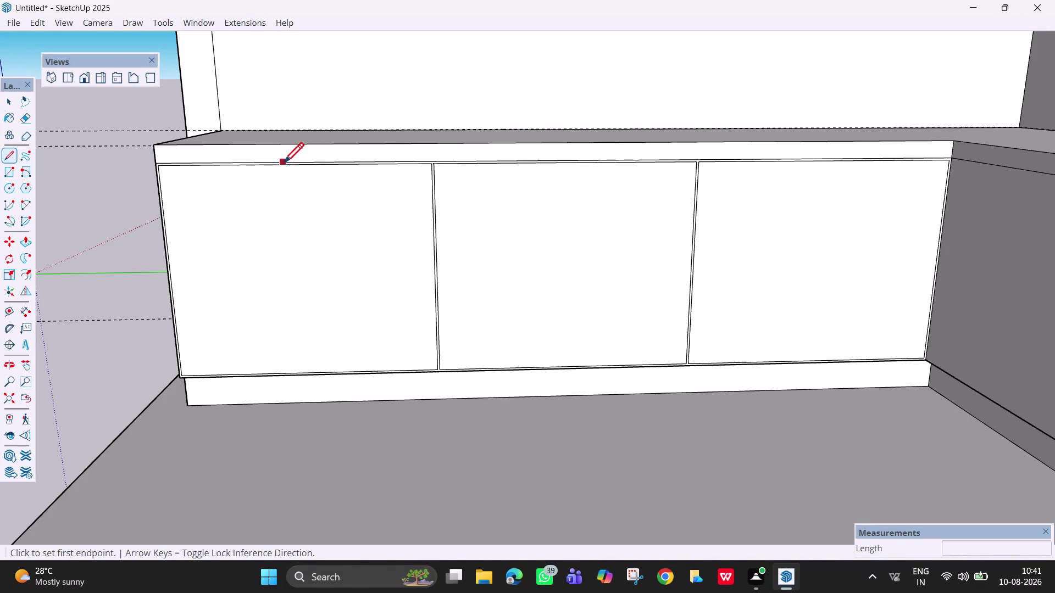
Draw a vertical line down the first shutter from top edge to bottom edge and select it.
scroll(up, 3)
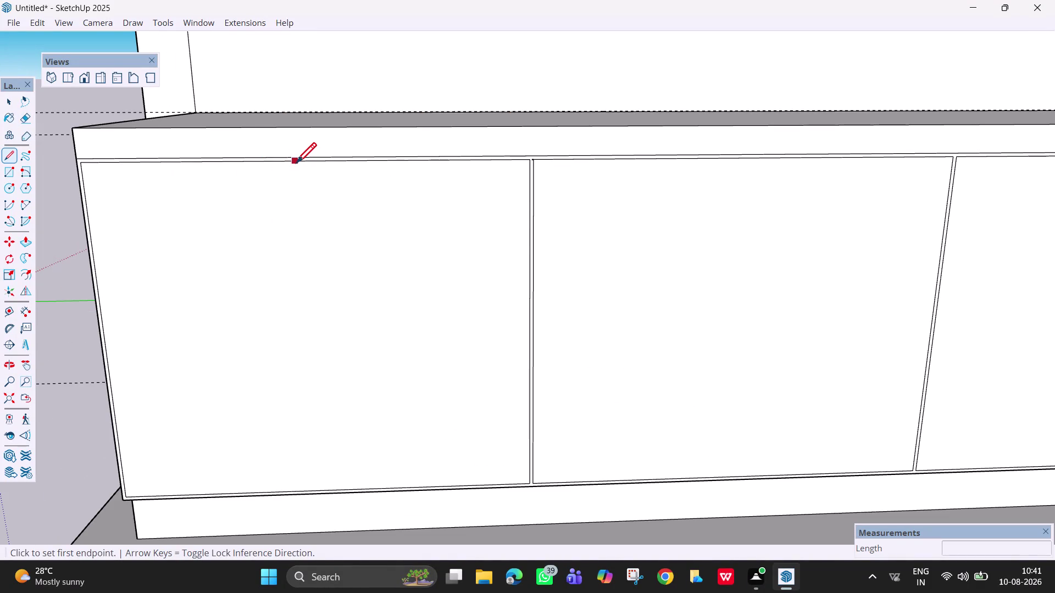
click(311, 164)
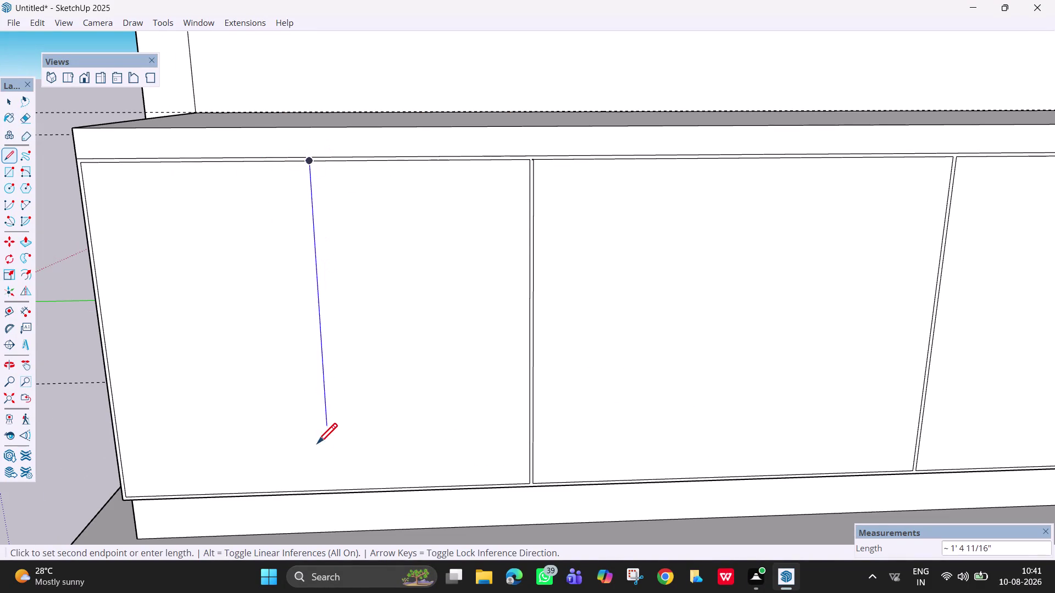
click(331, 490)
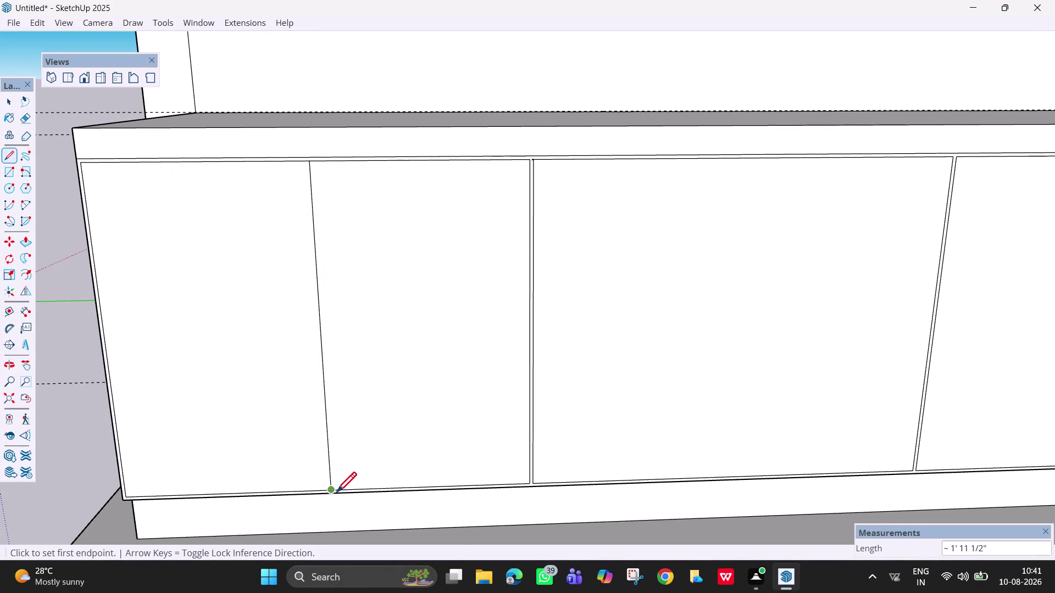
key(Escape)
scroll(up, 3)
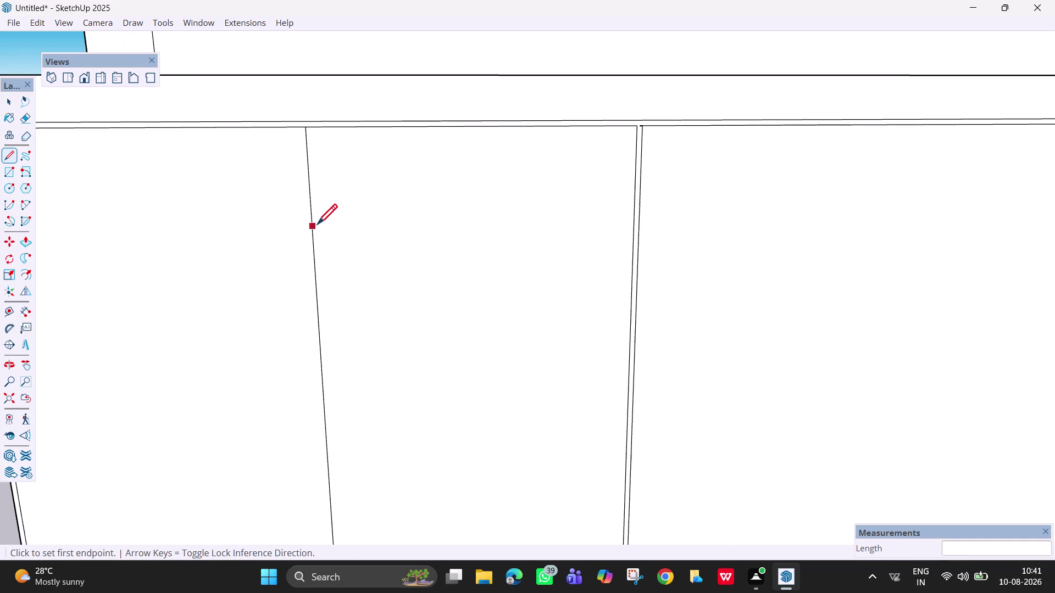
key(space)
click(310, 204)
Copy the vertical line 3 mm aside.
key(m)
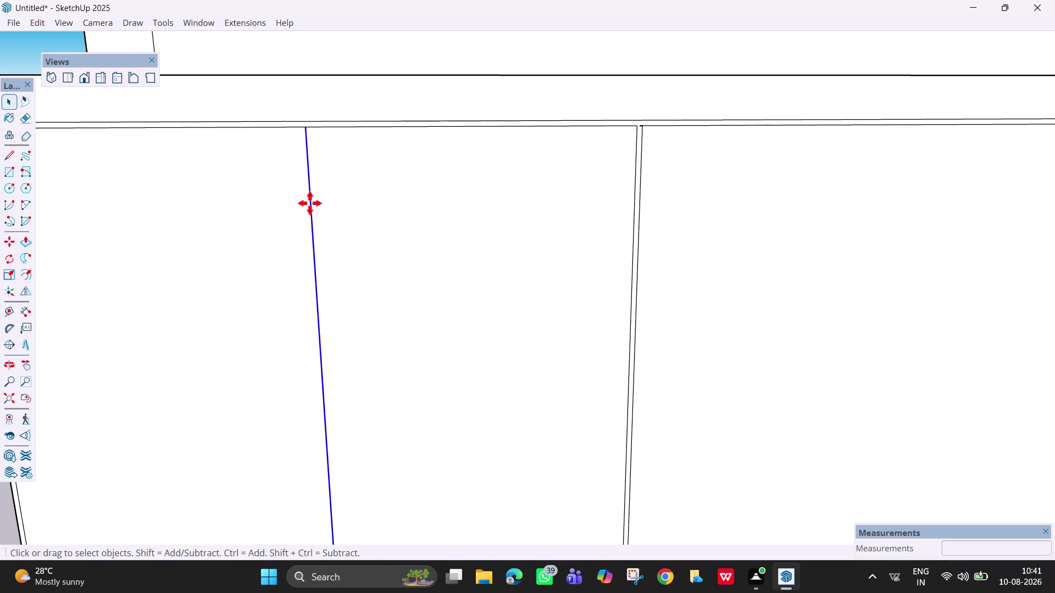
click(305, 128)
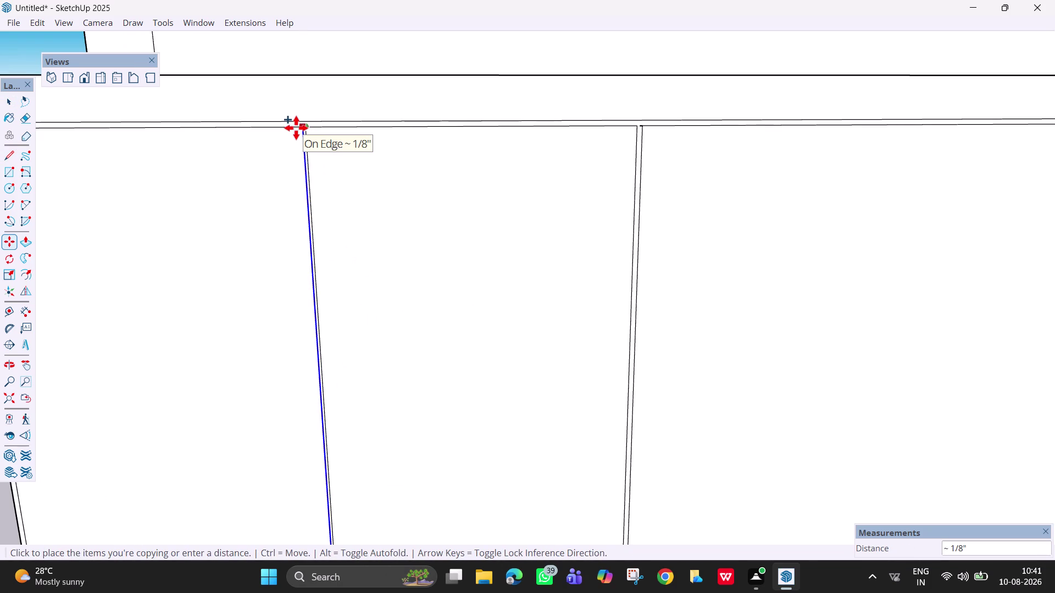
text(3mm)
key(Return)
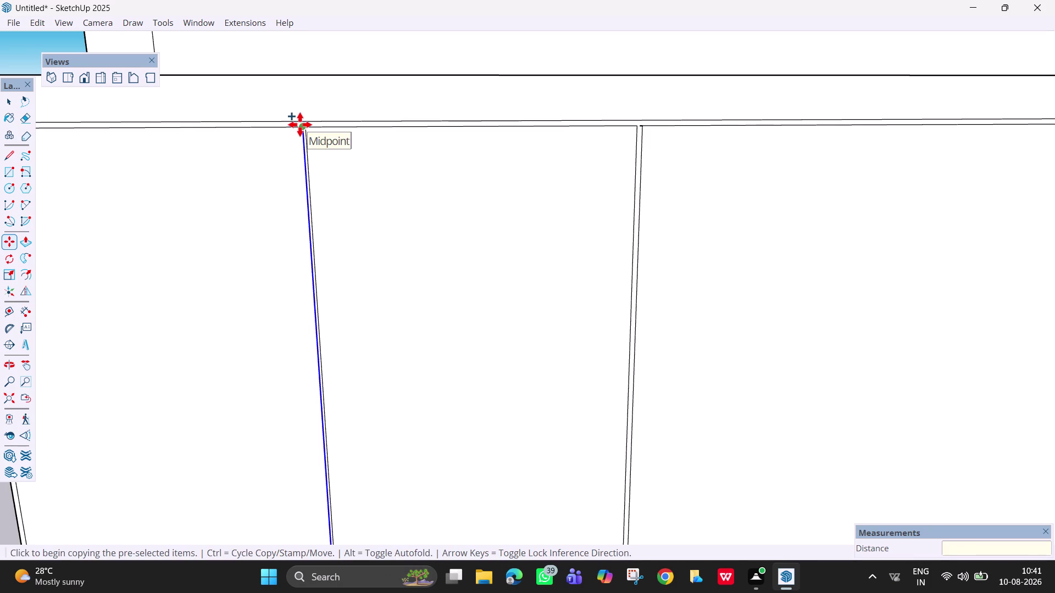
Make a second copy of the line 6 mm aside.
scroll(up, 3)
click(303, 130)
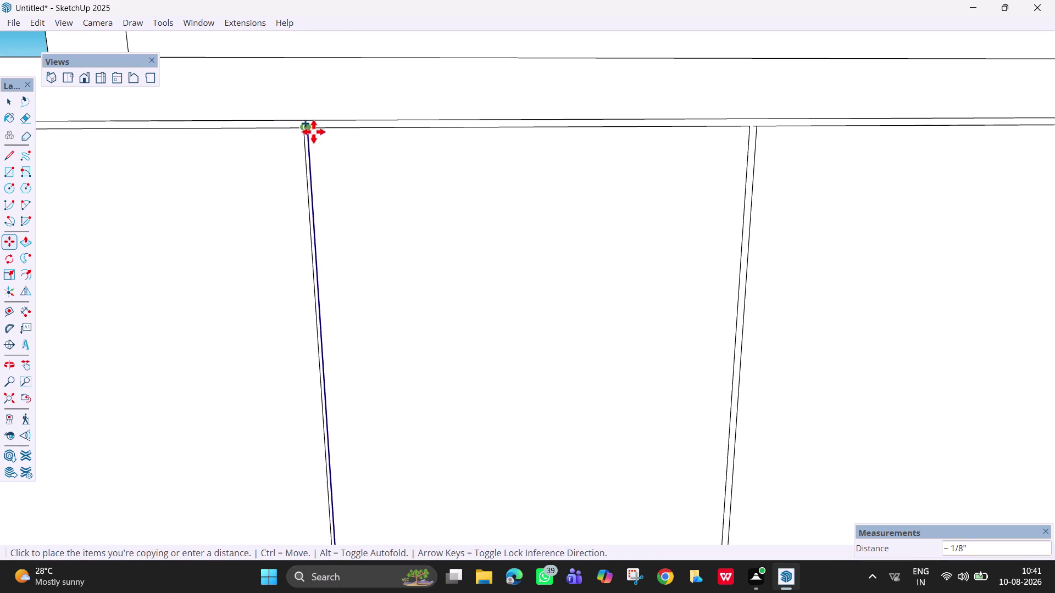
text(6m)
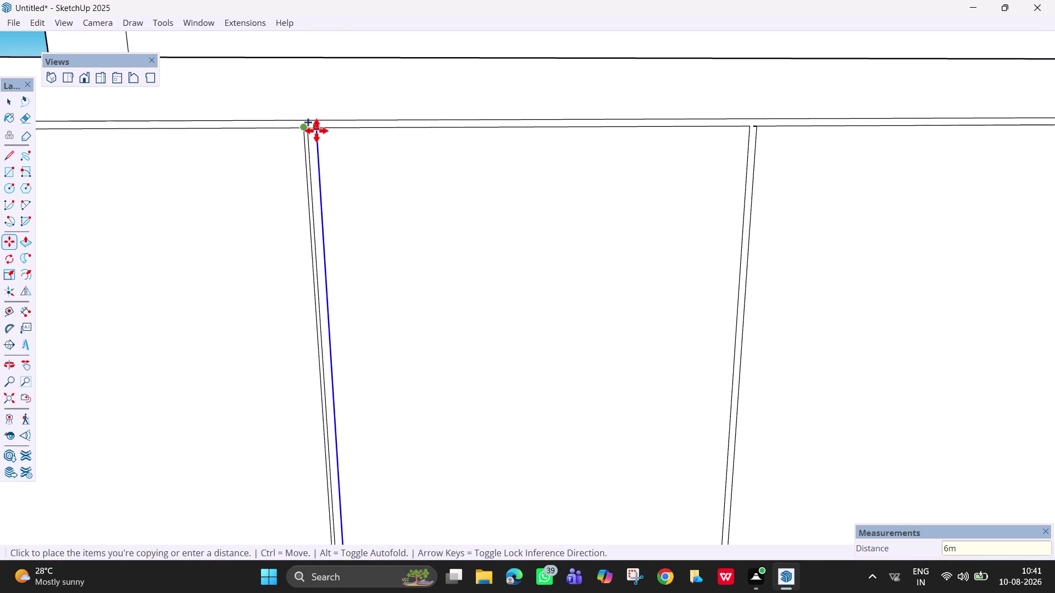
text(mm)
key(BackSpace)
key(Return)
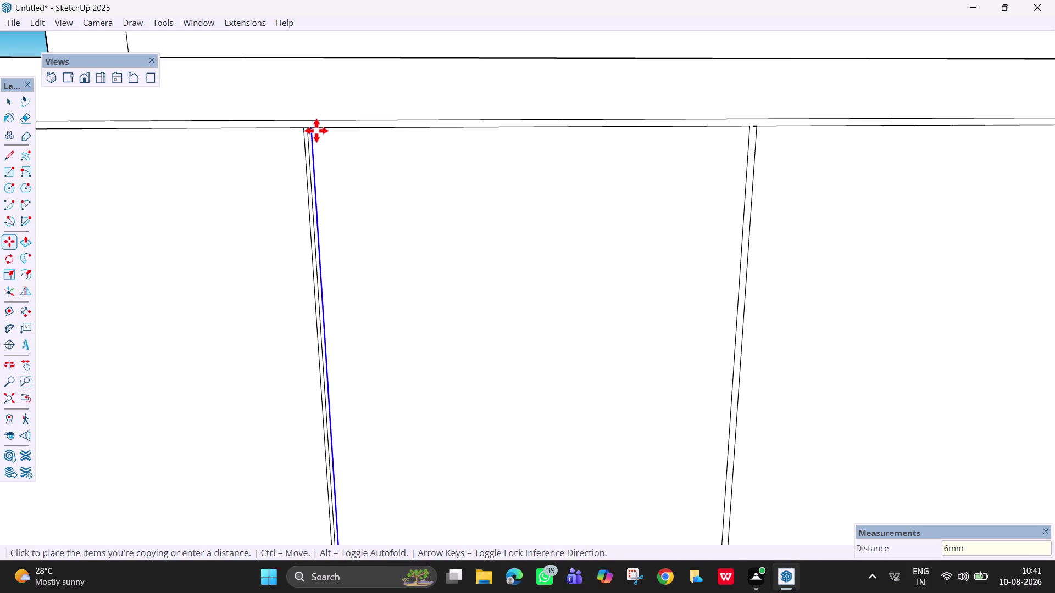
key(Escape)
key(space)
scroll(up, 3)
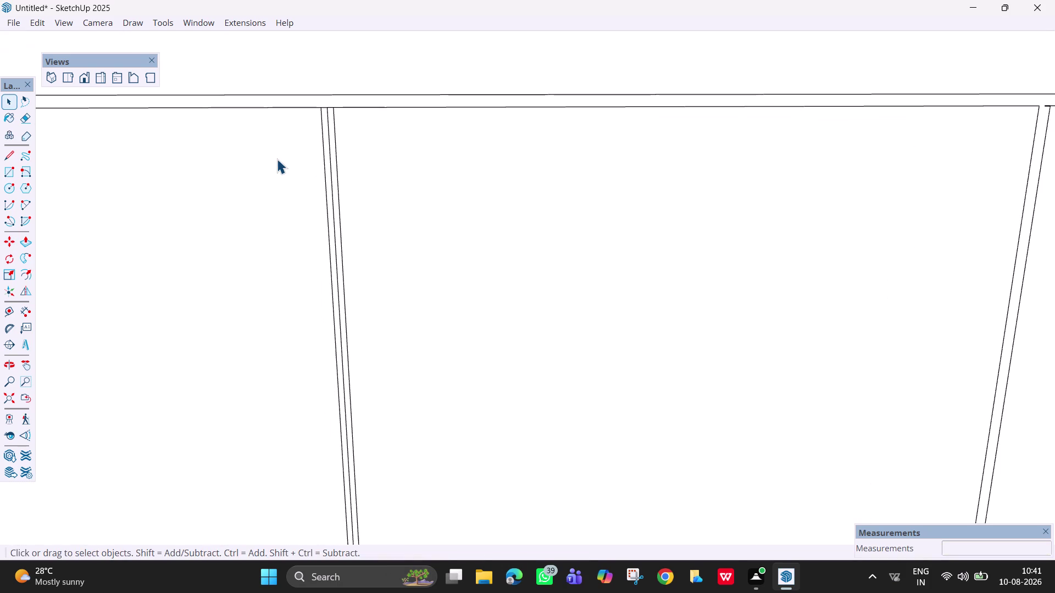
key(e)
click(328, 153)
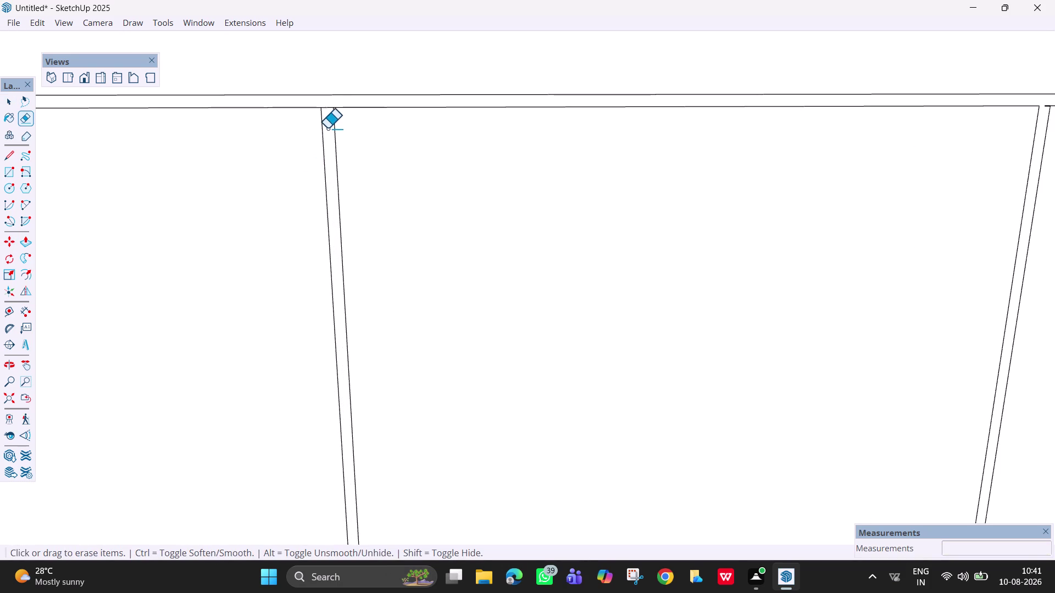
click(328, 110)
scroll(down, 3)
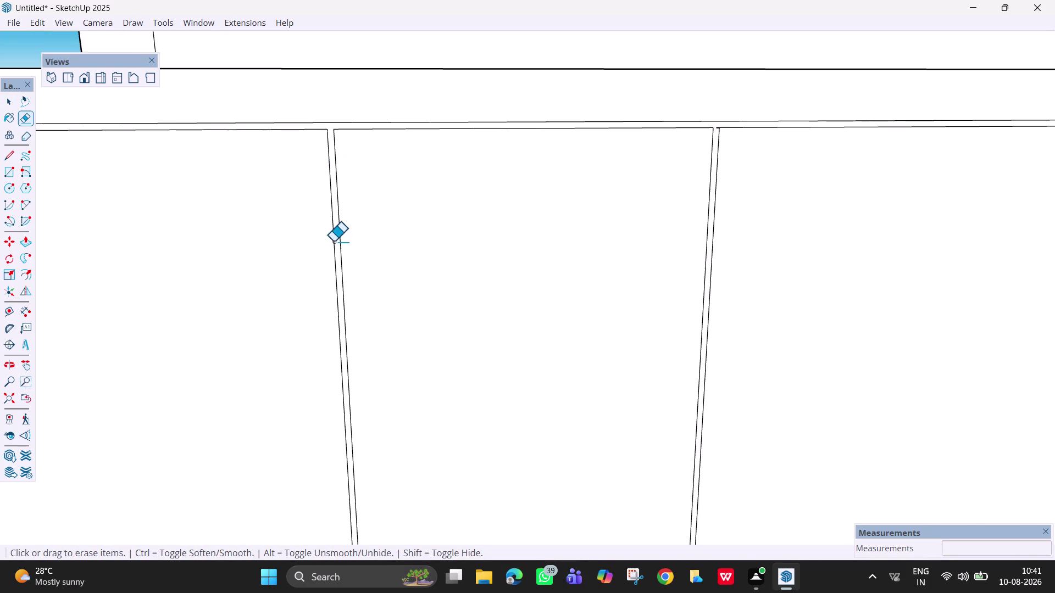
scroll(down, 3)
middle_drag(339, 518, 337, 404)
scroll(up, 3)
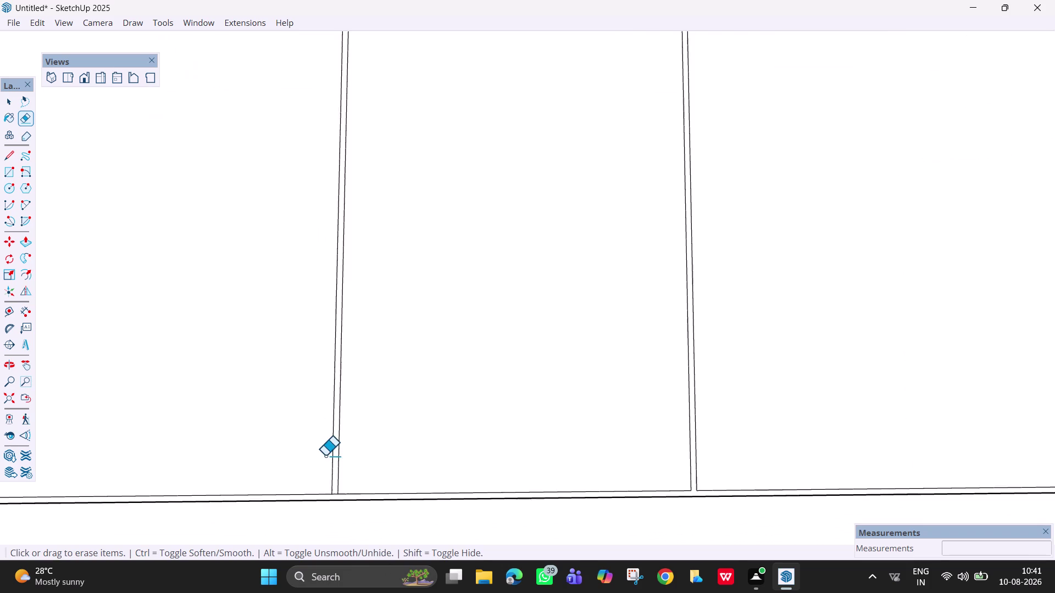
scroll(up, 3)
click(340, 519)
scroll(down, 3)
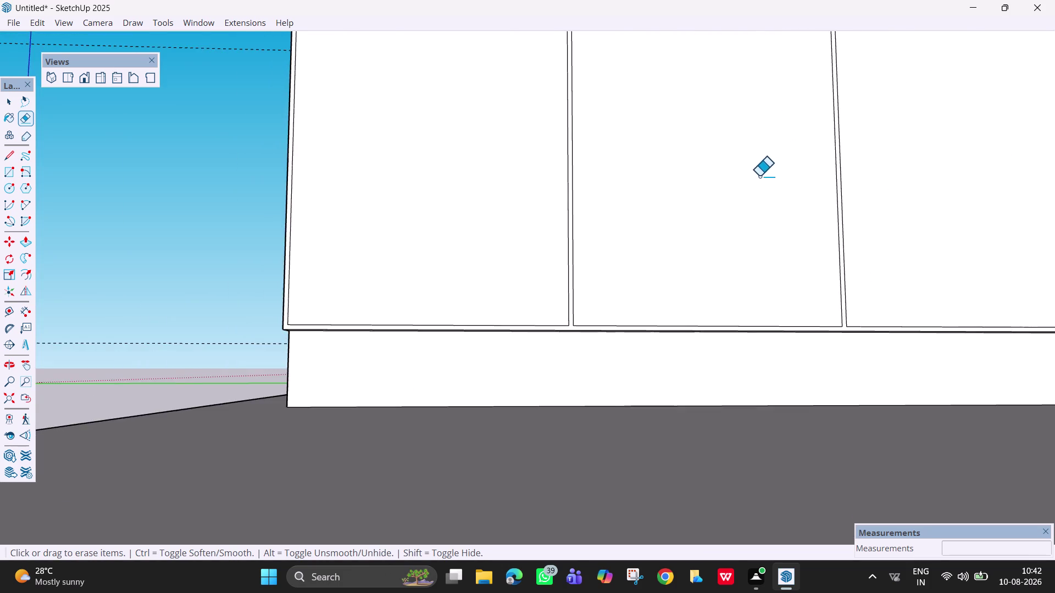
scroll(down, 3)
middle_drag(756, 197, 746, 314)
key(h)
drag(743, 282, 528, 407)
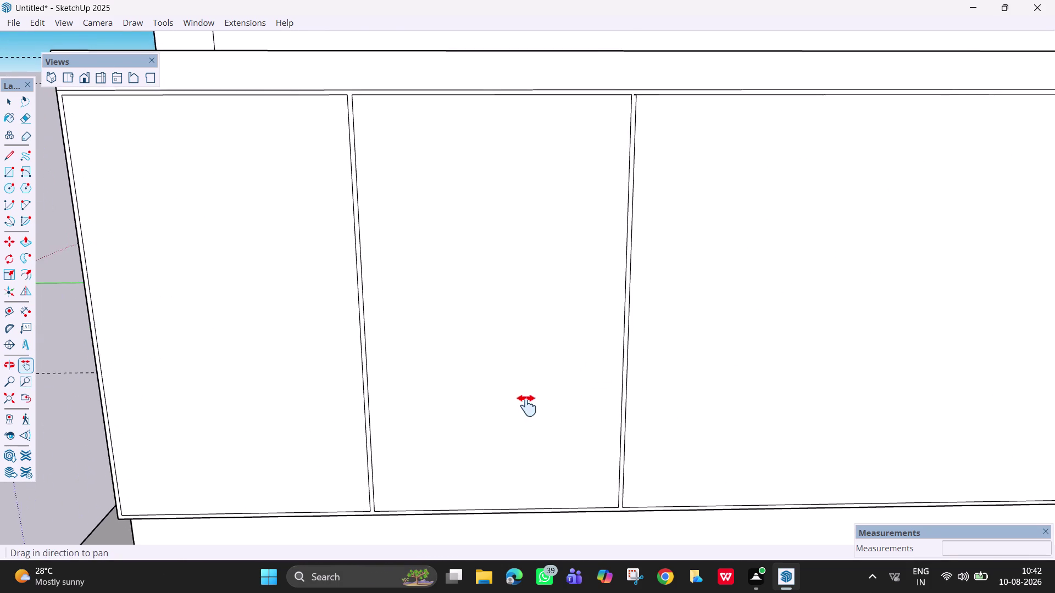
drag(528, 406, 200, 382)
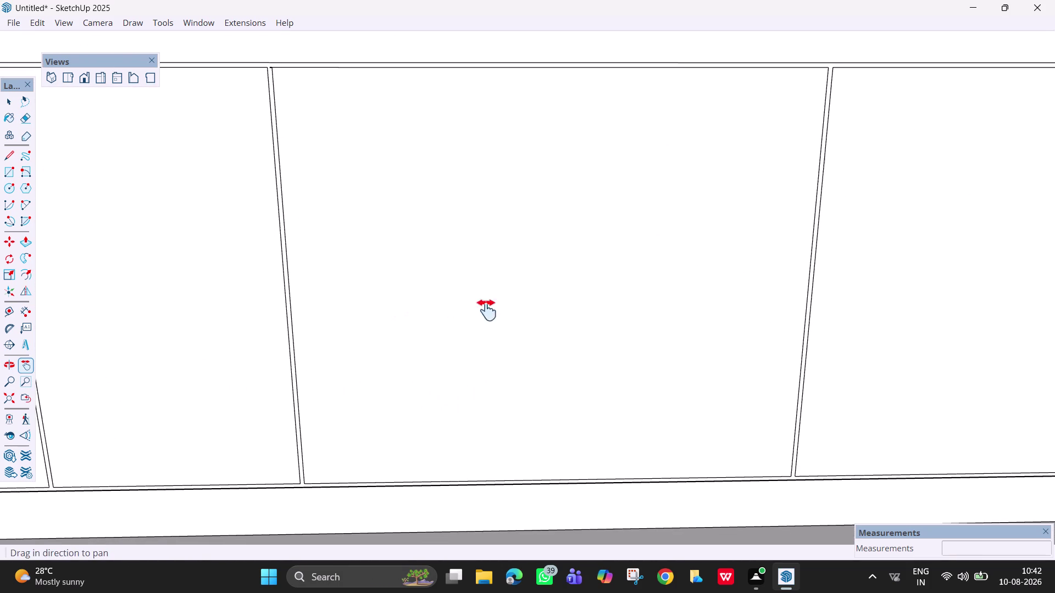
middle_drag(501, 310, 450, 299)
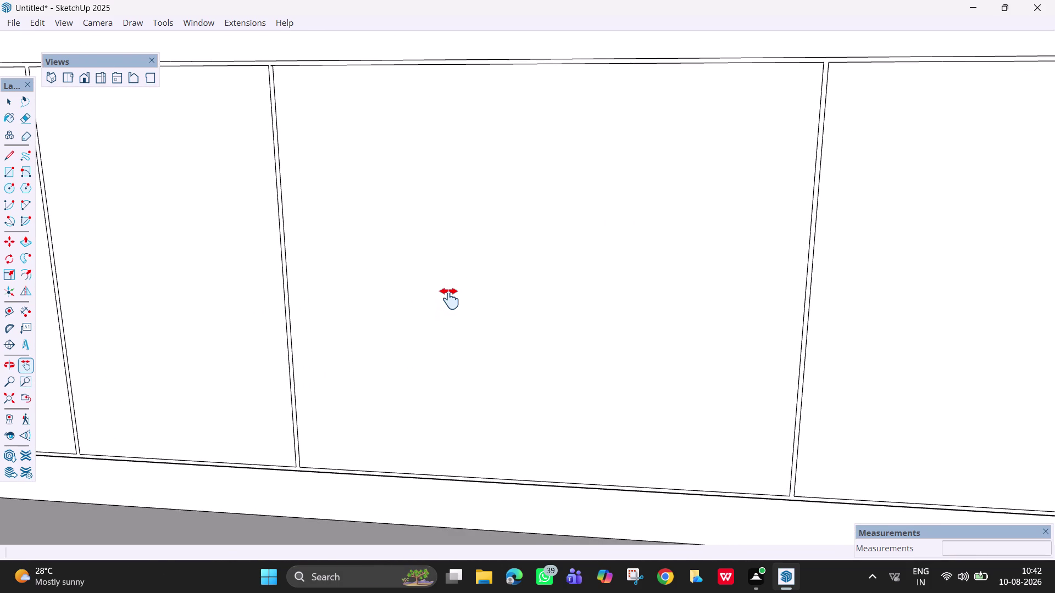
key(l)
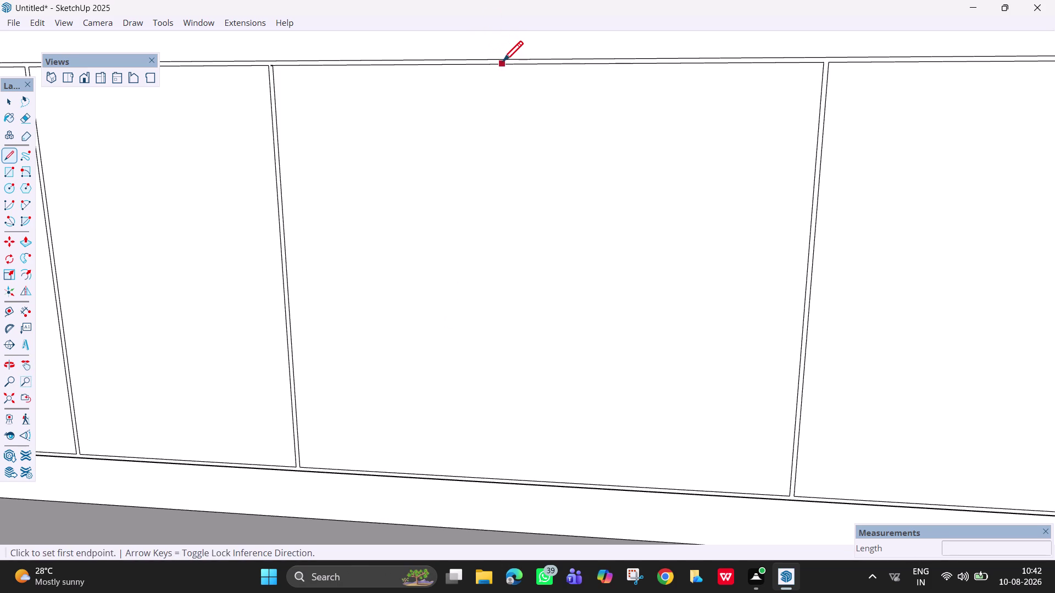
click(537, 65)
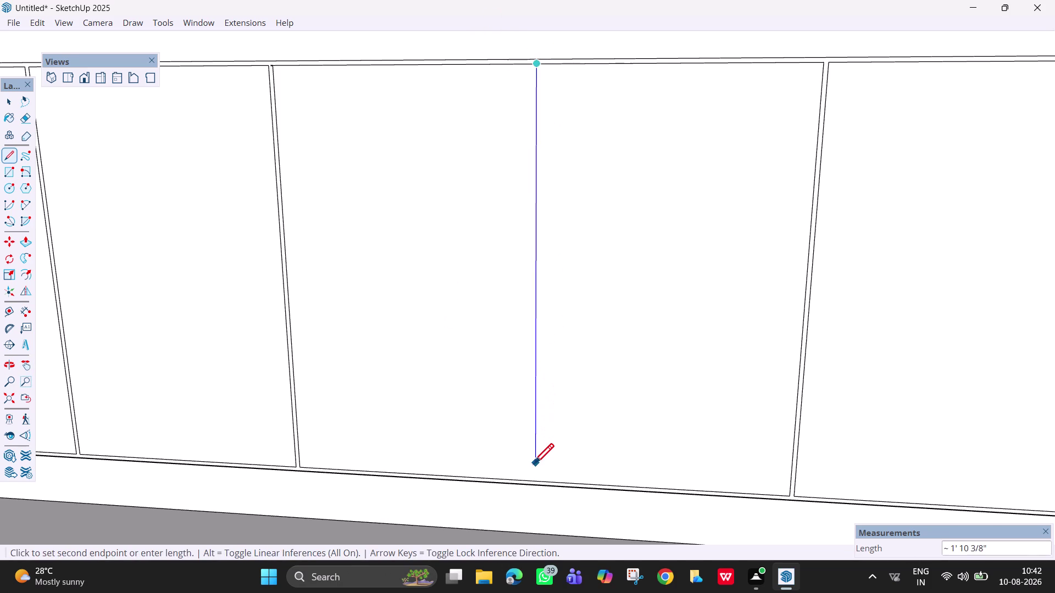
Finish the divider line at the shutter's bottom edge and select it.
click(535, 484)
key(space)
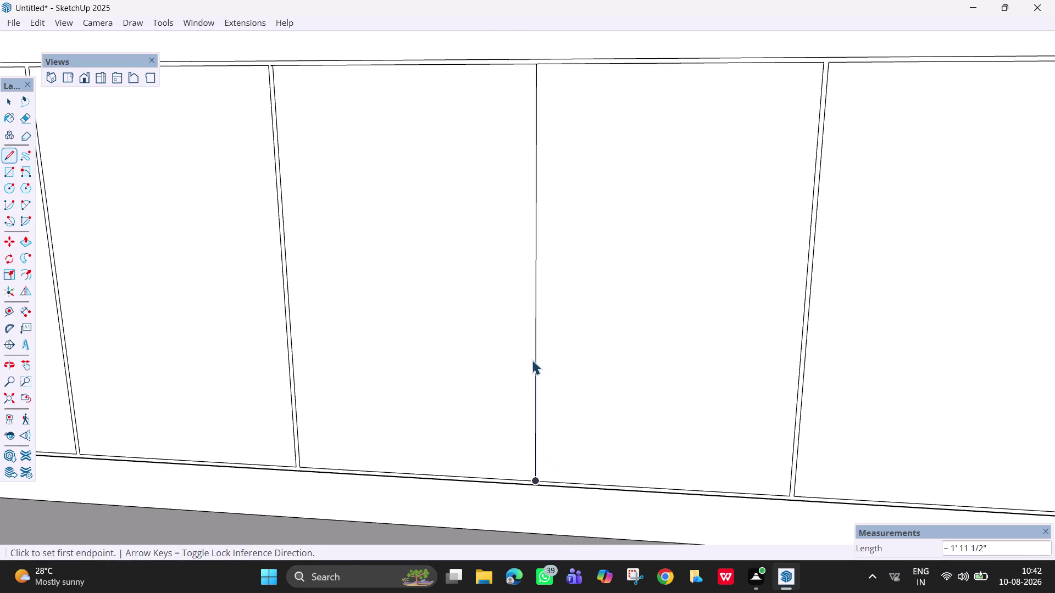
scroll(up, 3)
scroll(down, 3)
key(m)
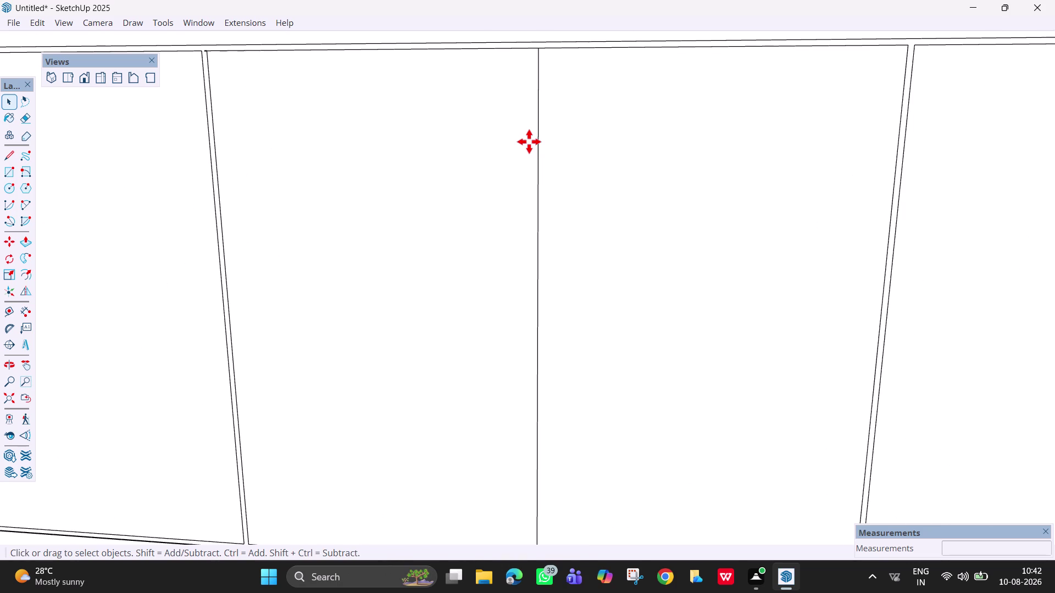
click(538, 49)
key(Escape)
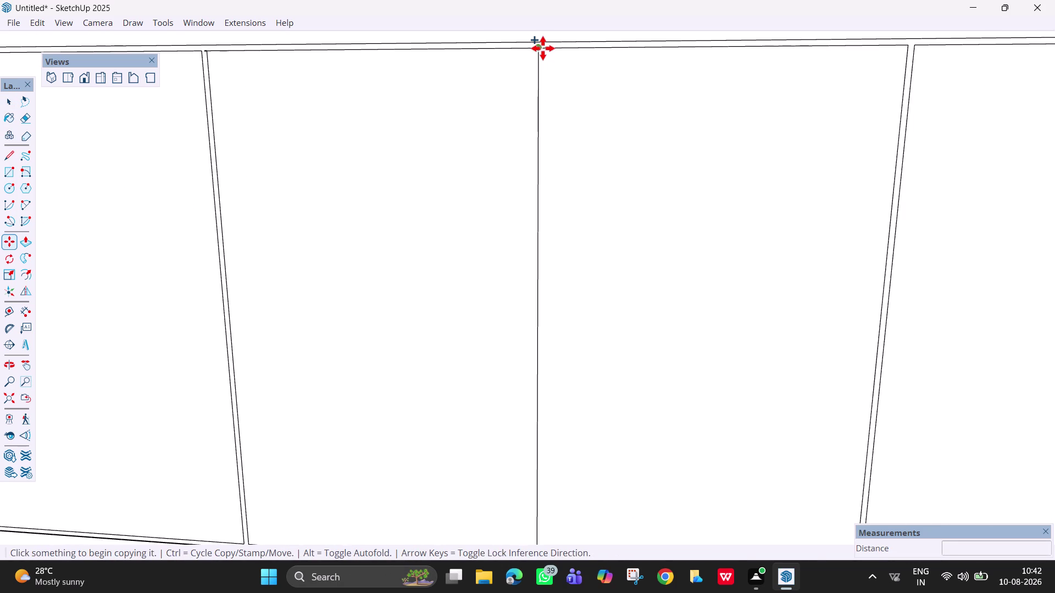
key(space)
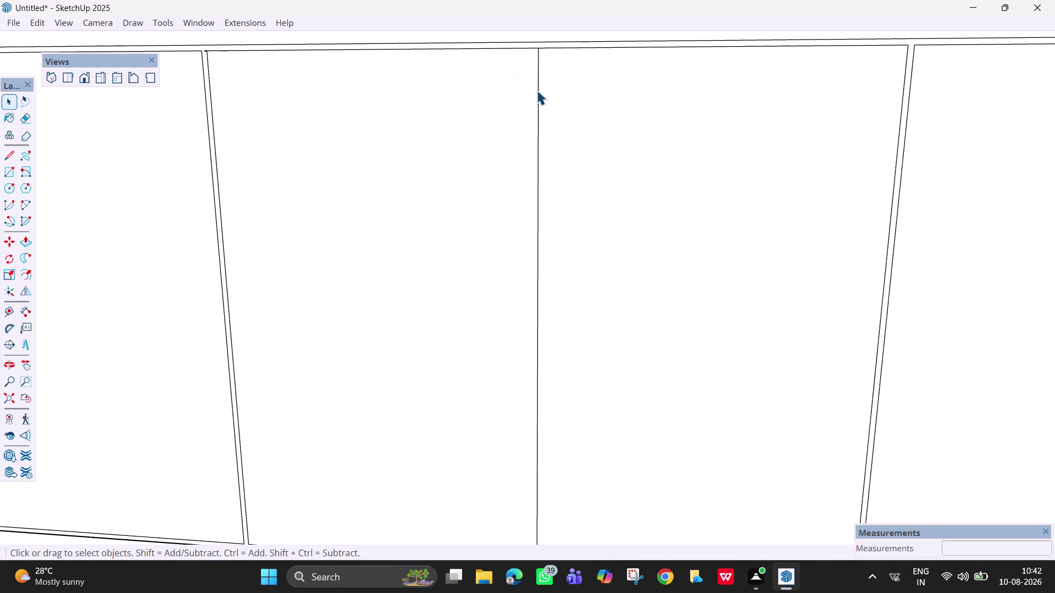
click(537, 91)
Copy the divider line 3 mm aside.
key(m)
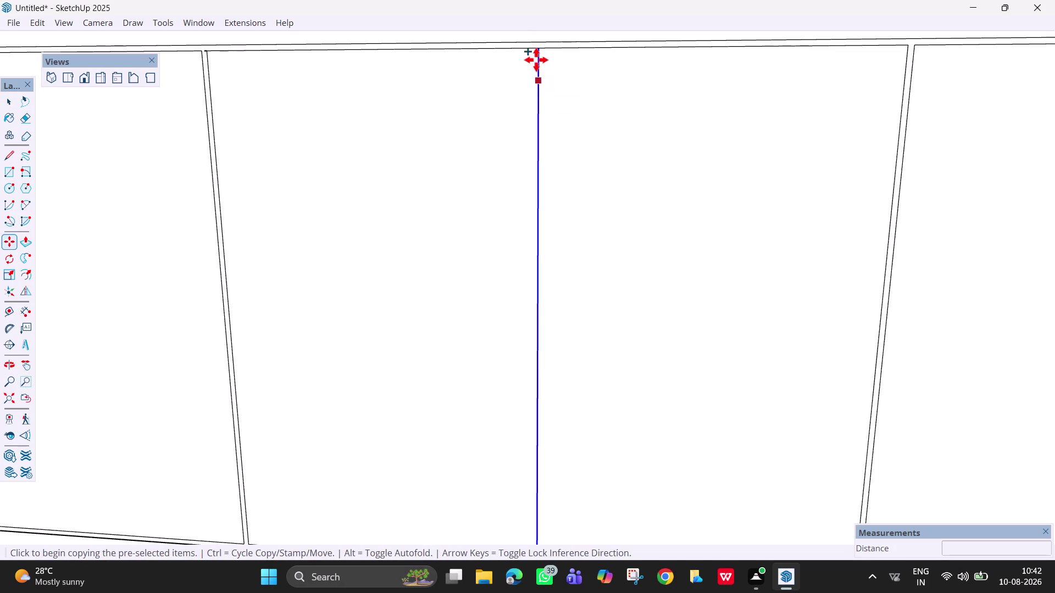
click(537, 48)
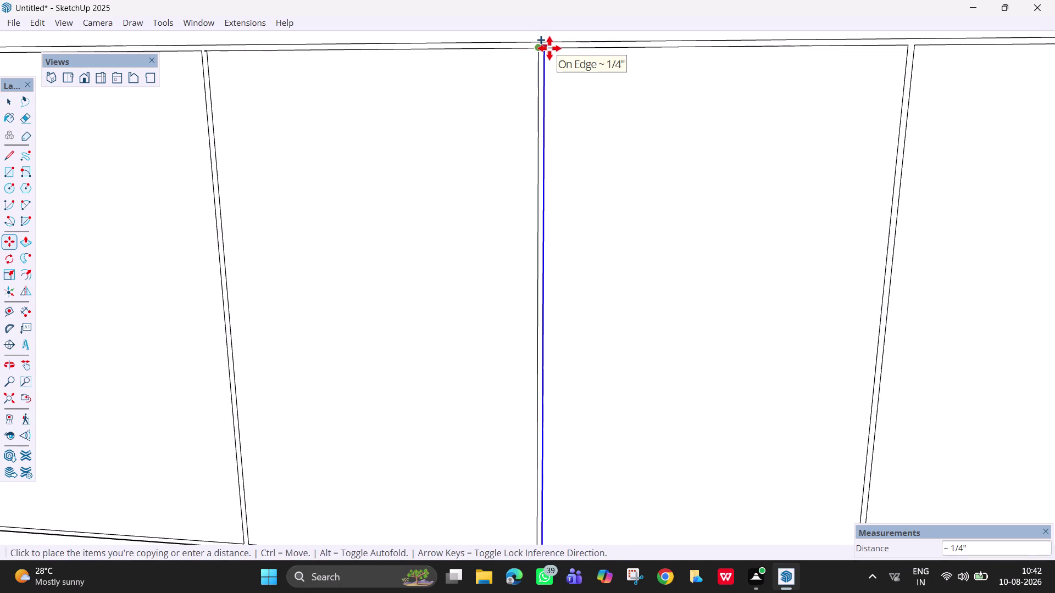
text(3mm)
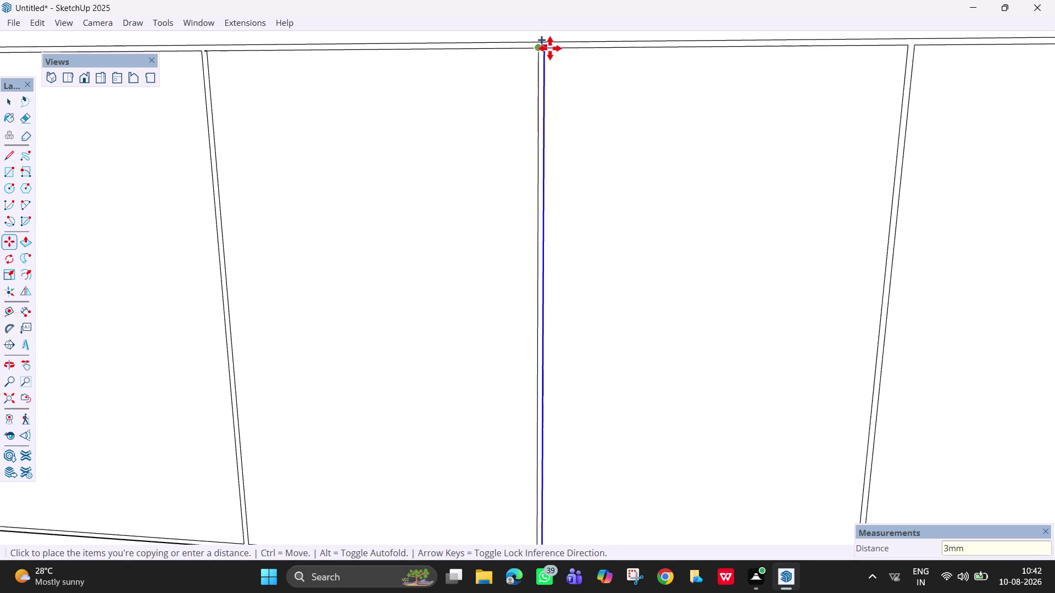
key(Return)
Copy the divider line again, this time 6 mm aside.
scroll(up, 3)
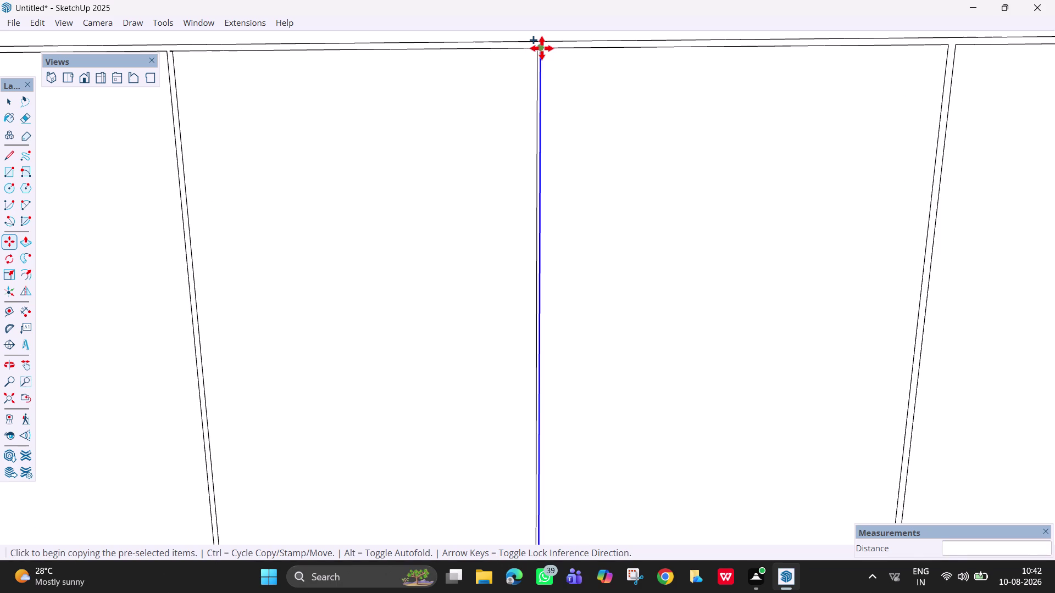
click(542, 49)
key(6)
text(m)
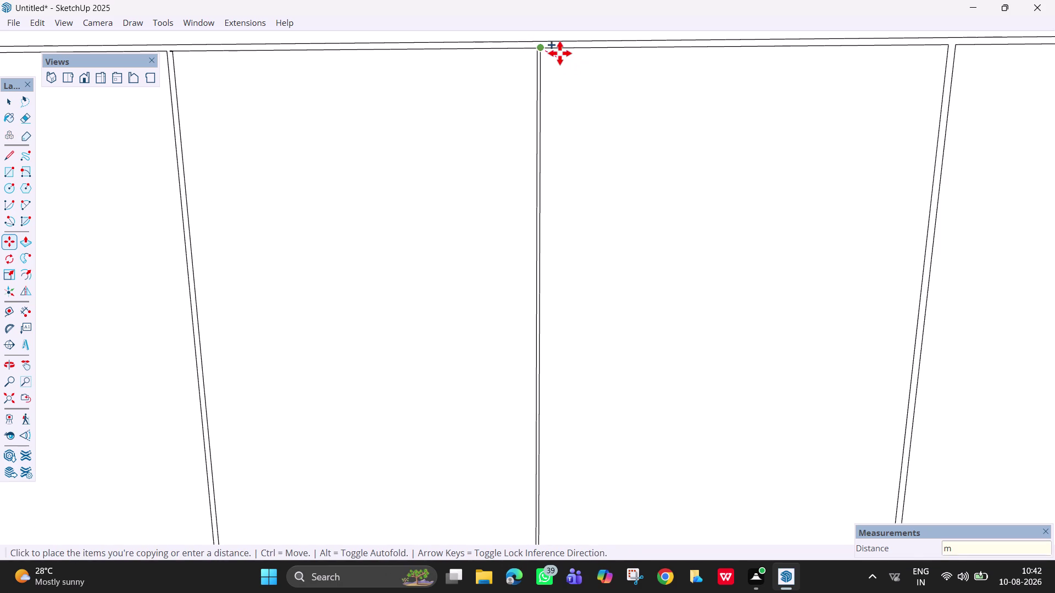
text(m)
key(Return)
scroll(up, 3)
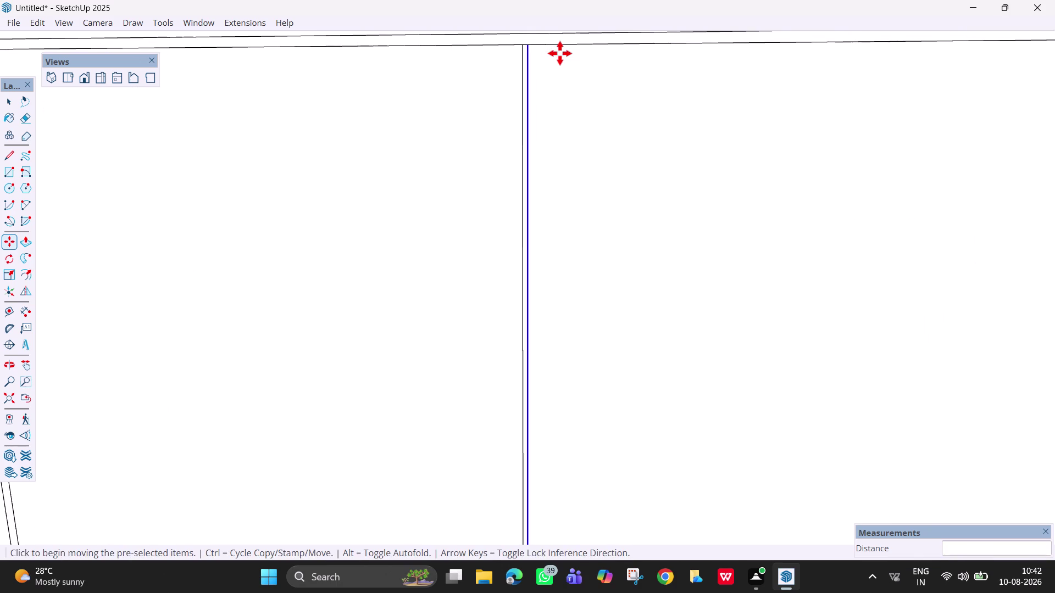
key(Escape)
Reselect the divider edge and add another copy 6 mm away.
key(space)
click(528, 54)
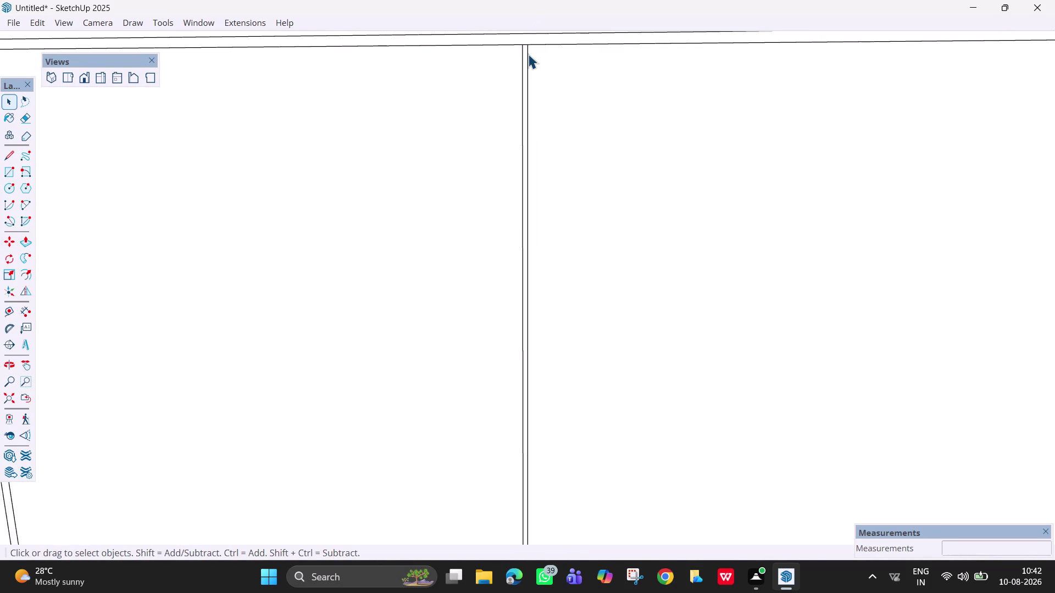
key(m)
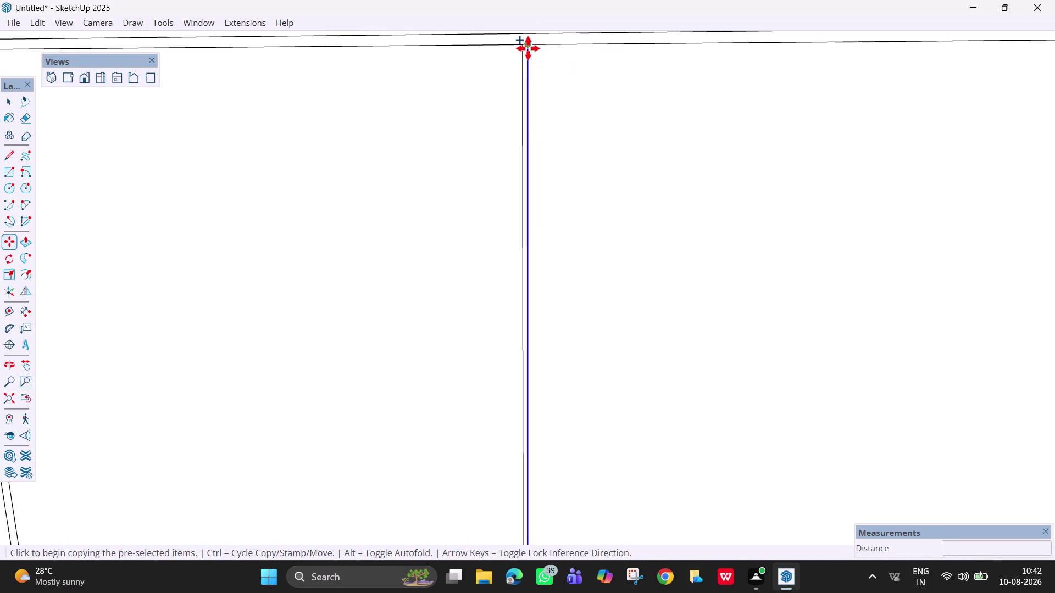
click(528, 46)
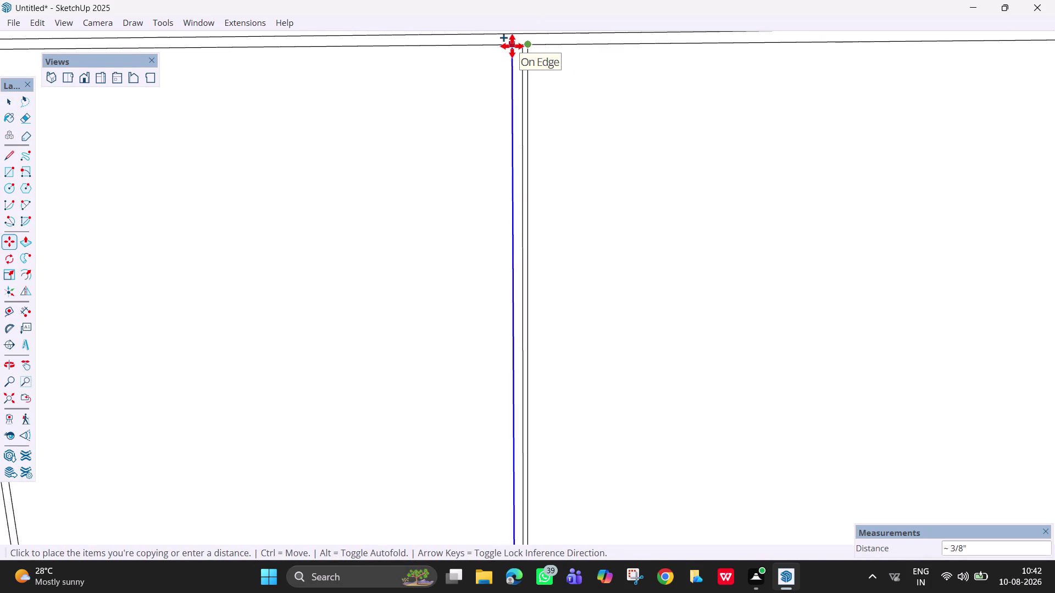
text(6mm)
key(Return)
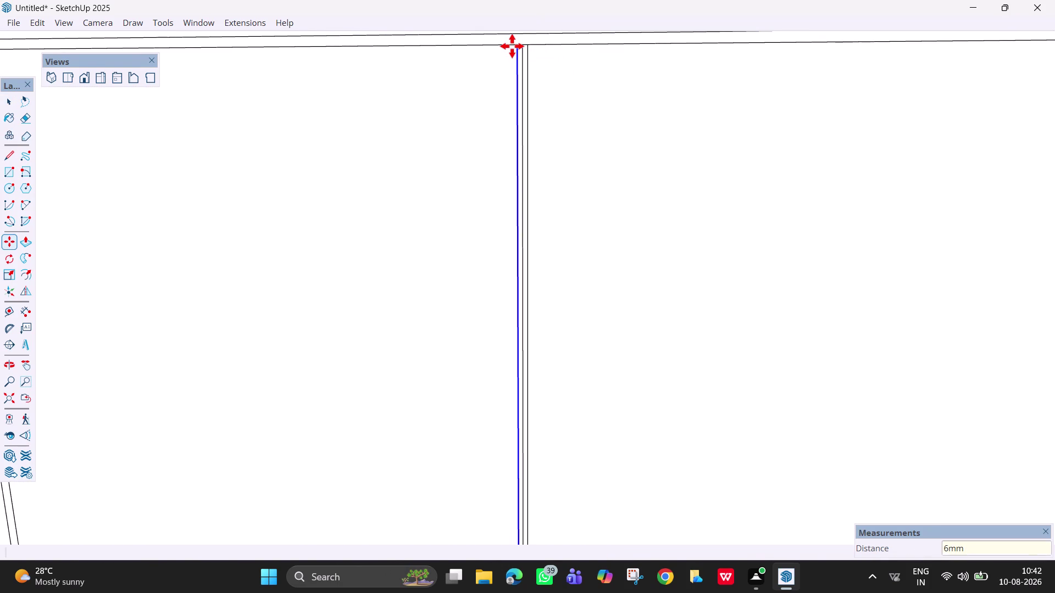
key(Escape)
scroll(down, 3)
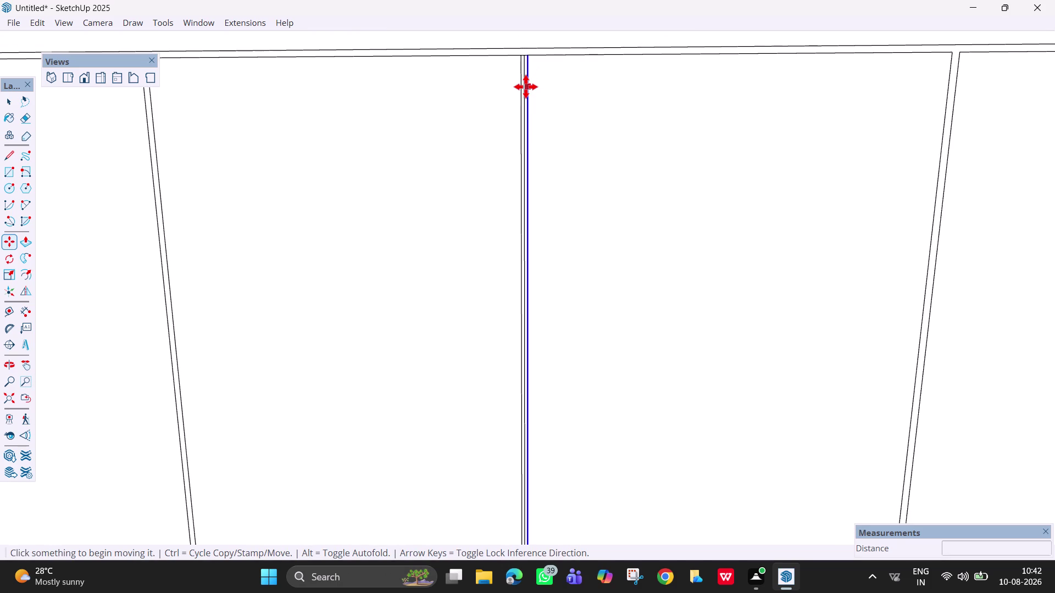
scroll(down, 3)
scroll(up, 3)
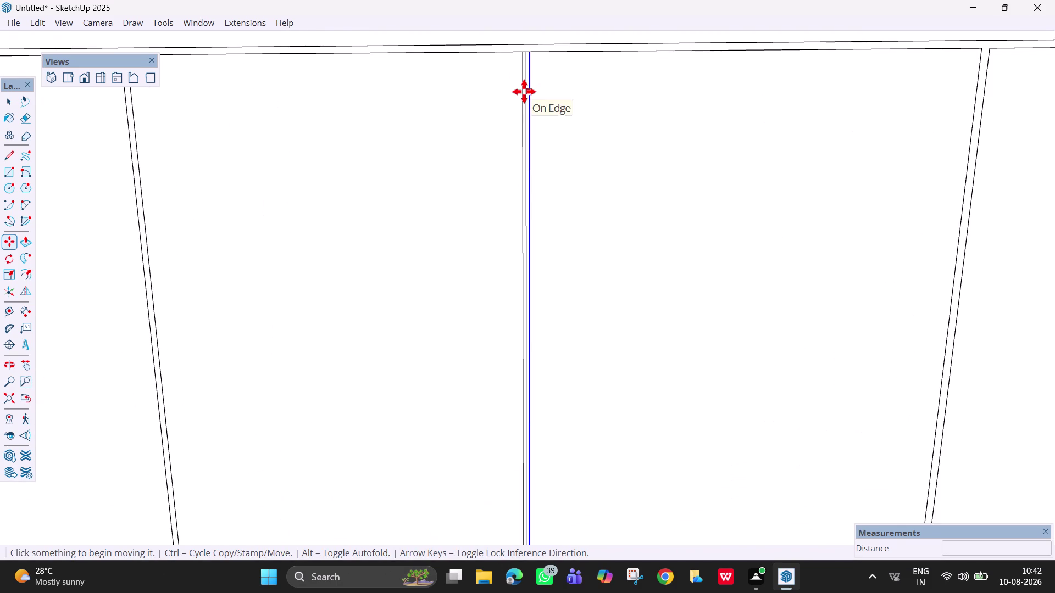
key(e)
scroll(up, 3)
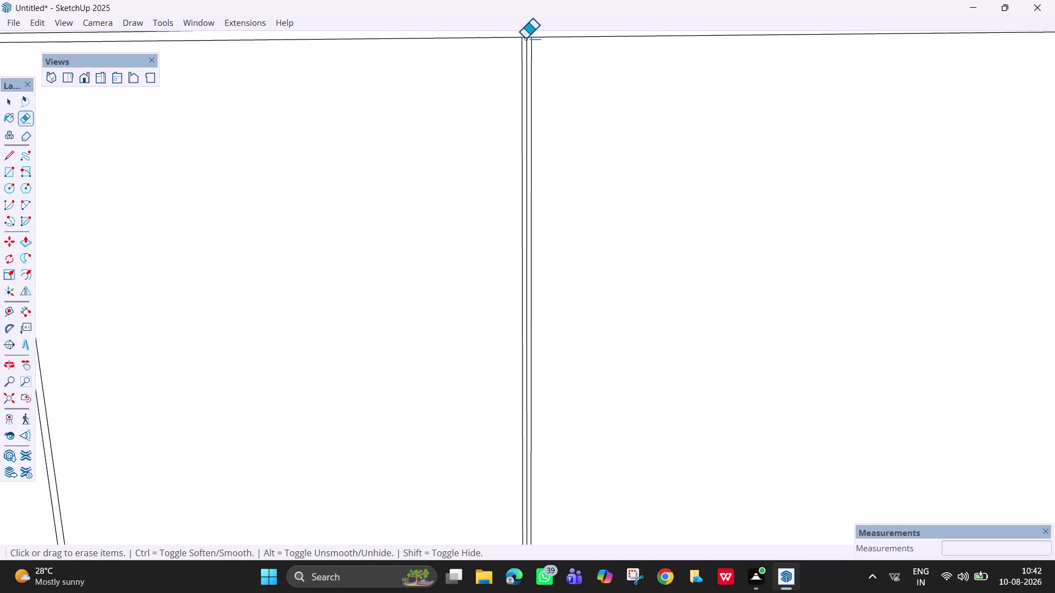
Erase the stray edges at the top and bottom of the groove.
click(526, 38)
scroll(down, 3)
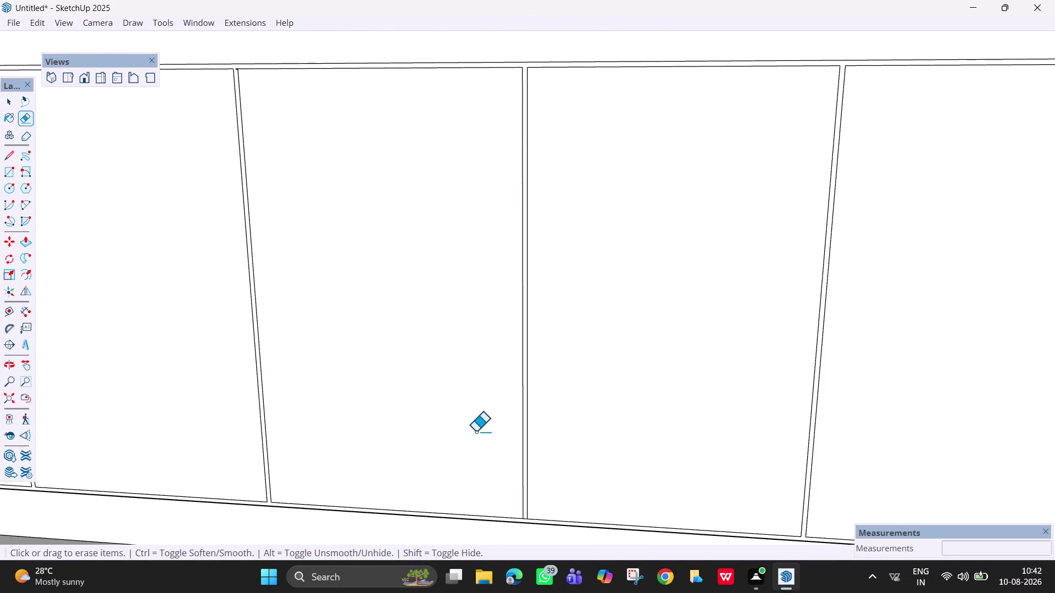
key(h)
drag(476, 432, 482, 258)
scroll(up, 3)
middle_drag(502, 350, 506, 301)
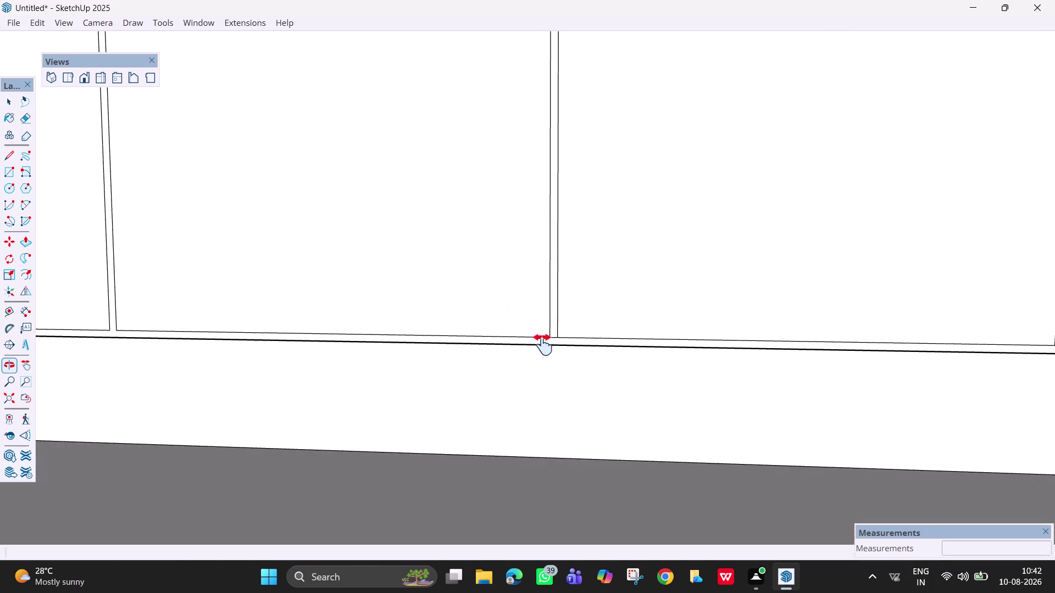
scroll(up, 3)
key(e)
click(560, 335)
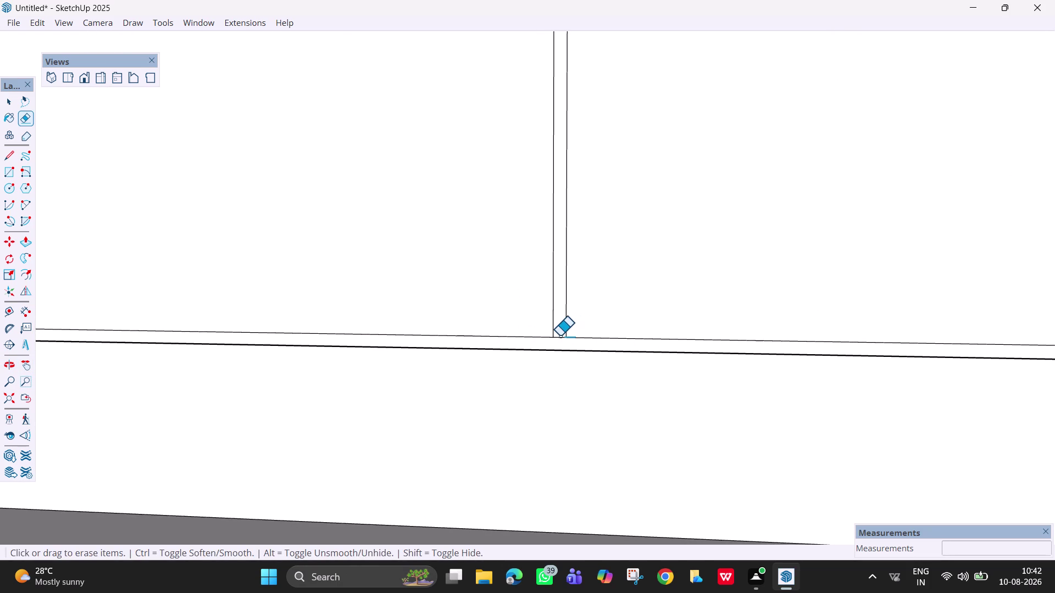
drag(560, 337, 560, 342)
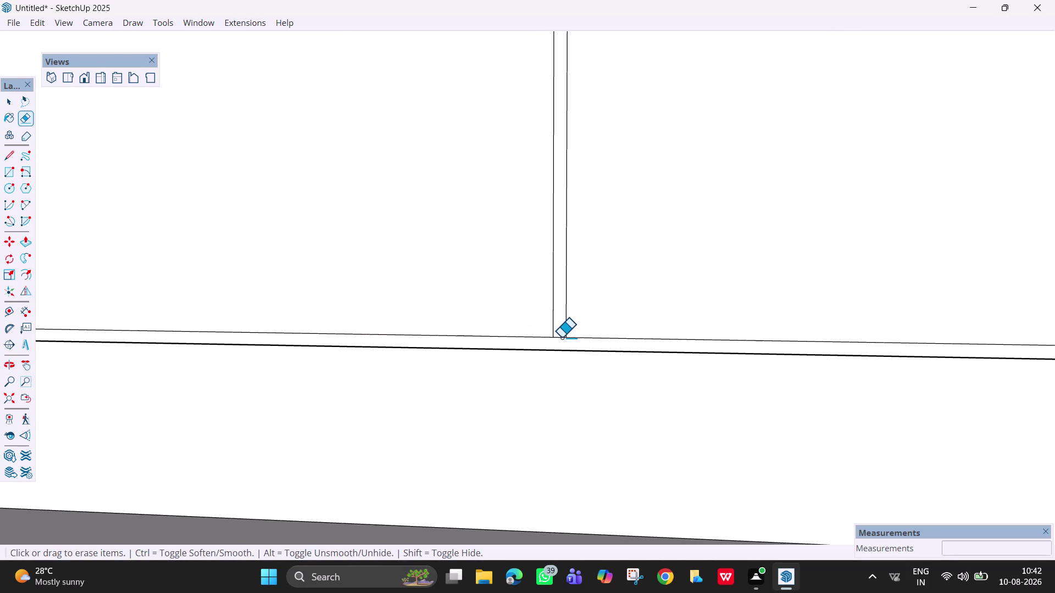
click(560, 338)
scroll(down, 3)
Pan and orbit the view to face the wide right-hand shutter.
key(h)
drag(699, 275, 378, 404)
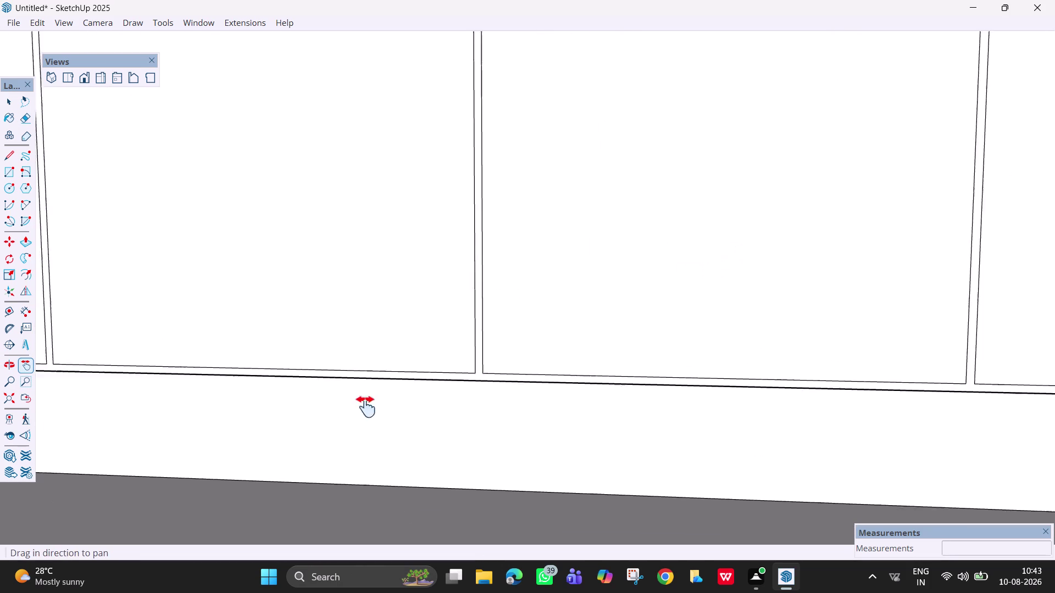
drag(378, 405, 333, 416)
scroll(down, 3)
drag(768, 263, 422, 390)
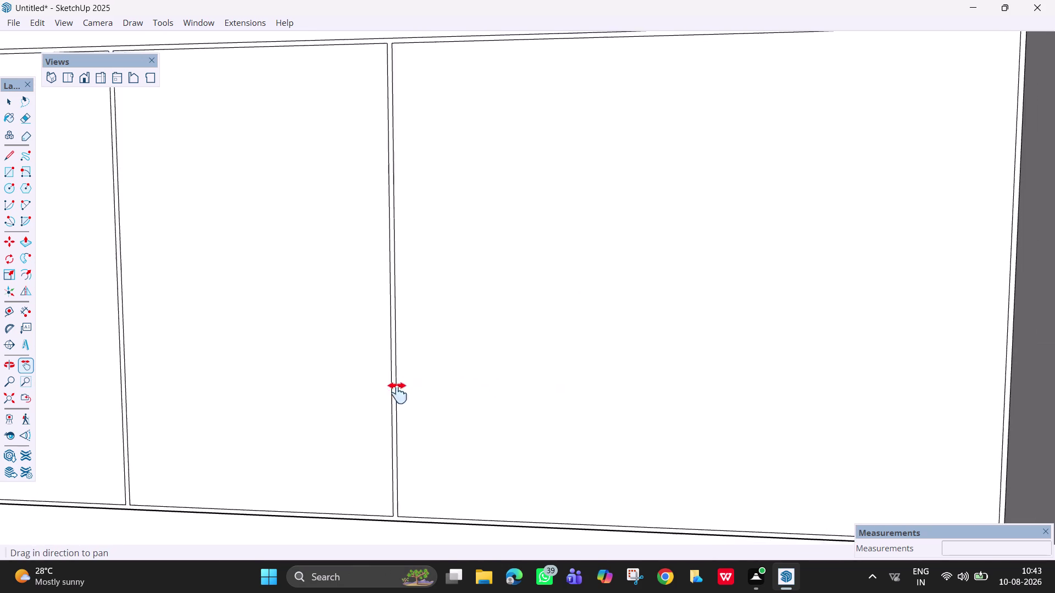
drag(422, 391, 366, 397)
middle_drag(442, 386, 514, 385)
scroll(down, 3)
middle_drag(491, 380, 486, 381)
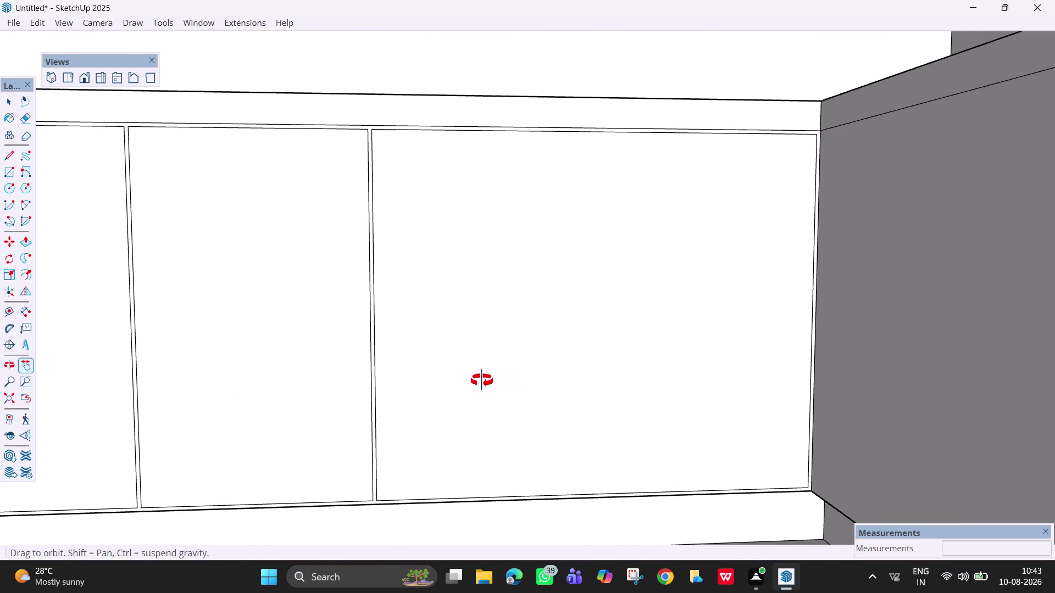
middle_drag(485, 381, 450, 382)
Draw a vertical line down the wide shutter from top to bottom and select it.
key(l)
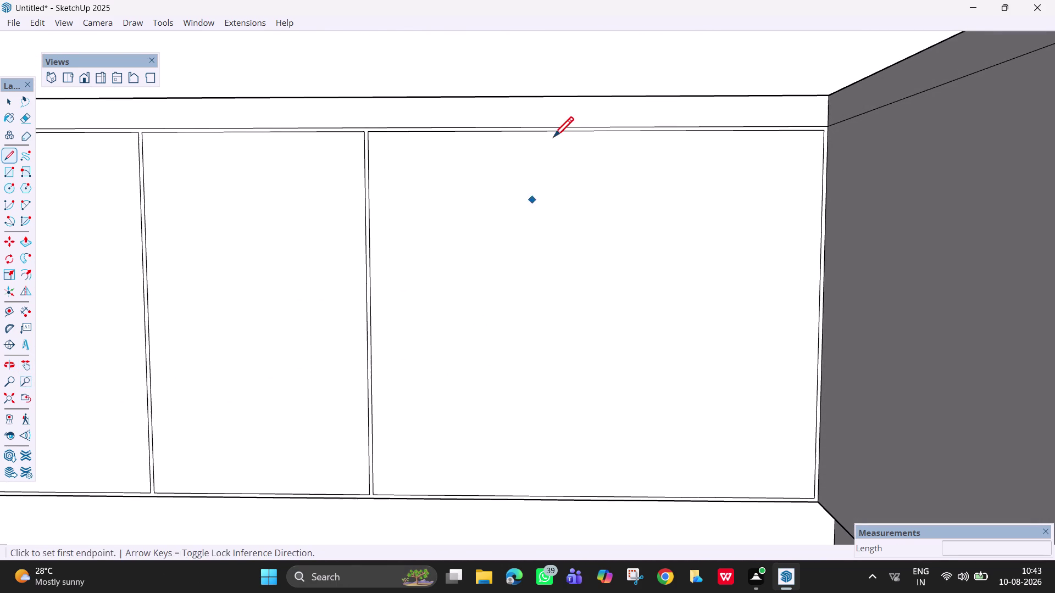
click(595, 133)
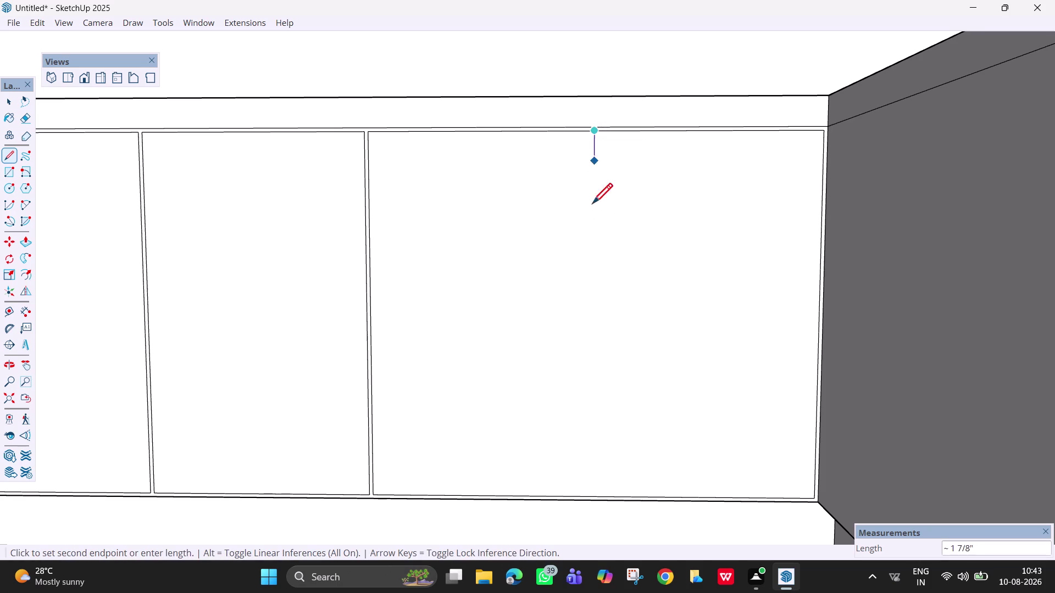
click(596, 496)
key(space)
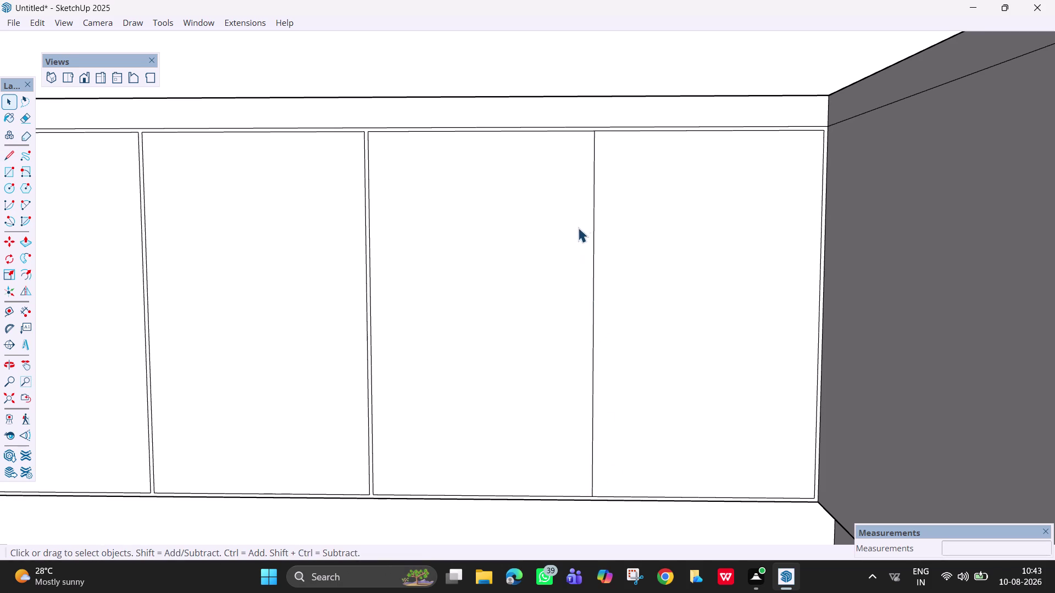
click(594, 193)
Shift the vertical line 3 mm over.
key(m)
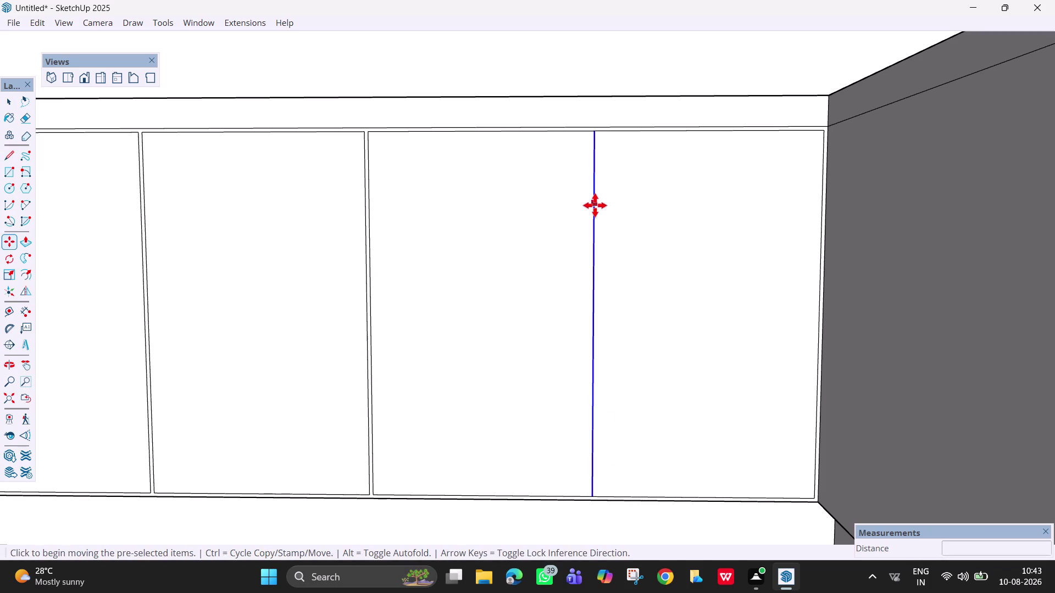
scroll(up, 3)
click(593, 116)
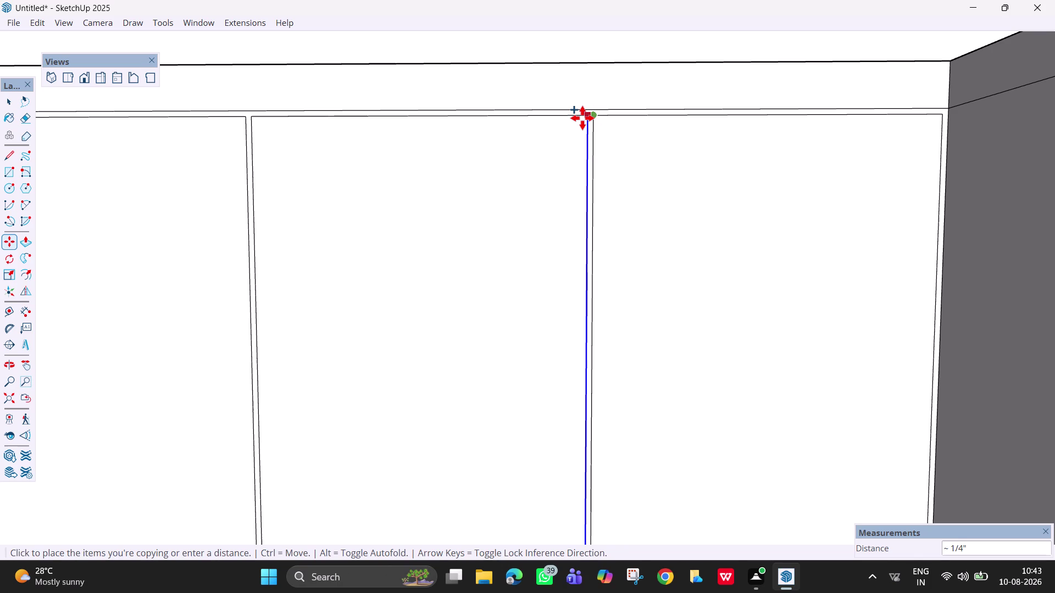
text(3mm)
key(Return)
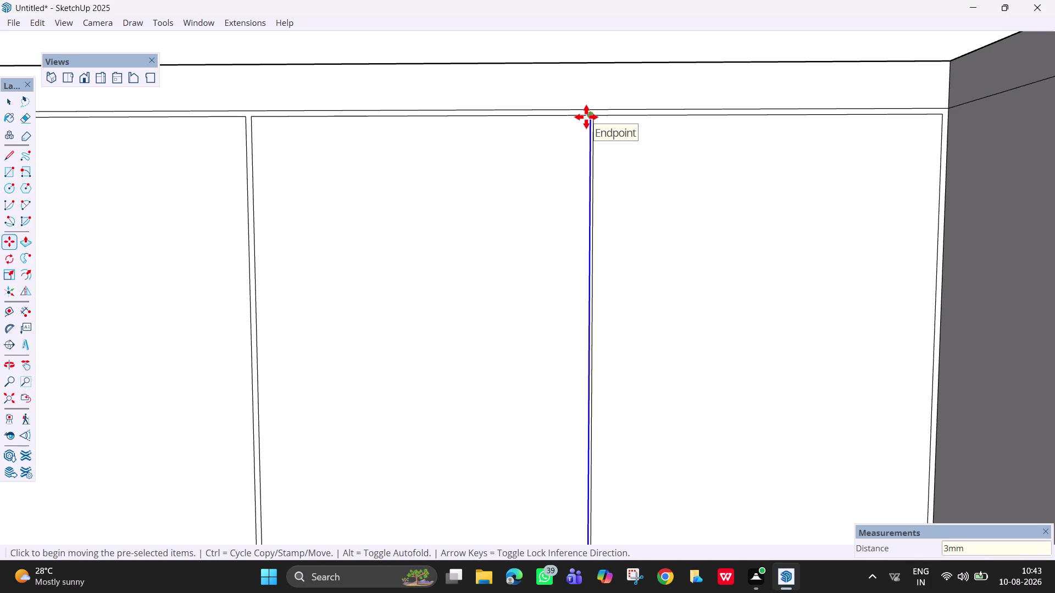
Copy the line 6 mm aside to form the groove.
click(587, 116)
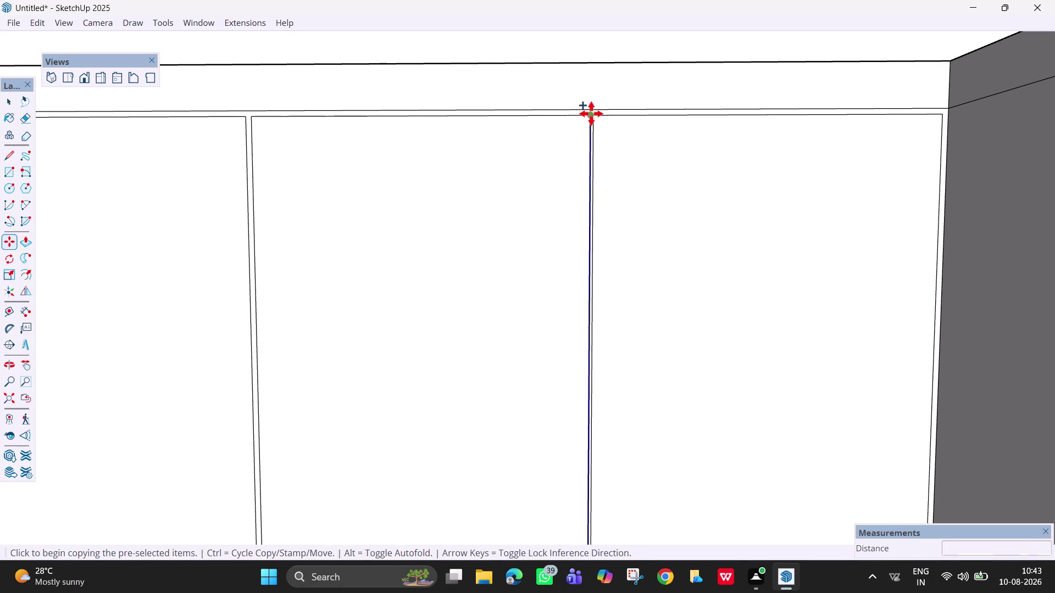
text(6m)
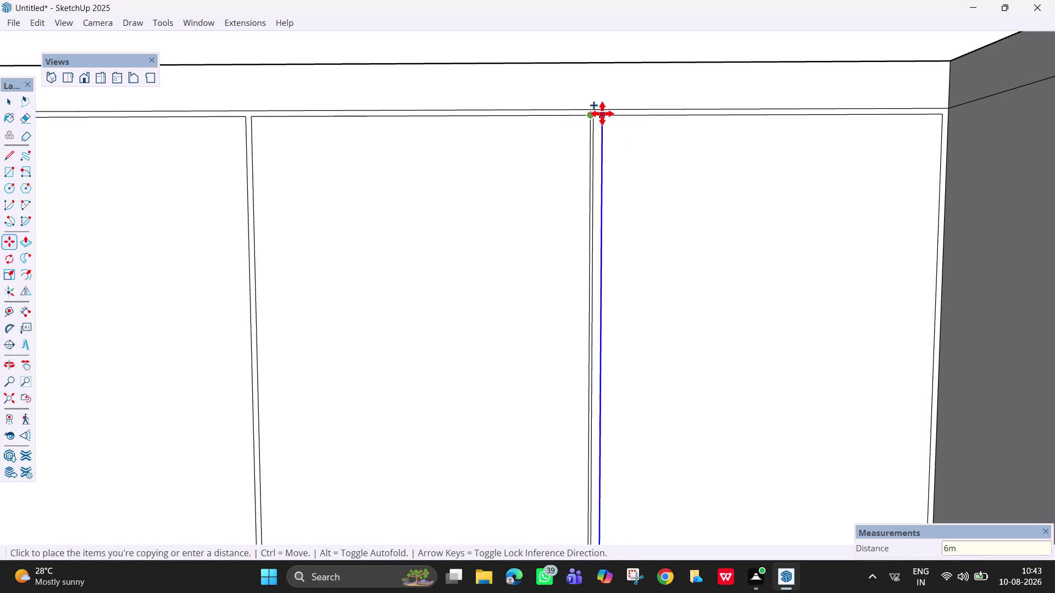
key(m)
key(Return)
scroll(up, 3)
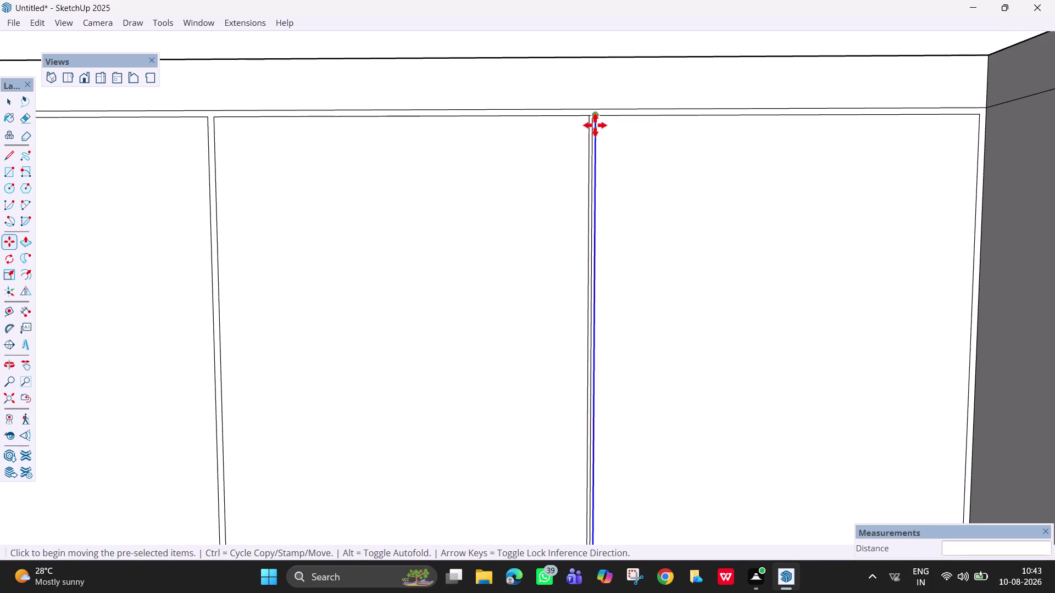
key(Escape)
scroll(up, 3)
key(space)
key(e)
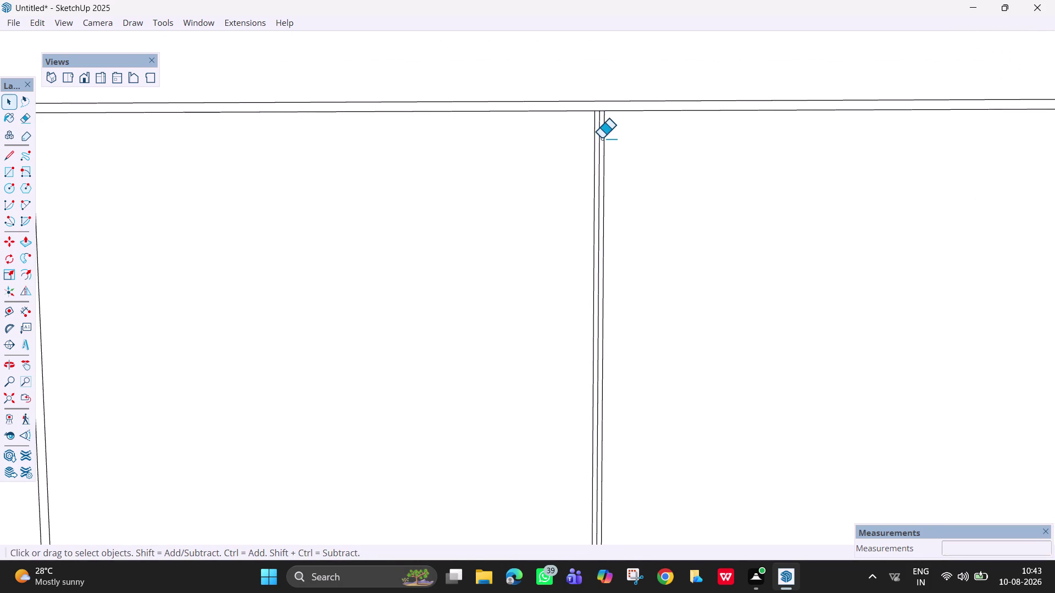
click(599, 123)
click(601, 112)
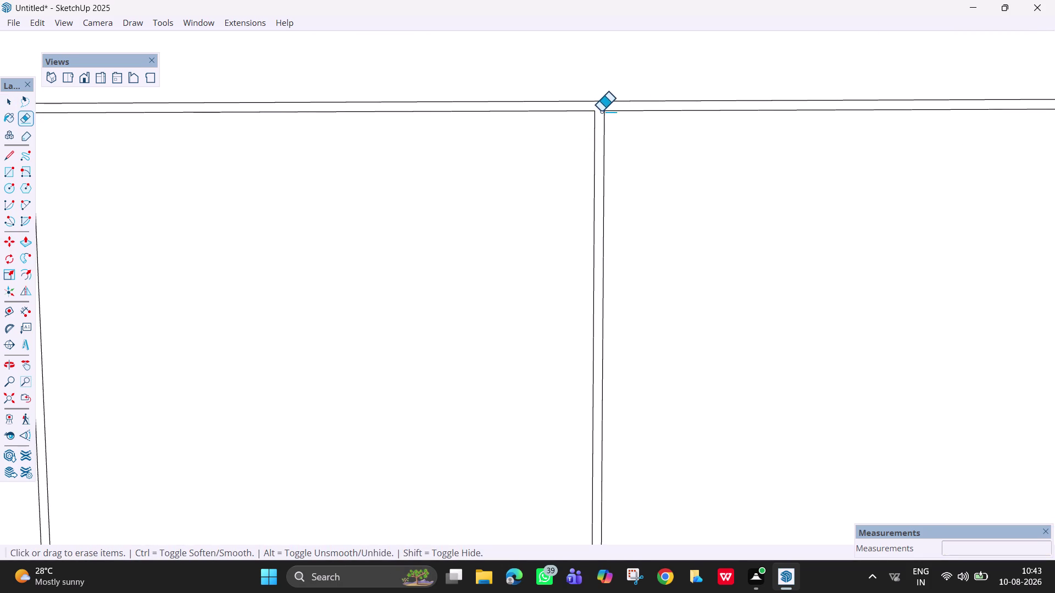
scroll(down, 3)
key(h)
drag(595, 468, 508, 106)
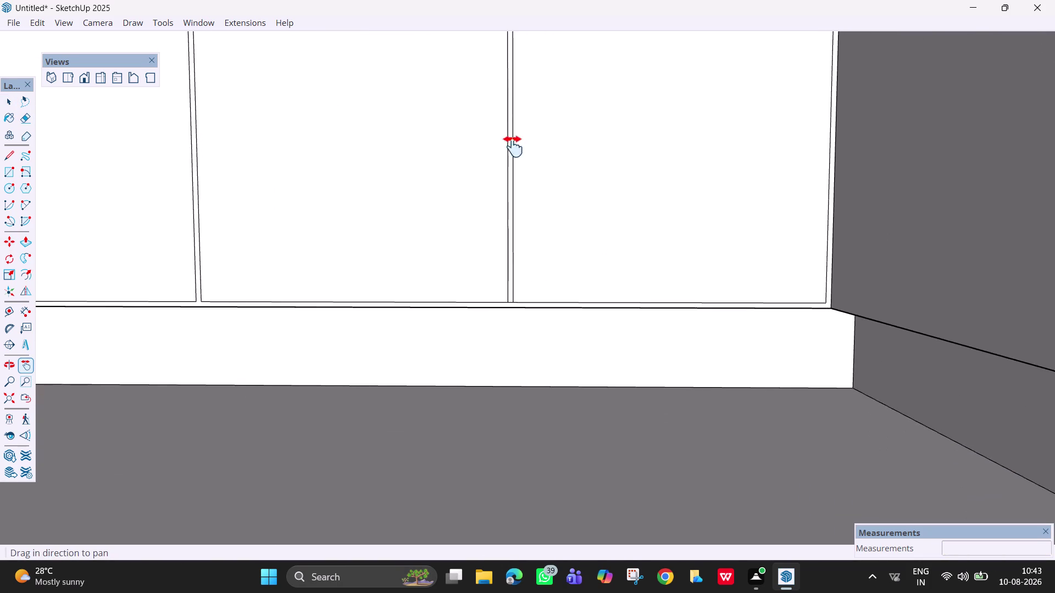
scroll(up, 3)
key(e)
scroll(up, 3)
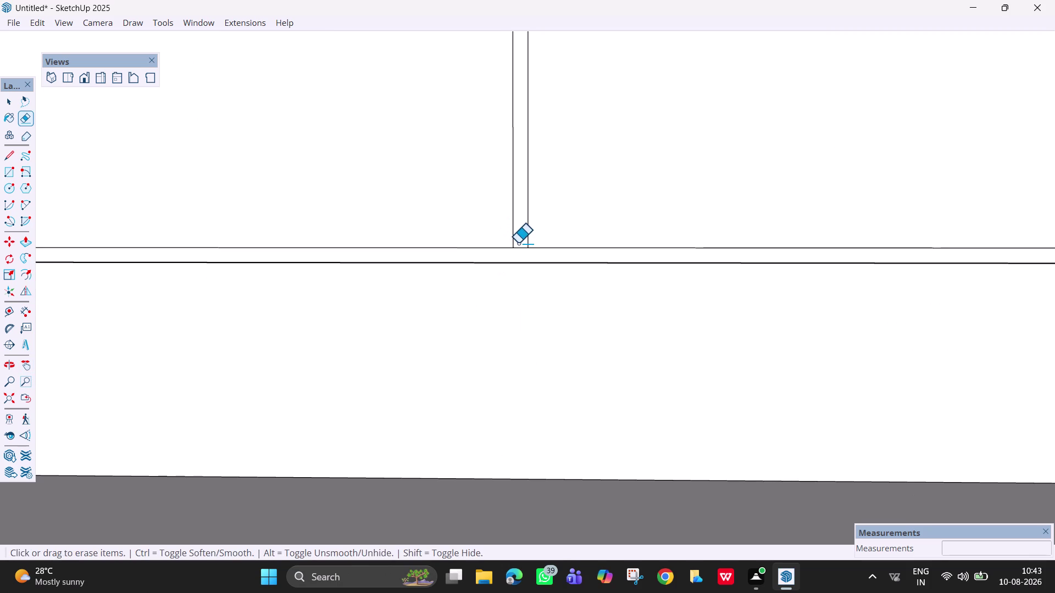
drag(519, 243, 520, 250)
scroll(down, 3)
key(h)
drag(463, 244, 474, 264)
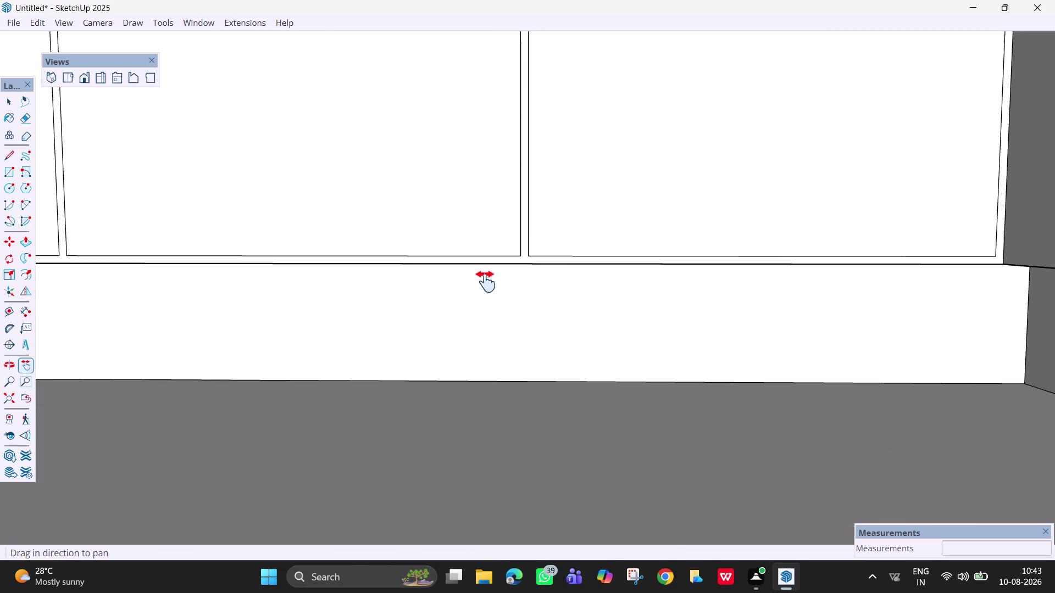
drag(474, 264, 527, 342)
scroll(down, 3)
drag(481, 261, 635, 354)
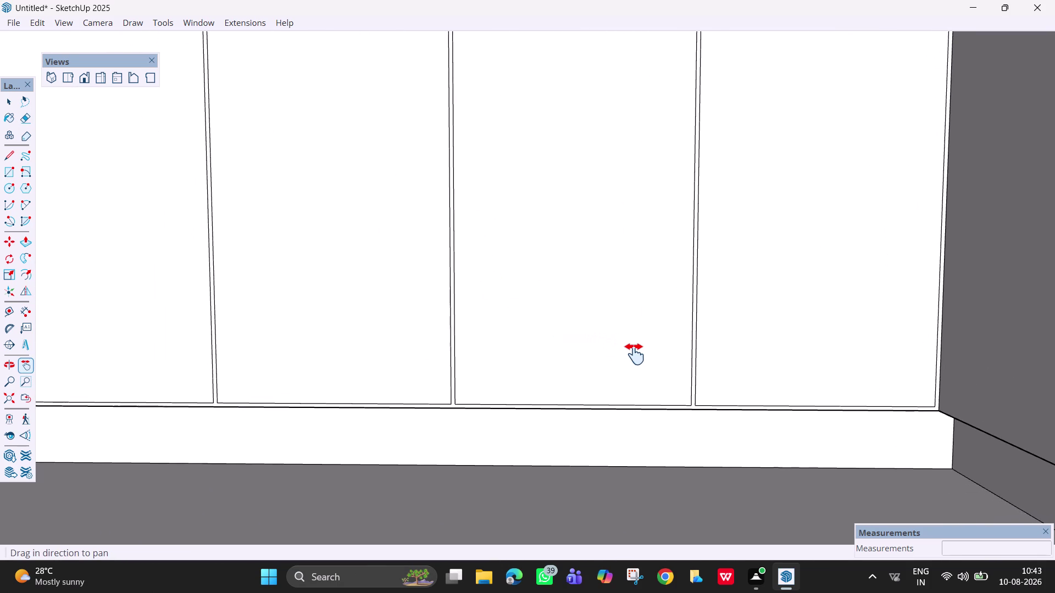
drag(634, 355, 722, 413)
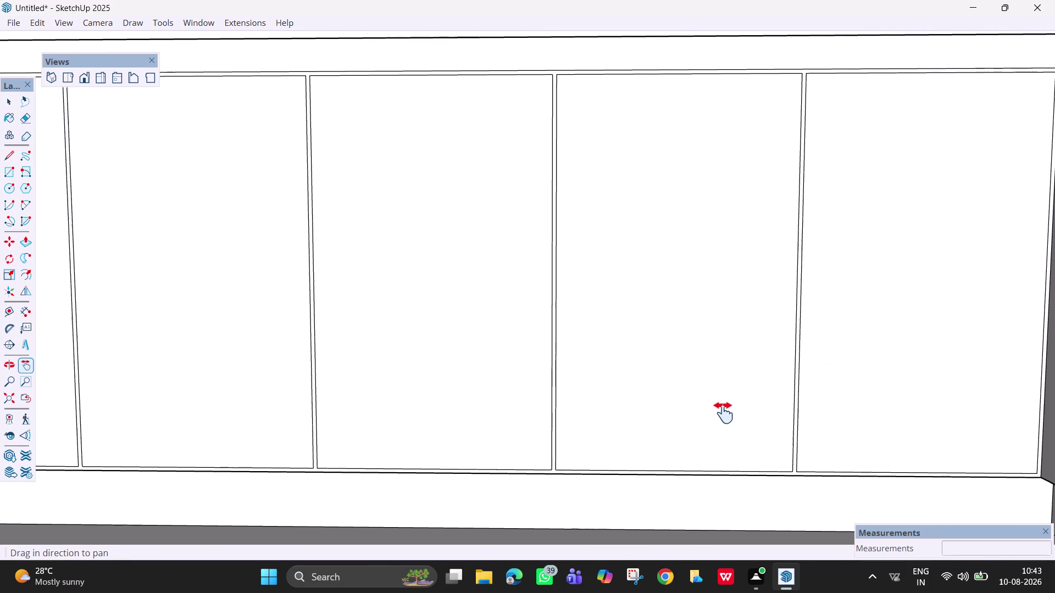
drag(722, 413, 936, 426)
drag(13, 352, 277, 346)
drag(166, 298, 447, 325)
scroll(down, 3)
drag(530, 306, 435, 307)
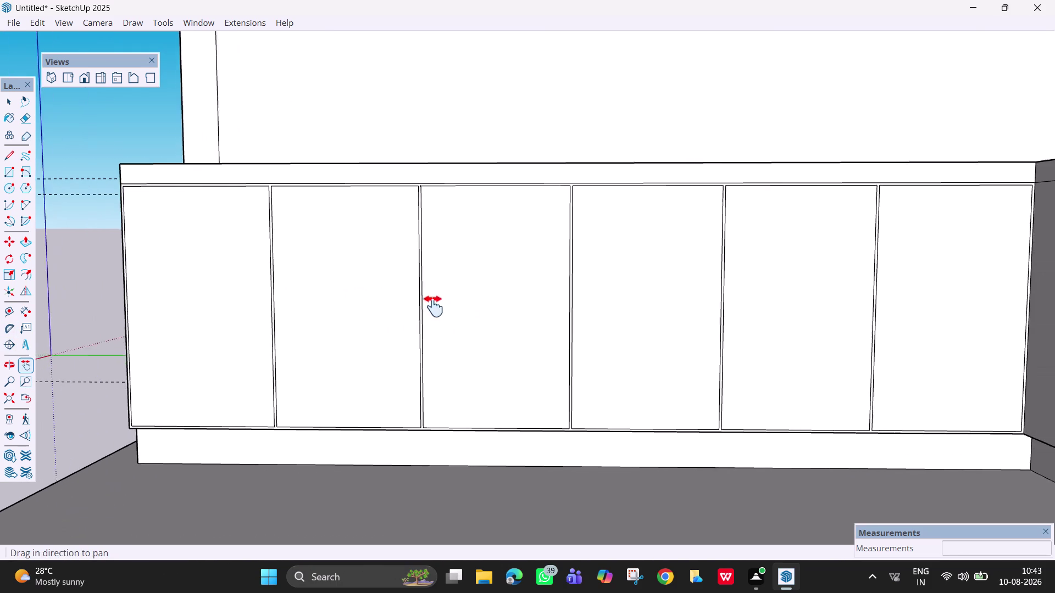
drag(435, 306, 414, 304)
key(grave)
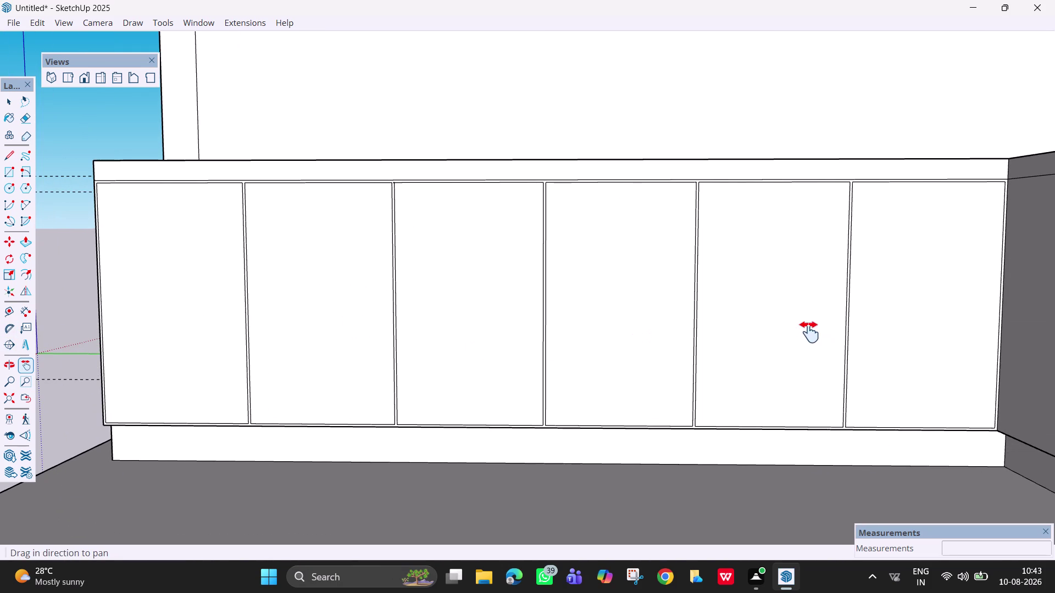
key(space)
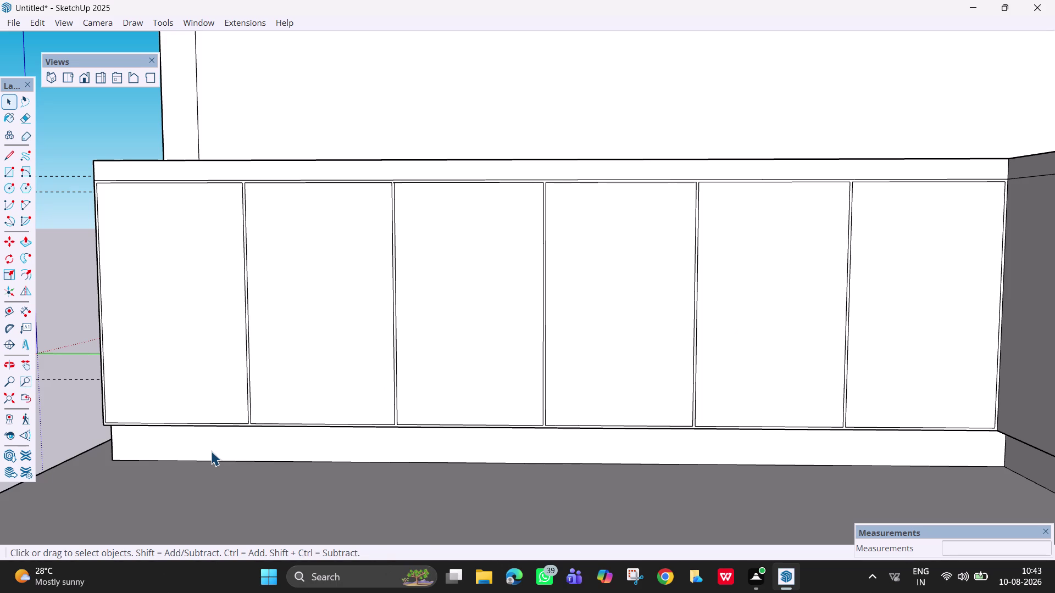
Pull the first shutter out 18 mm, then repeat on the other five shutters.
key(p)
click(199, 347)
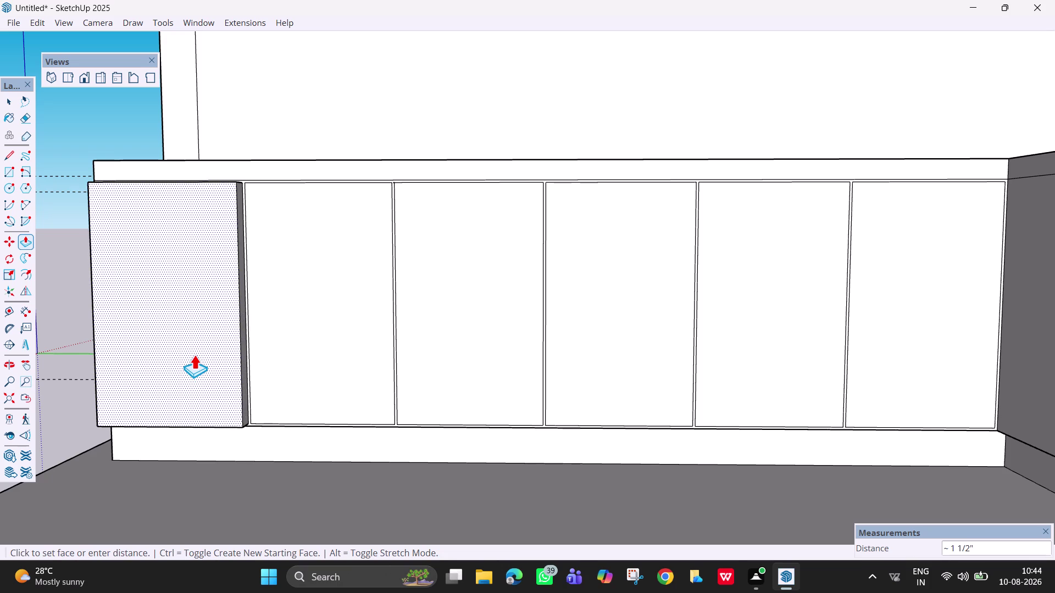
text(18mm)
key(Return)
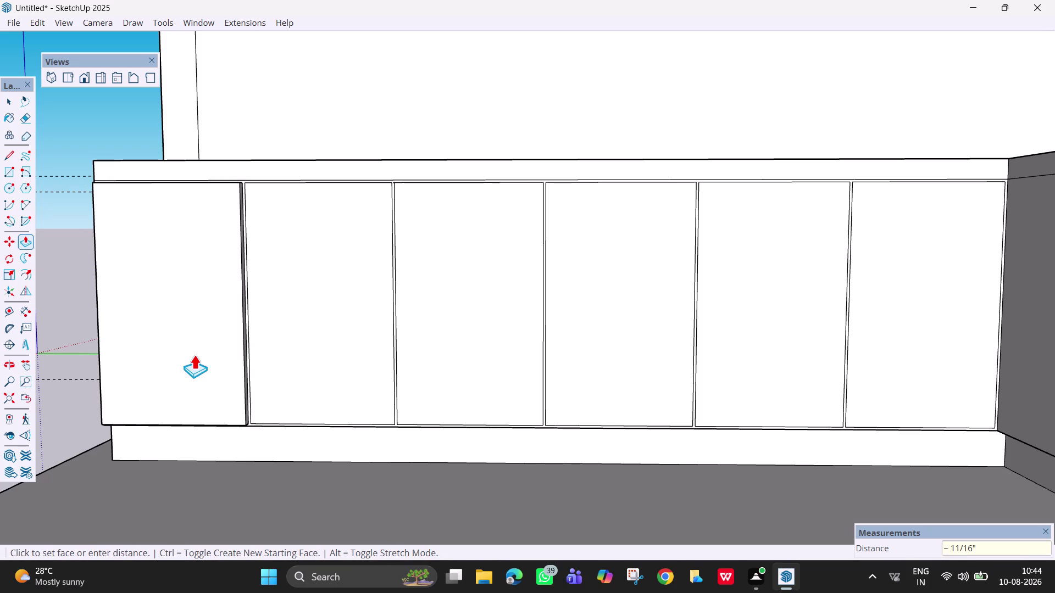
double_click(308, 319)
double_click(448, 303)
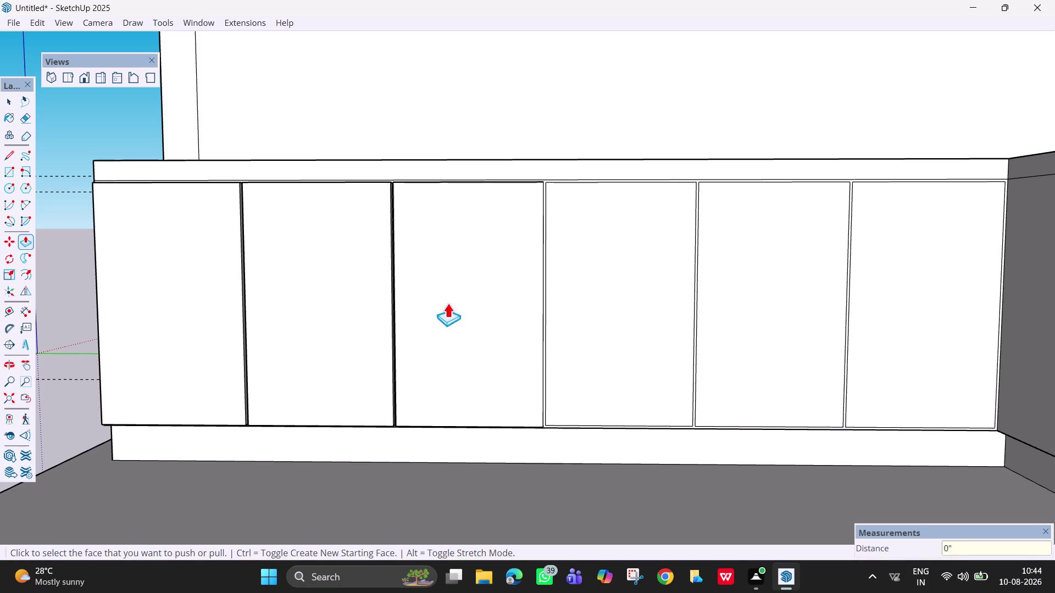
double_click(575, 292)
double_click(733, 306)
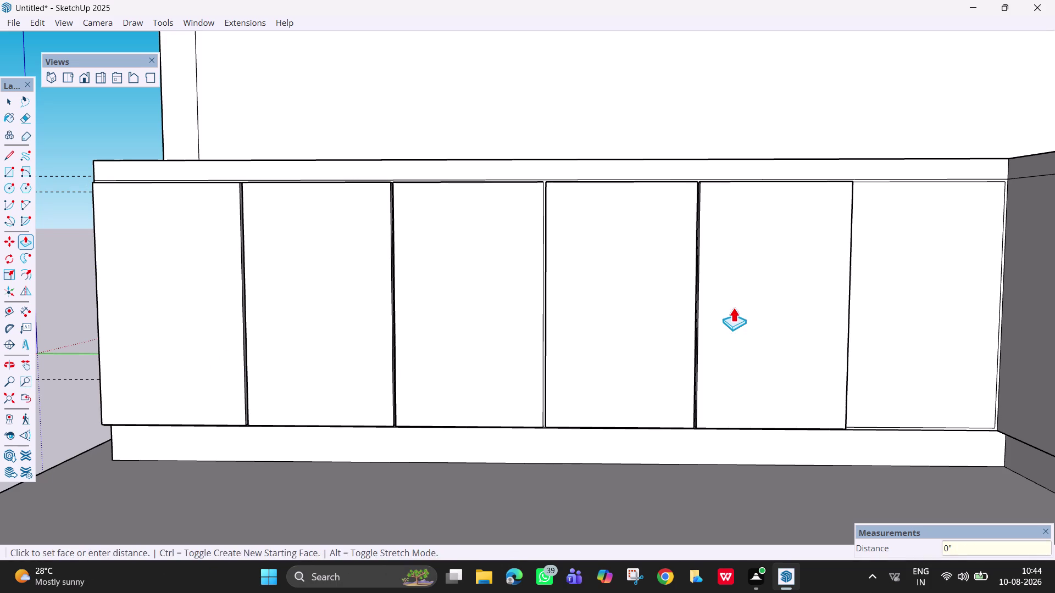
click(952, 293)
double_click(952, 293)
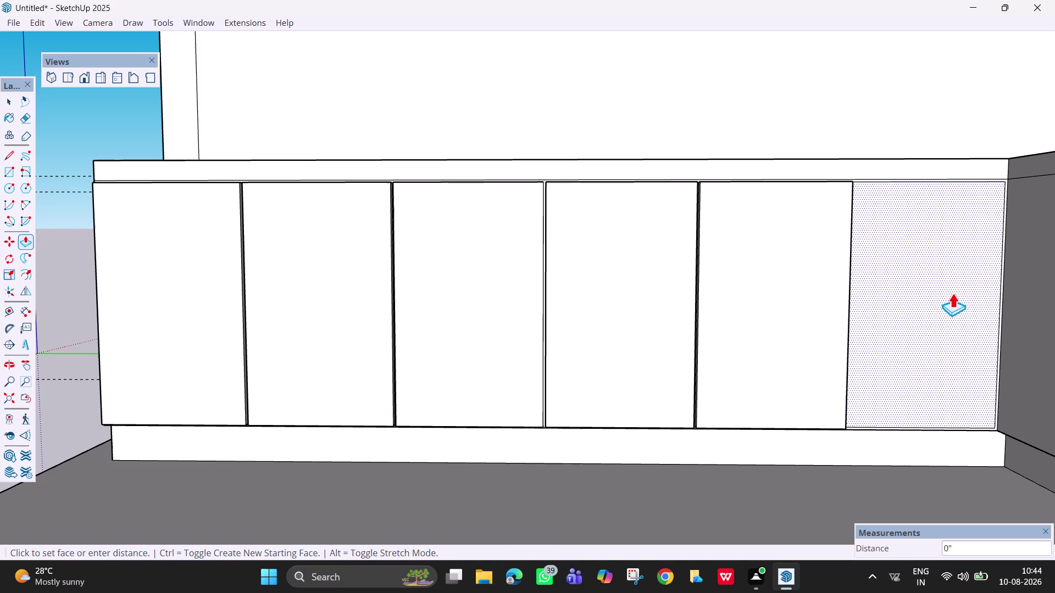
Orbit around the cabinet run to check the thickened shutters, ending facing the first shutter.
scroll(down, 3)
middle_drag(749, 350, 884, 412)
middle_drag(477, 407, 576, 464)
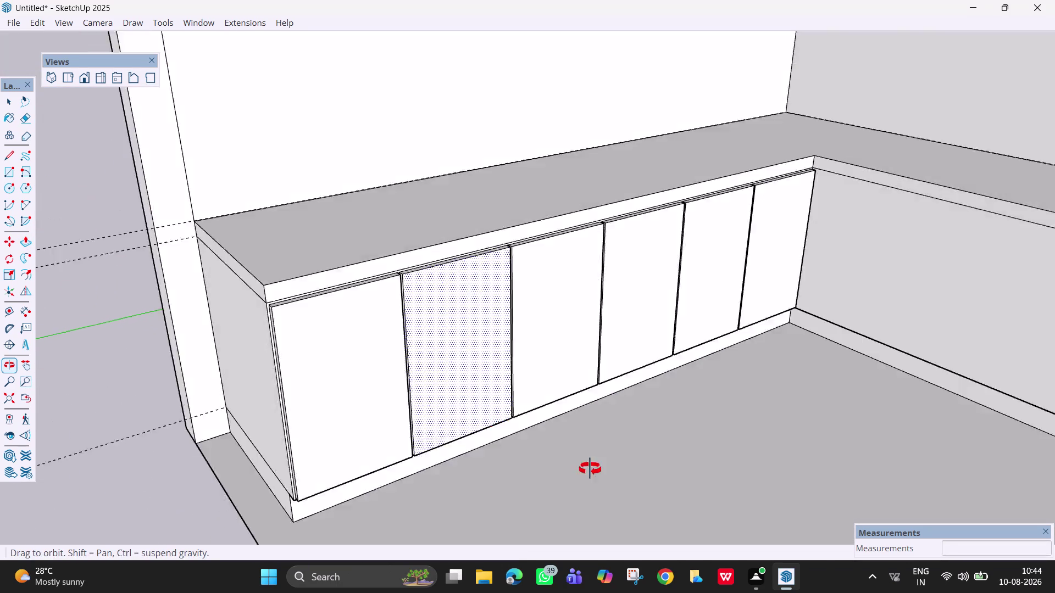
middle_drag(576, 464, 694, 451)
middle_drag(496, 384, 545, 464)
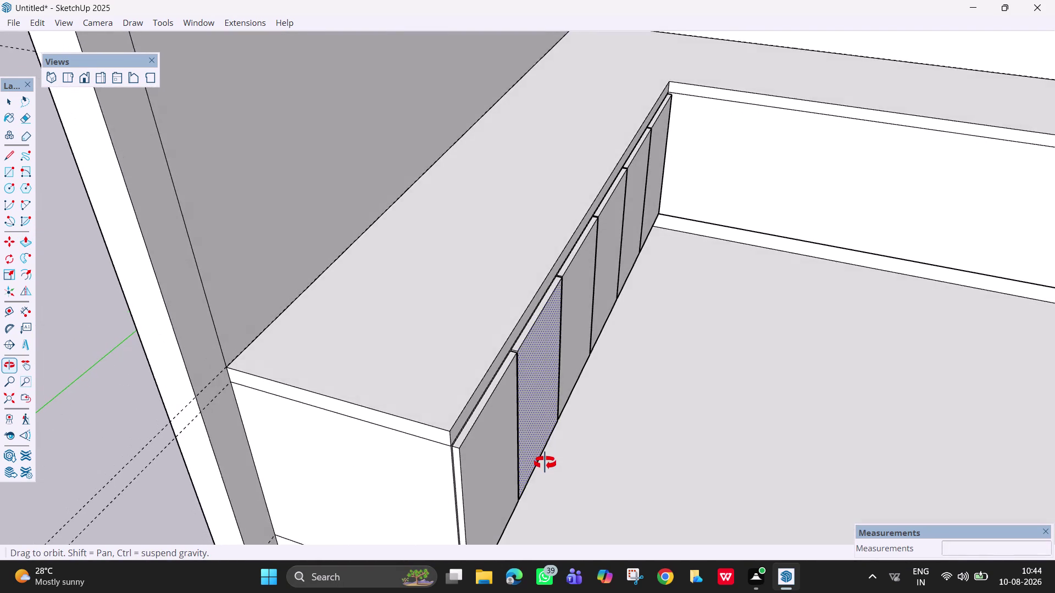
middle_drag(545, 463, 510, 421)
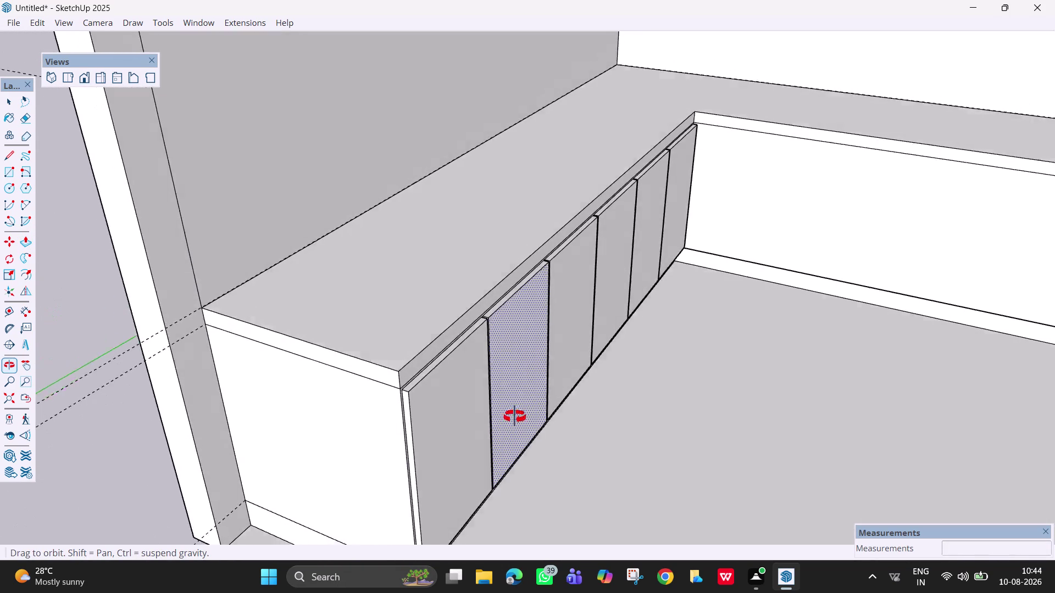
middle_drag(511, 420, 580, 358)
scroll(up, 3)
scroll(up, 3)
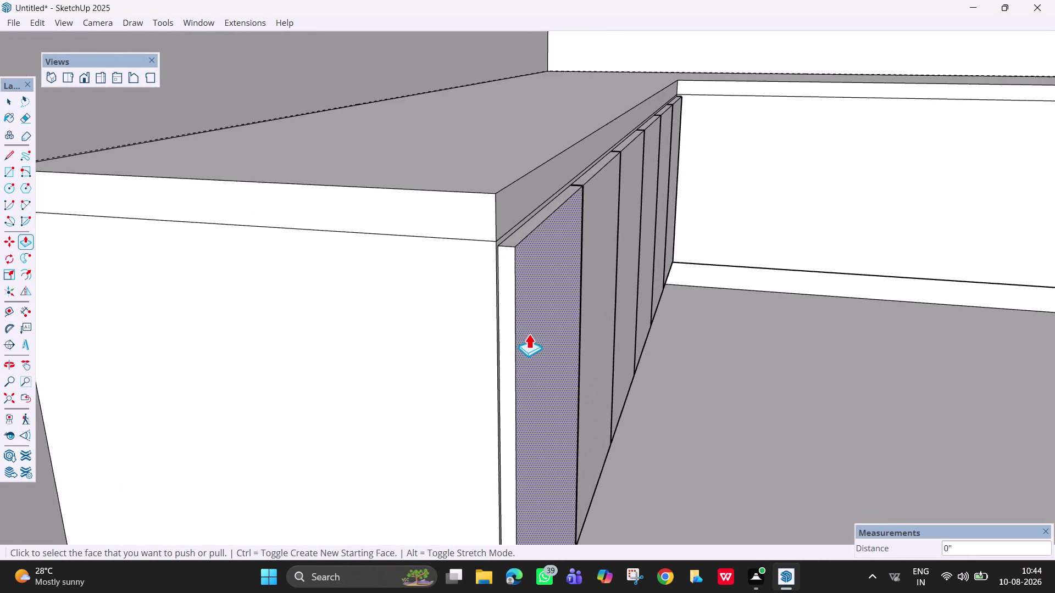
middle_drag(529, 334, 402, 443)
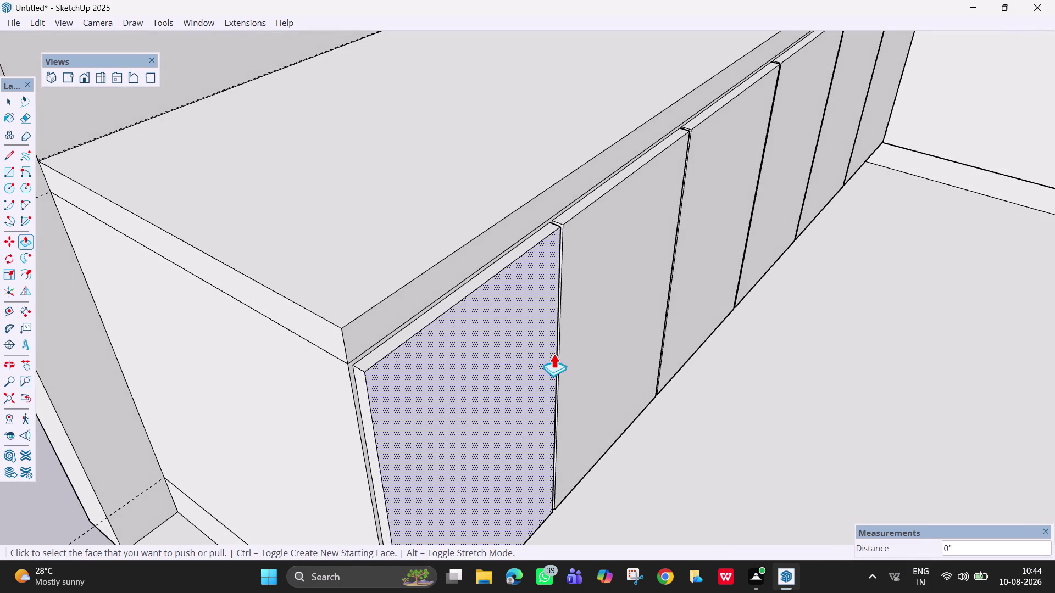
scroll(down, 3)
middle_drag(636, 343, 427, 286)
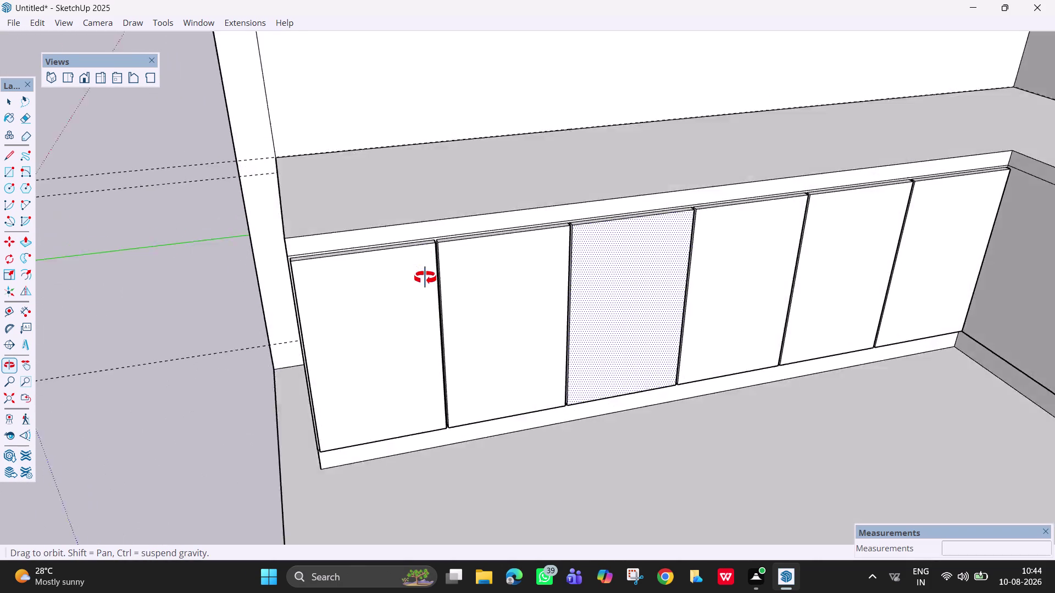
middle_drag(427, 286, 363, 206)
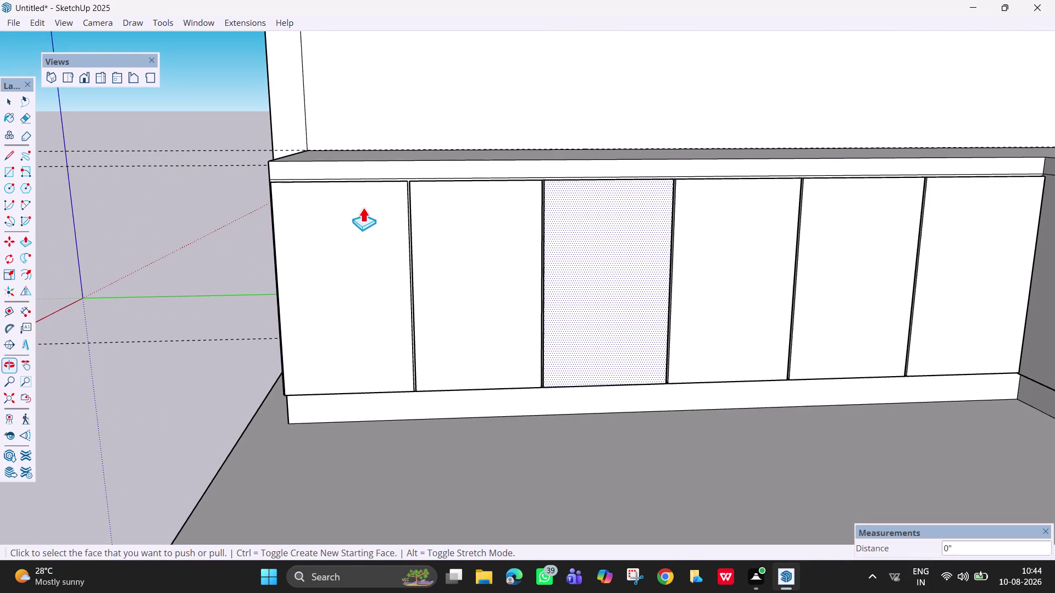
key(Escape)
key(space)
scroll(up, 3)
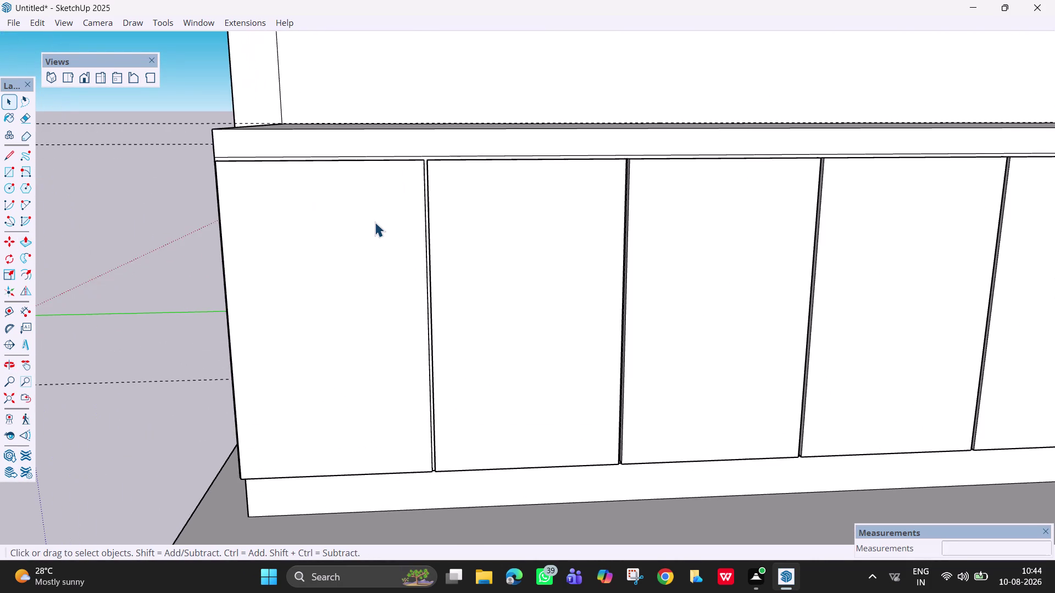
scroll(down, 3)
middle_drag(385, 233, 392, 205)
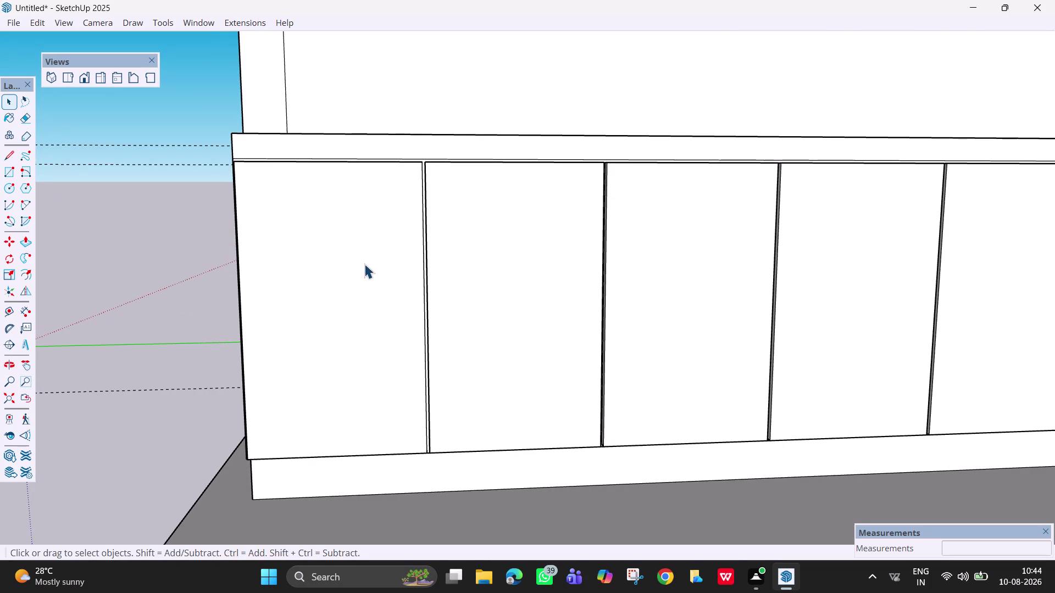
scroll(up, 3)
scroll(down, 3)
middle_drag(314, 295, 450, 283)
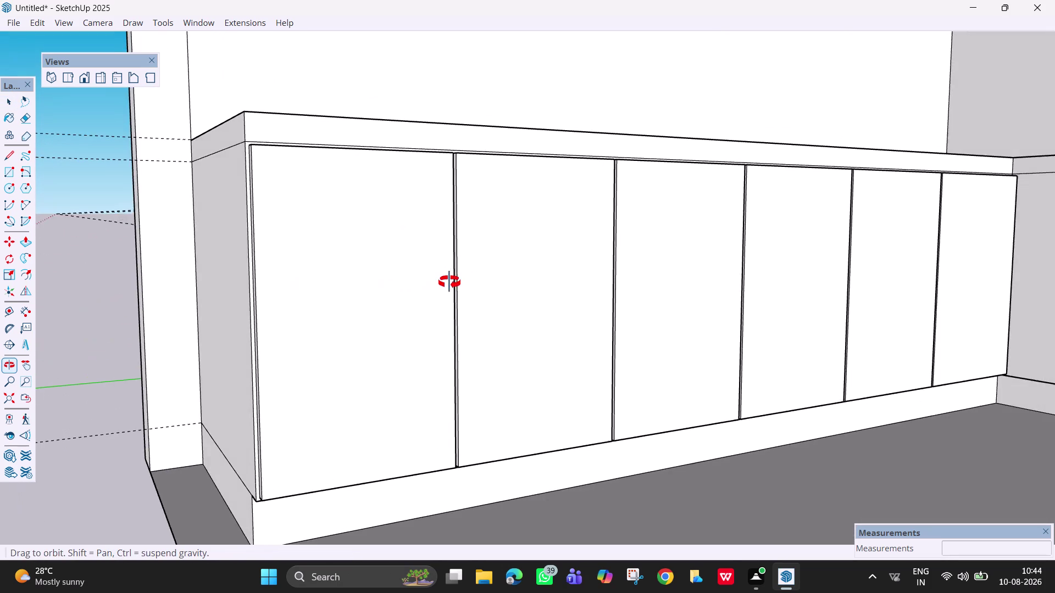
middle_drag(449, 283, 286, 273)
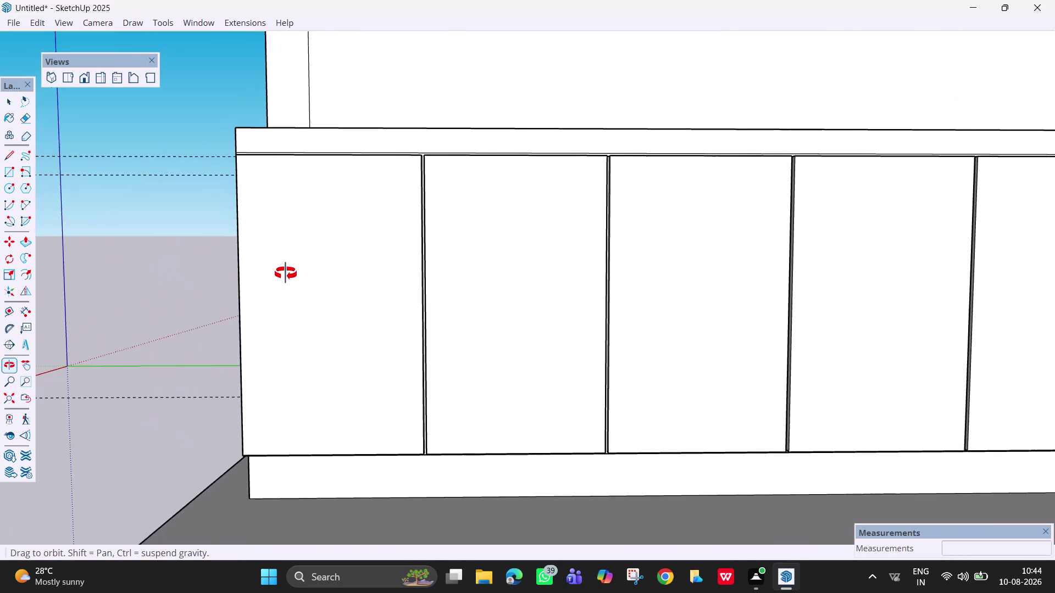
middle_drag(285, 274, 331, 287)
Offset the first shutter's face inward to create an inset outline.
key(l)
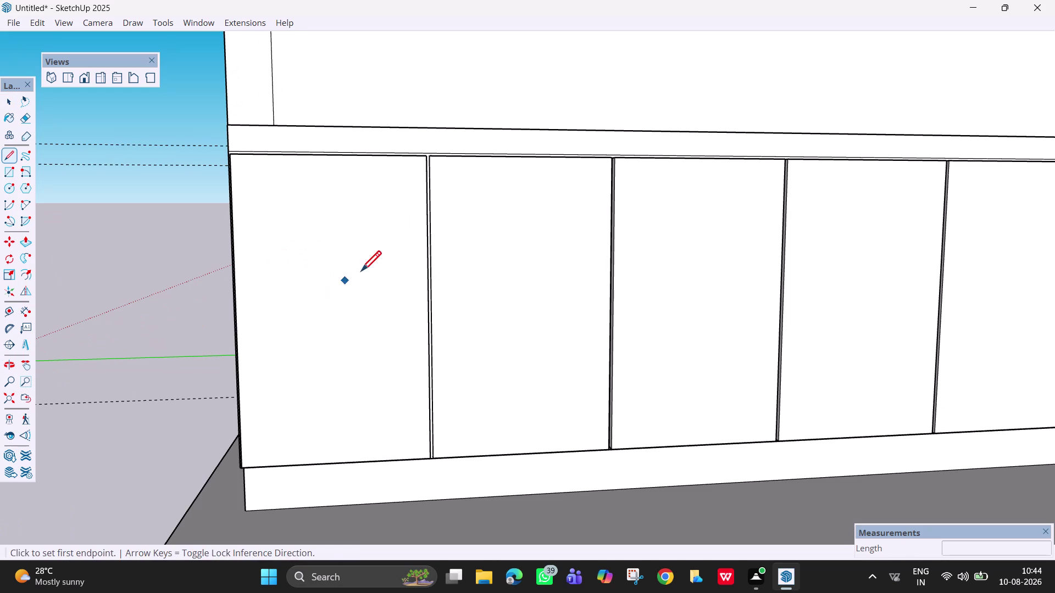
key(Escape)
key(f)
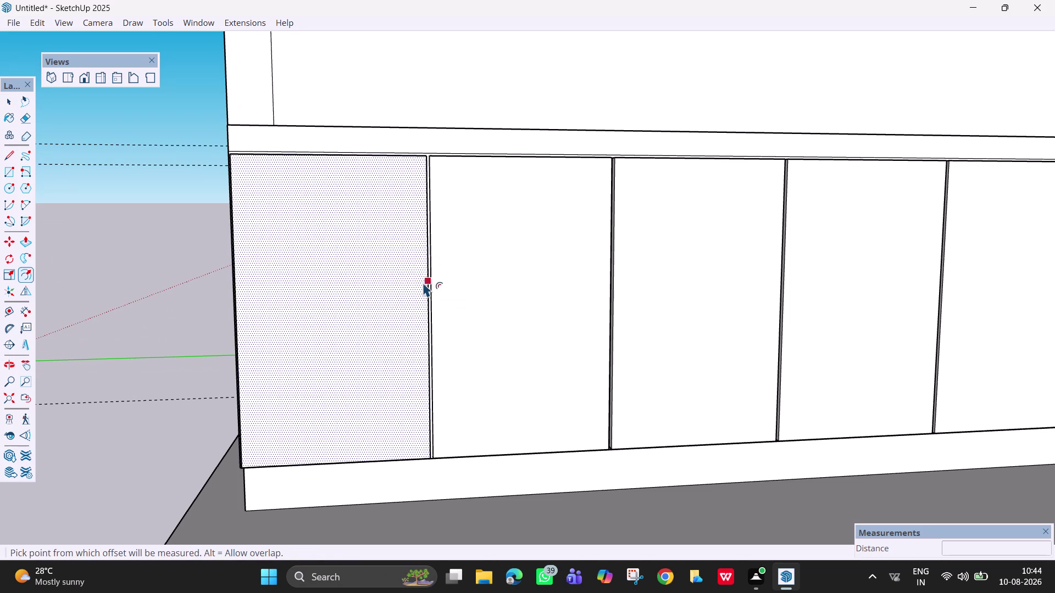
click(425, 241)
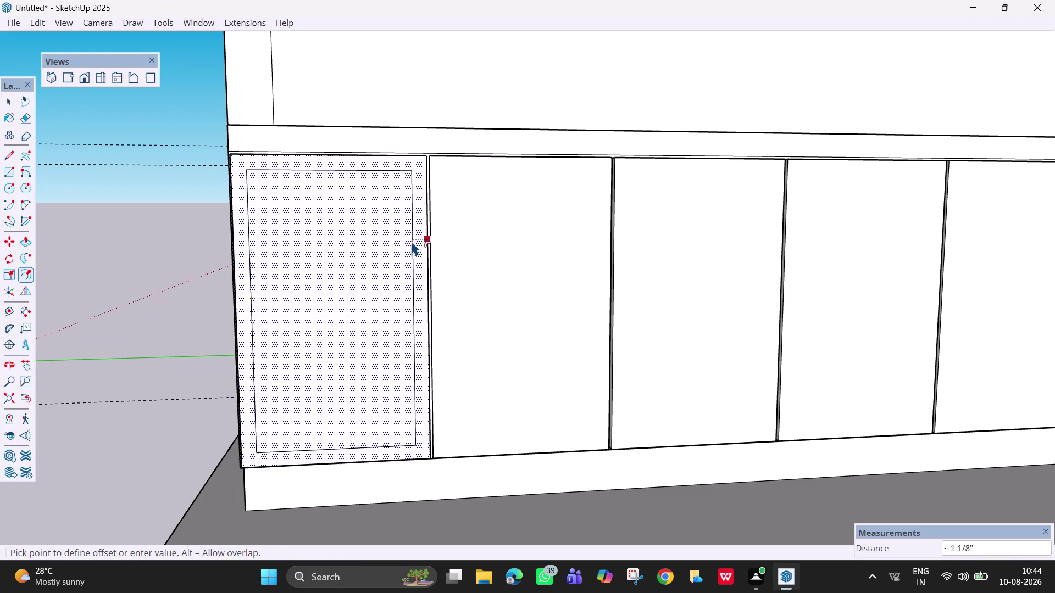
click(403, 241)
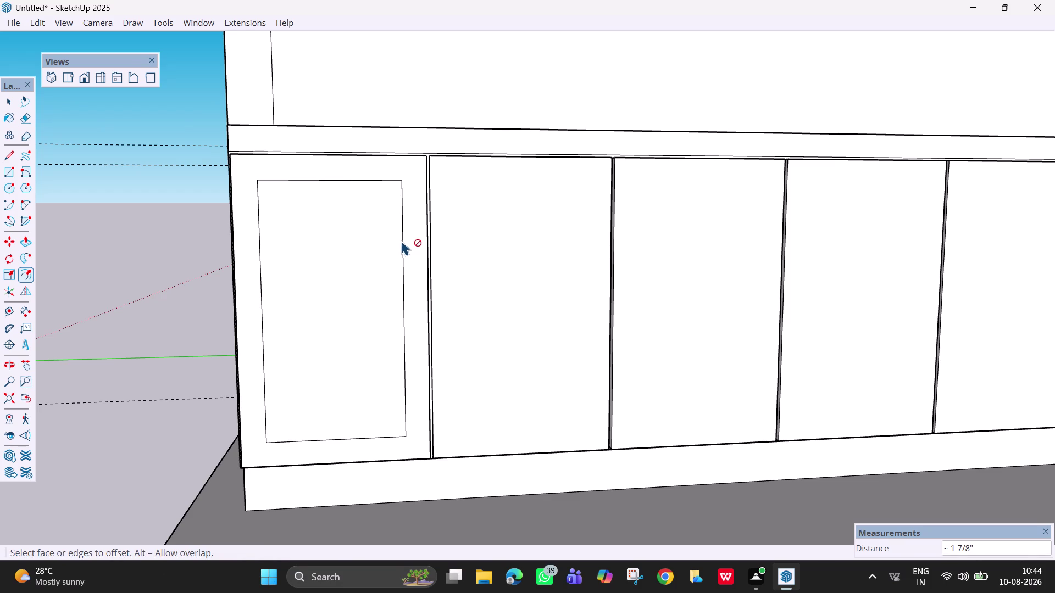
key(space)
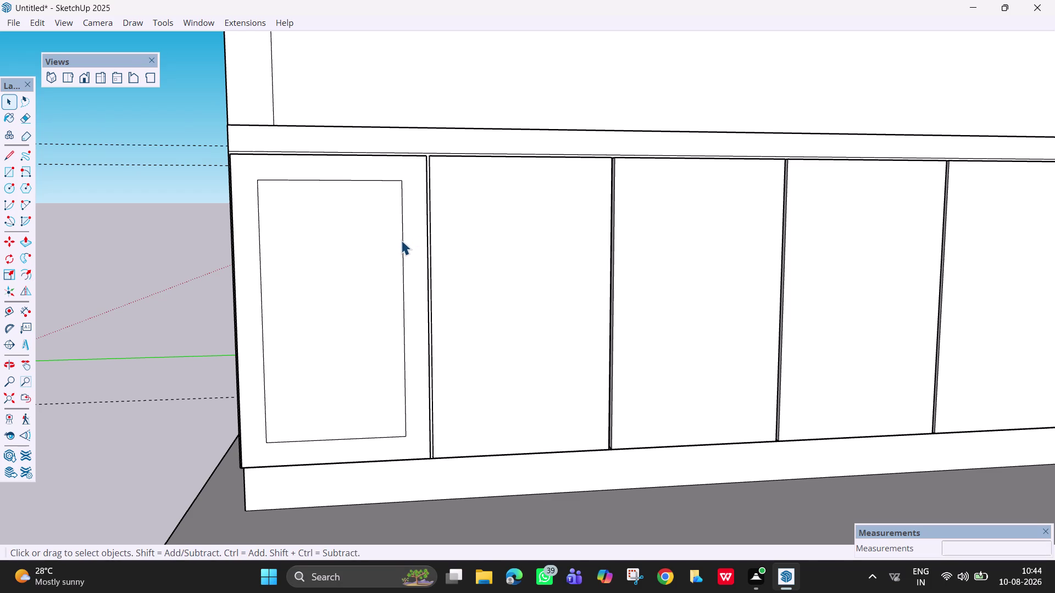
Offset the shutter border again to add a second nested outline.
key(f)
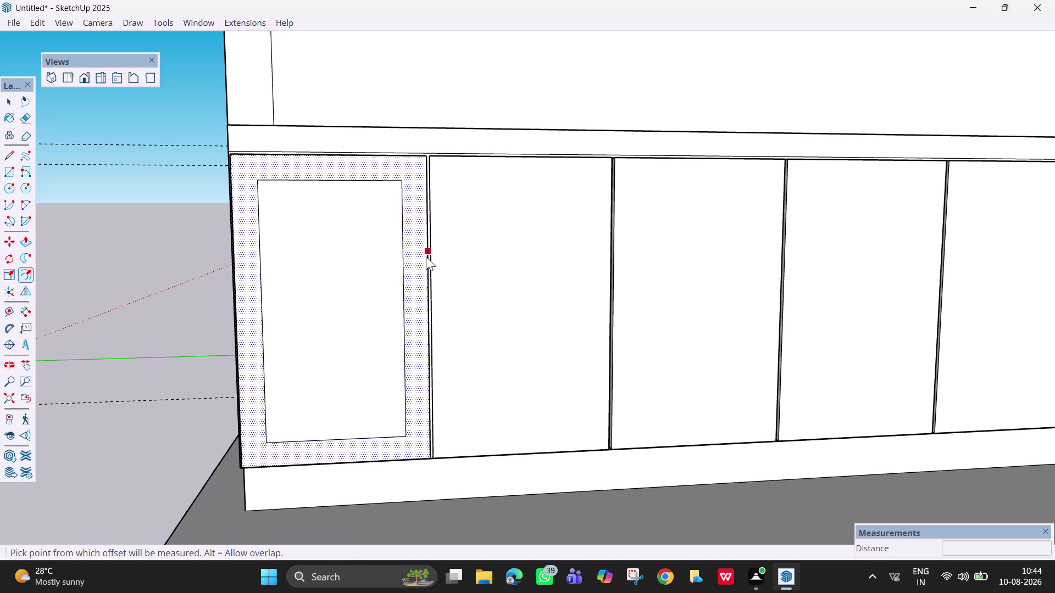
click(424, 256)
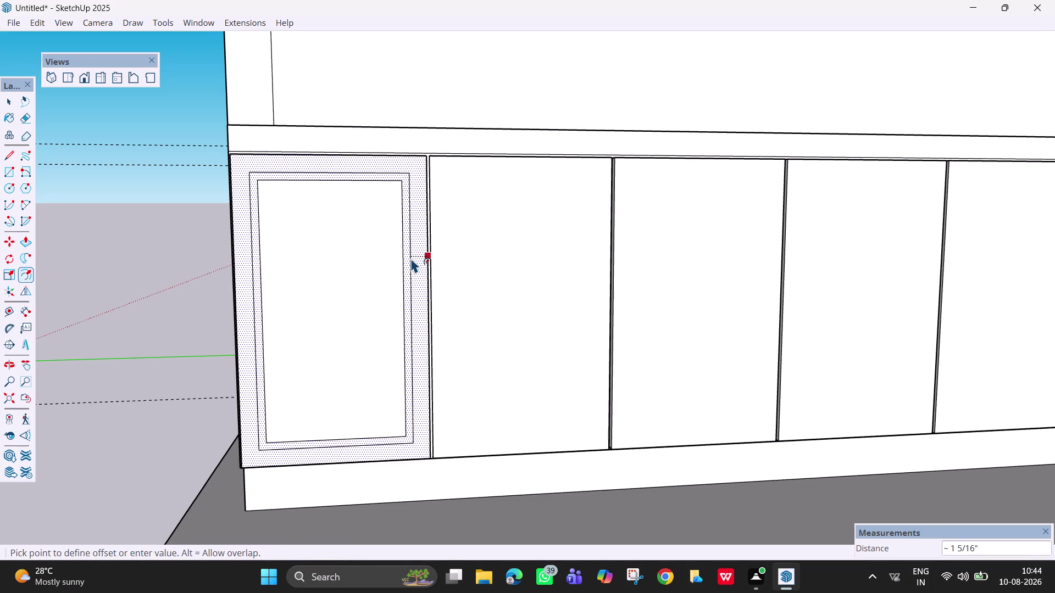
click(411, 258)
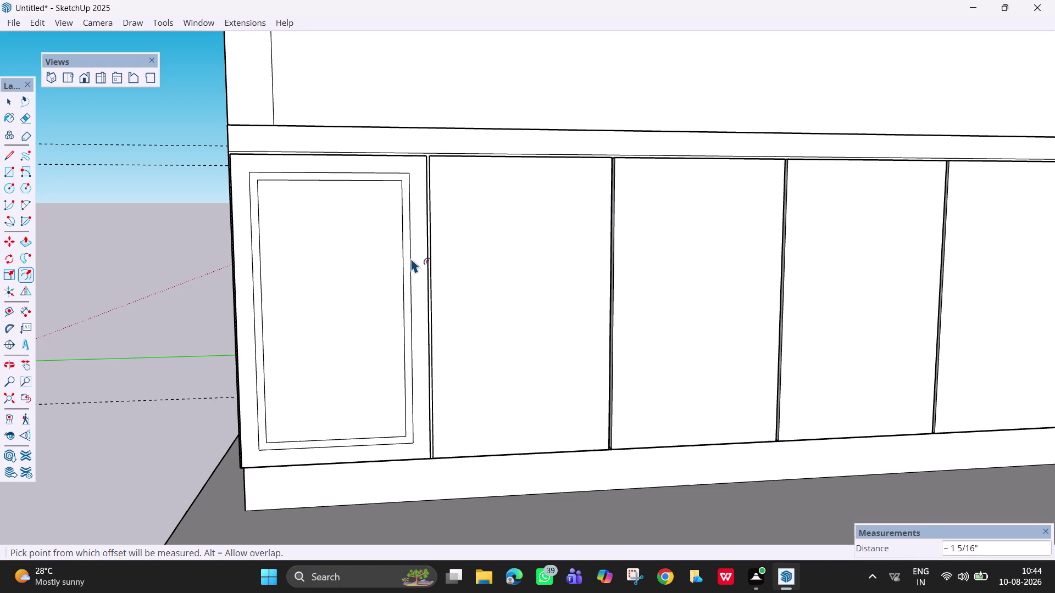
scroll(up, 3)
key(Escape)
key(space)
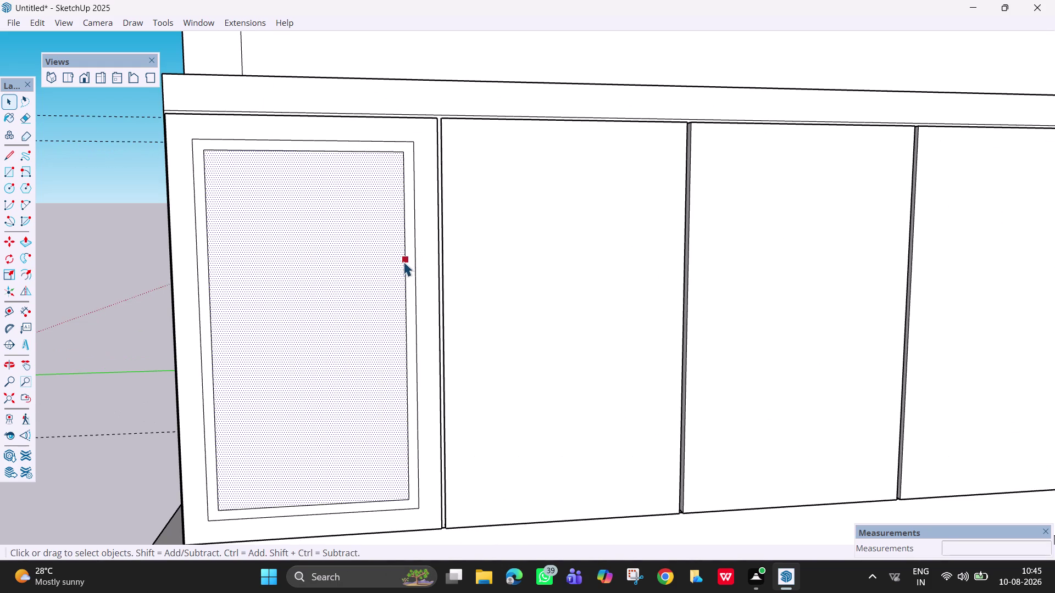
key(space)
key(Escape)
click(134, 232)
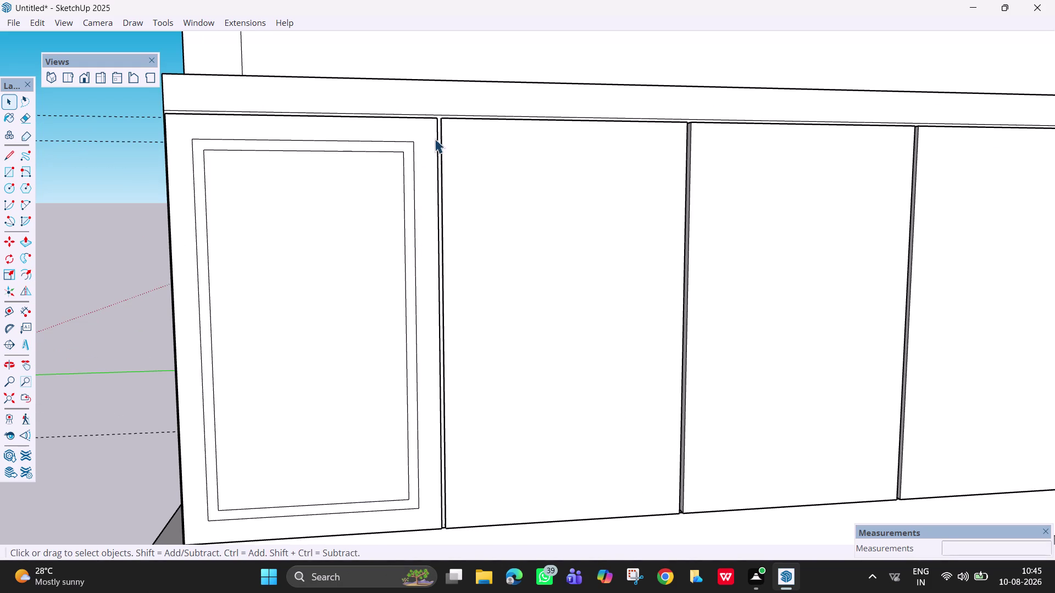
scroll(up, 3)
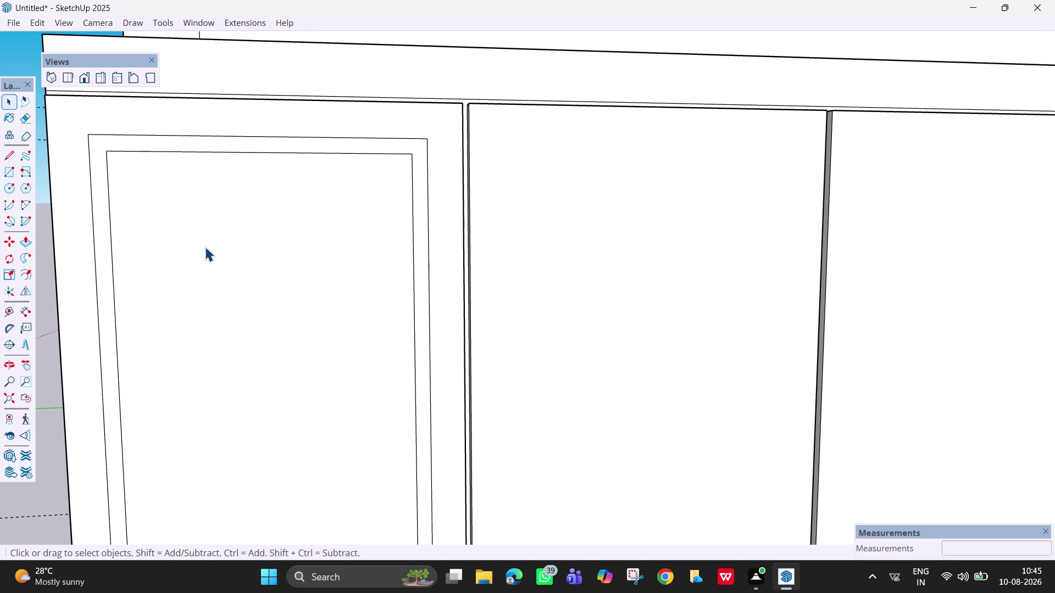
Draw a diagonal line joining the outer and inner outlines at the top-right corner.
key(l)
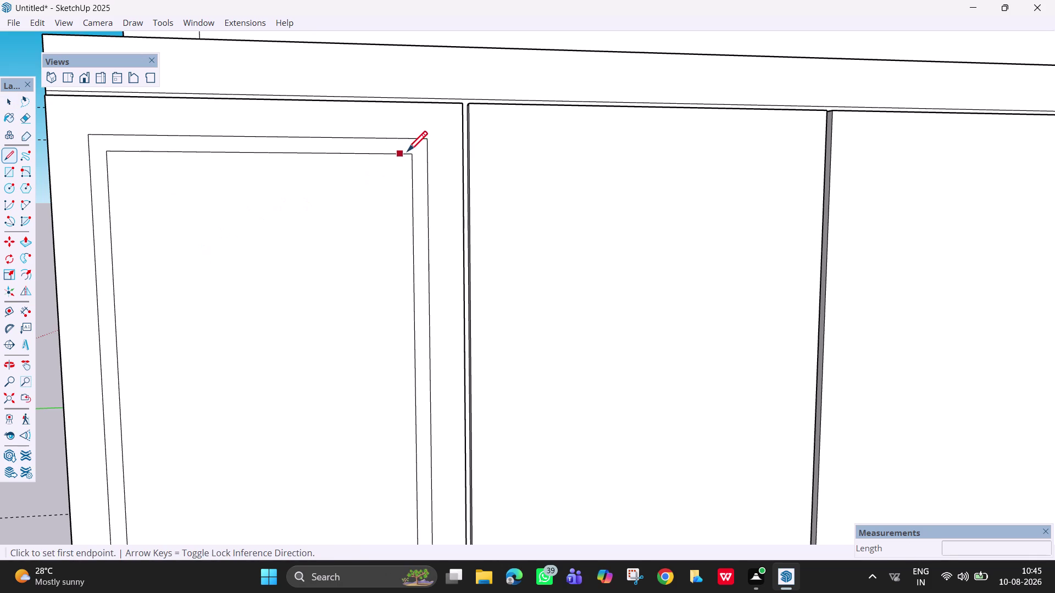
click(426, 143)
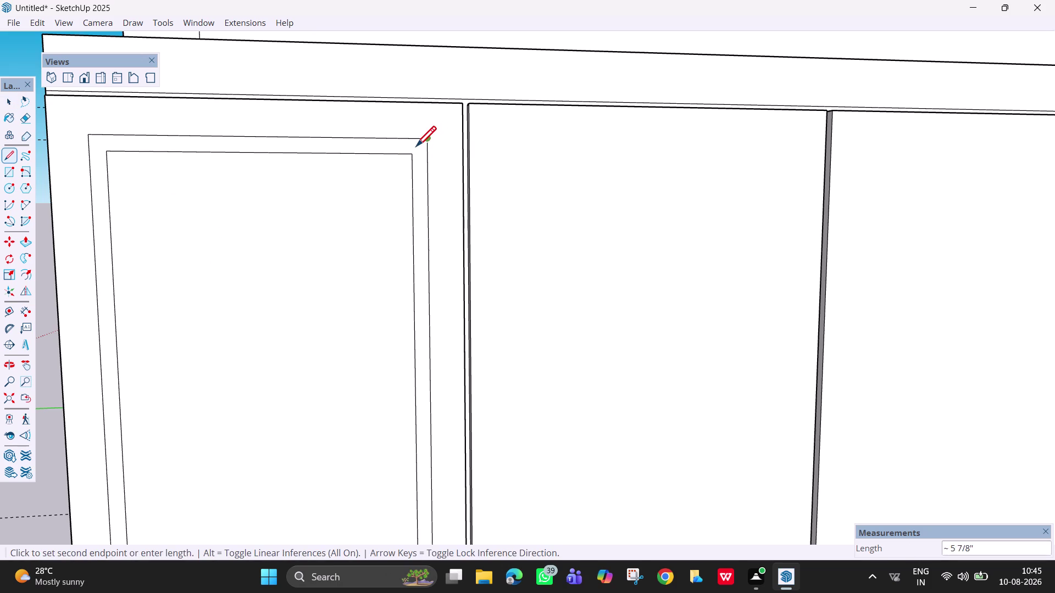
click(413, 153)
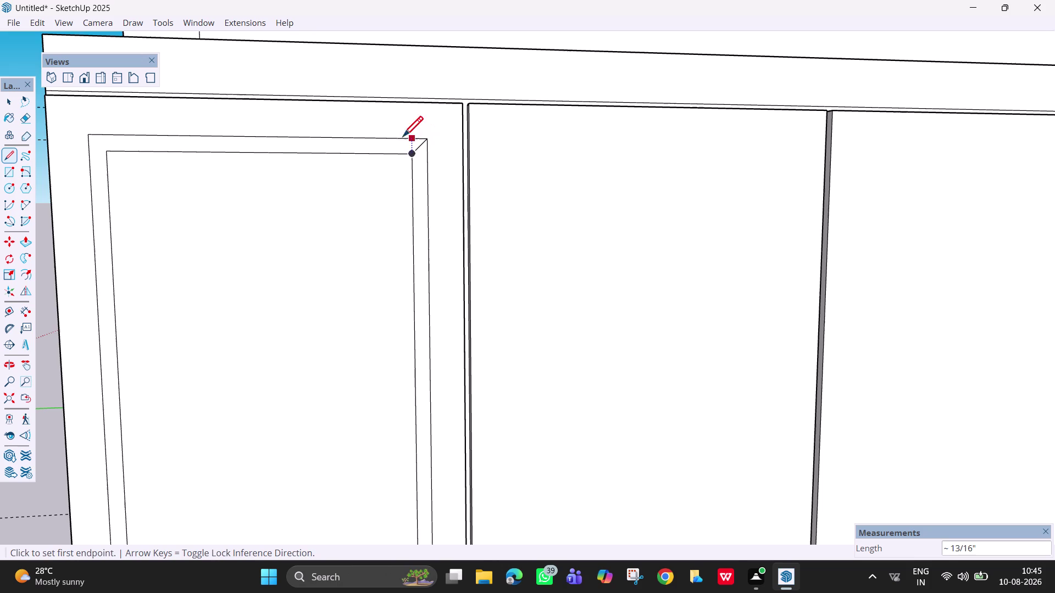
key(Escape)
key(space)
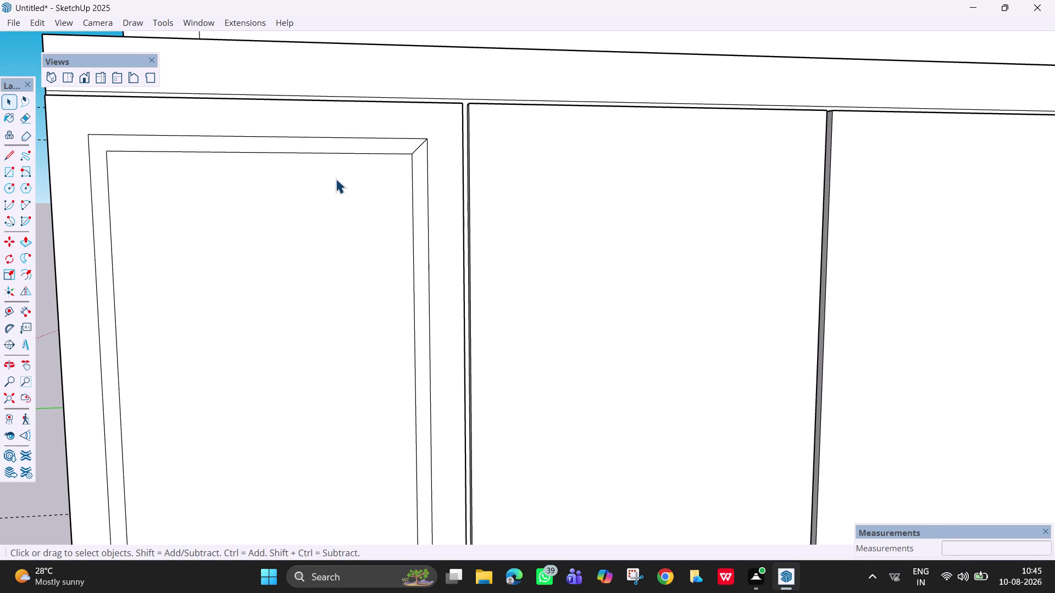
Delete and then restore the inner frame's top edge, and start moving the inner panel.
click(382, 155)
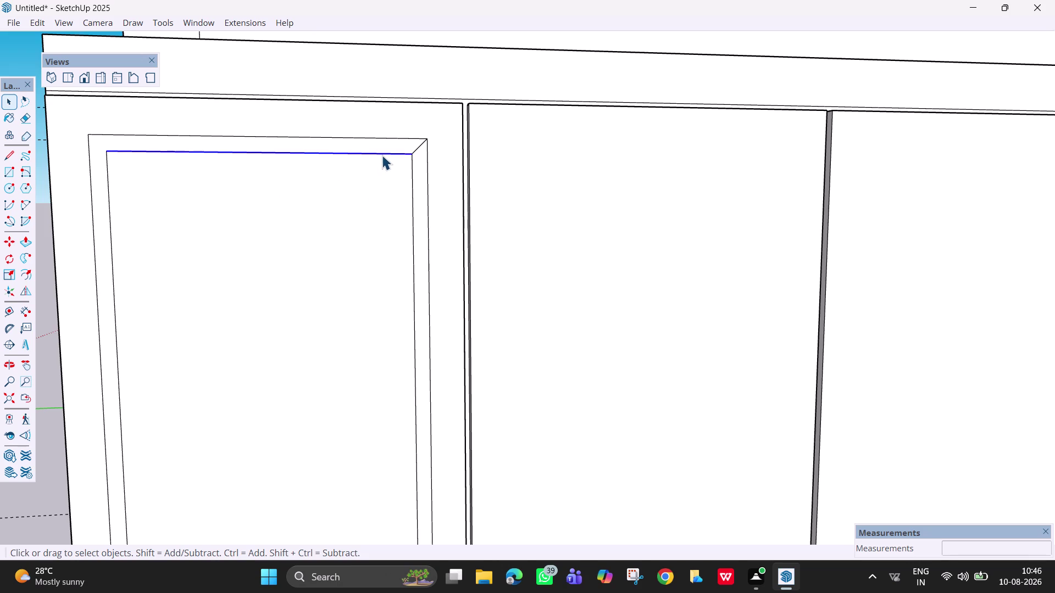
key(Delete)
key(p)
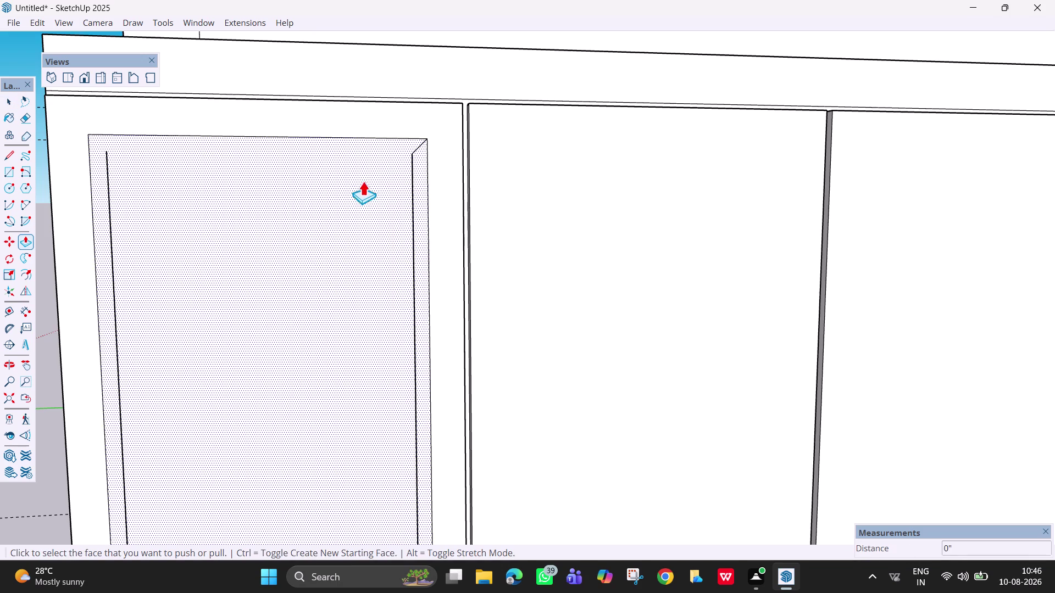
key(Escape)
key(l)
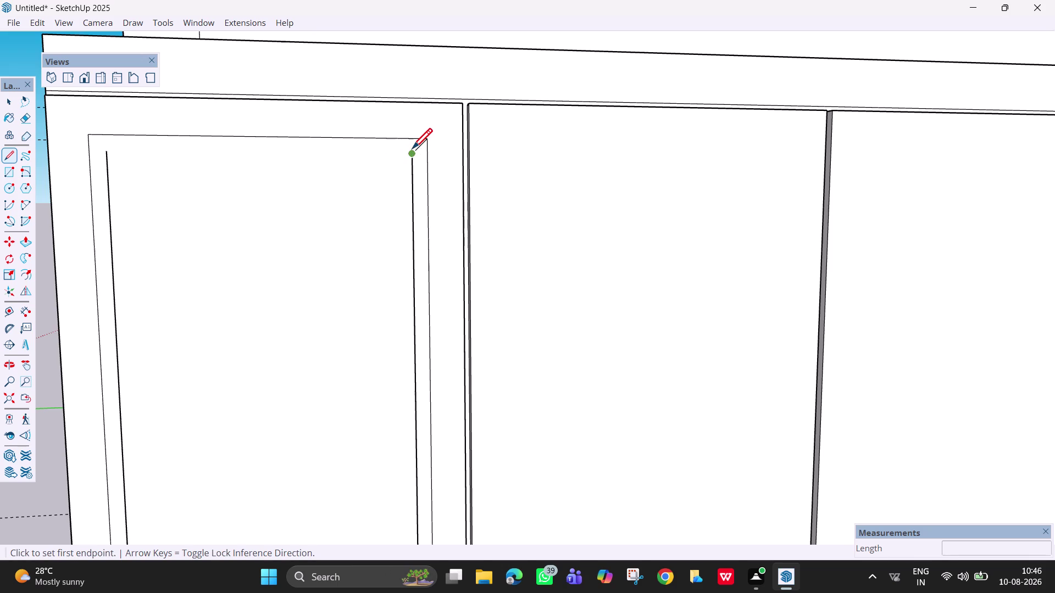
key(ctrl+z)
key(space)
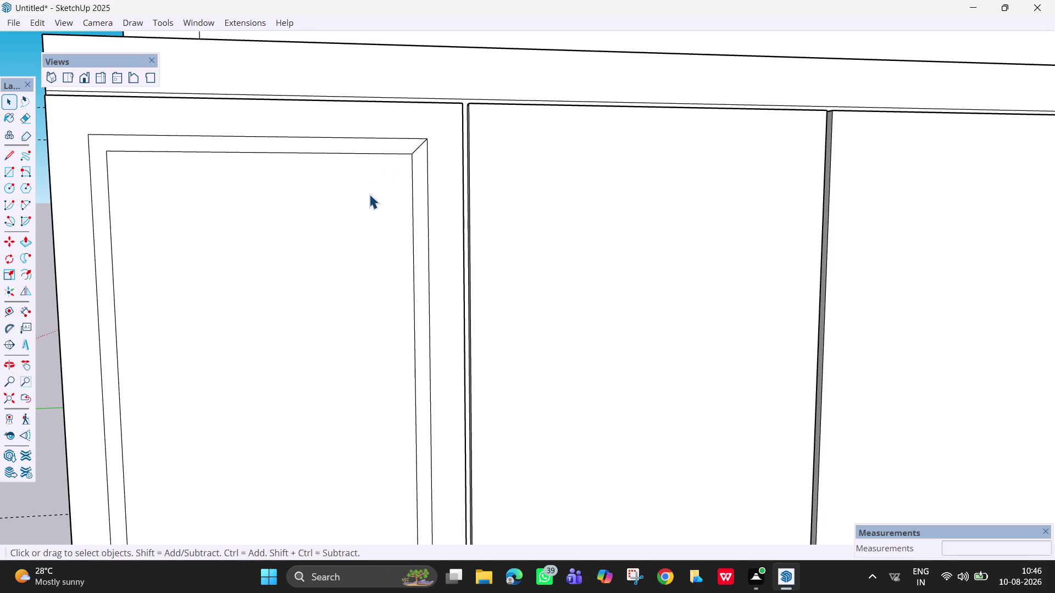
click(370, 194)
key(m)
click(366, 190)
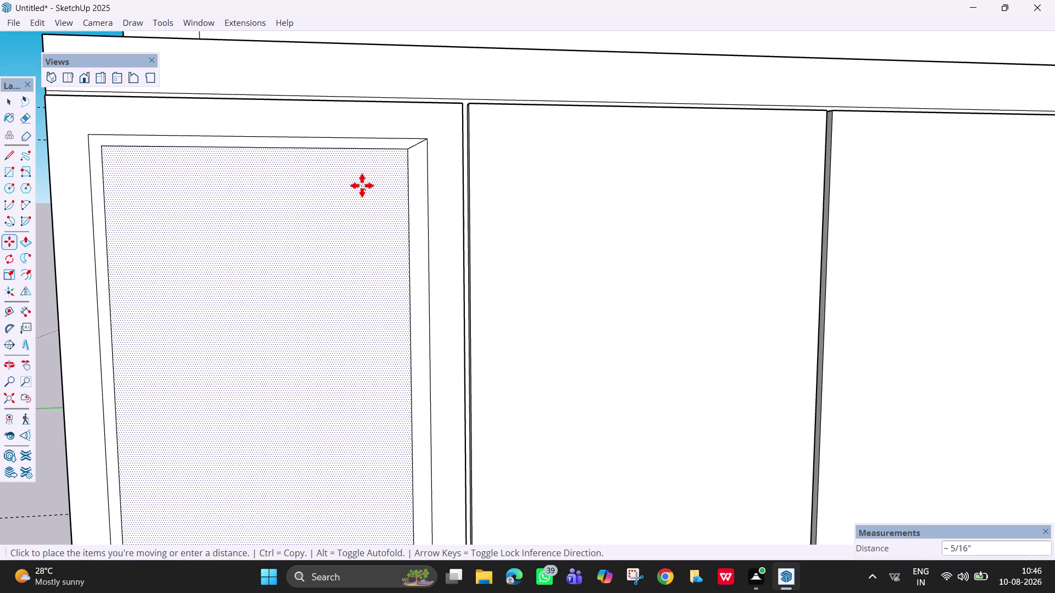
Place the inner panel about a quarter inch offset from its frame.
scroll(up, 3)
middle_drag(358, 189, 250, 229)
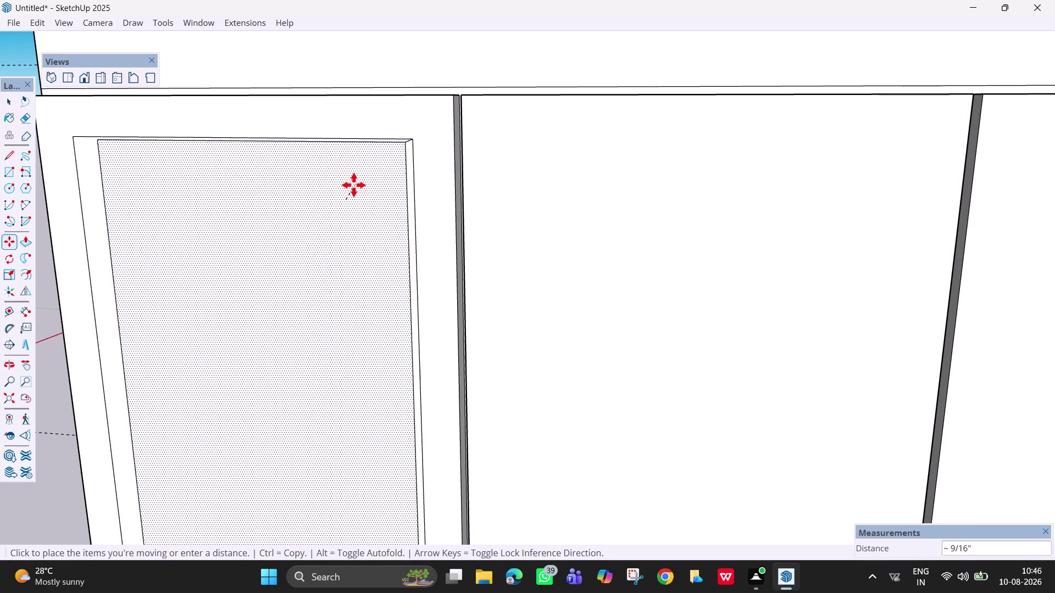
scroll(up, 3)
middle_click(353, 185)
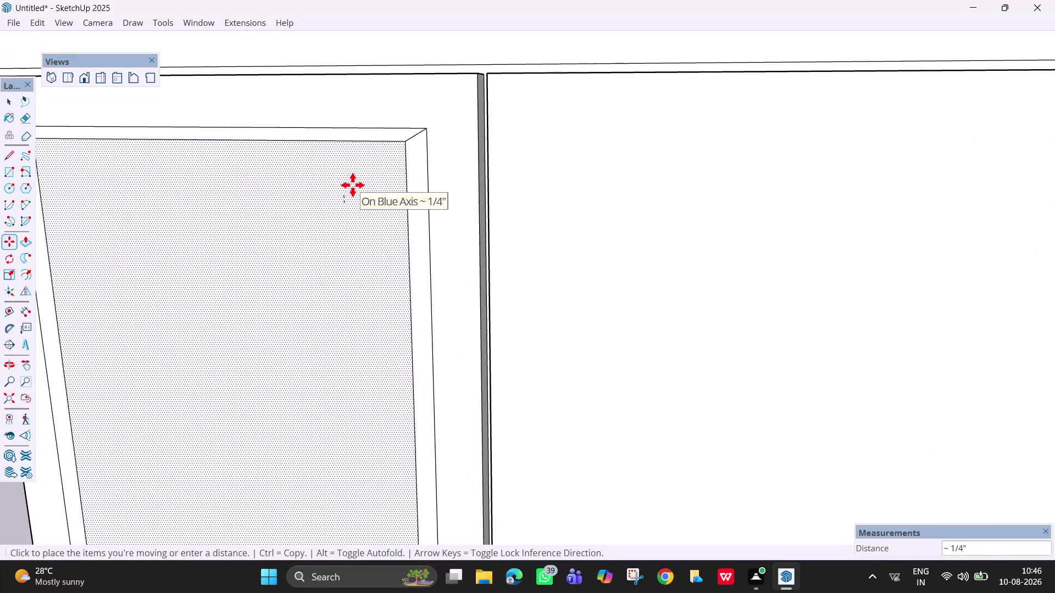
click(353, 185)
Orbit around the first shutter to inspect the moved panel's edges and the whole run.
scroll(down, 3)
scroll(down, 3)
middle_drag(354, 213, 411, 191)
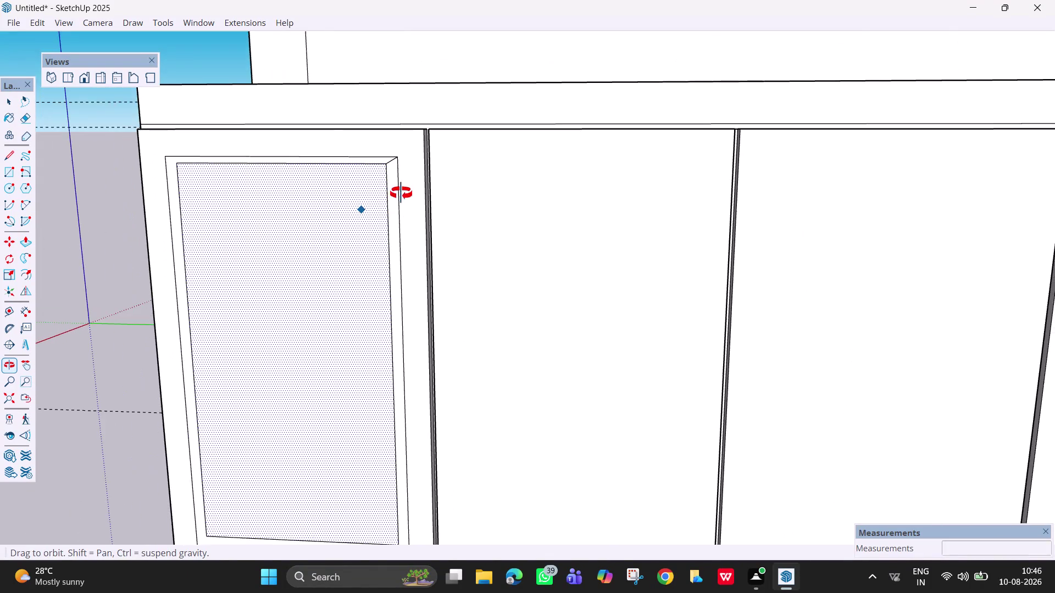
middle_drag(411, 190, 443, 187)
middle_drag(408, 196, 479, 171)
scroll(up, 3)
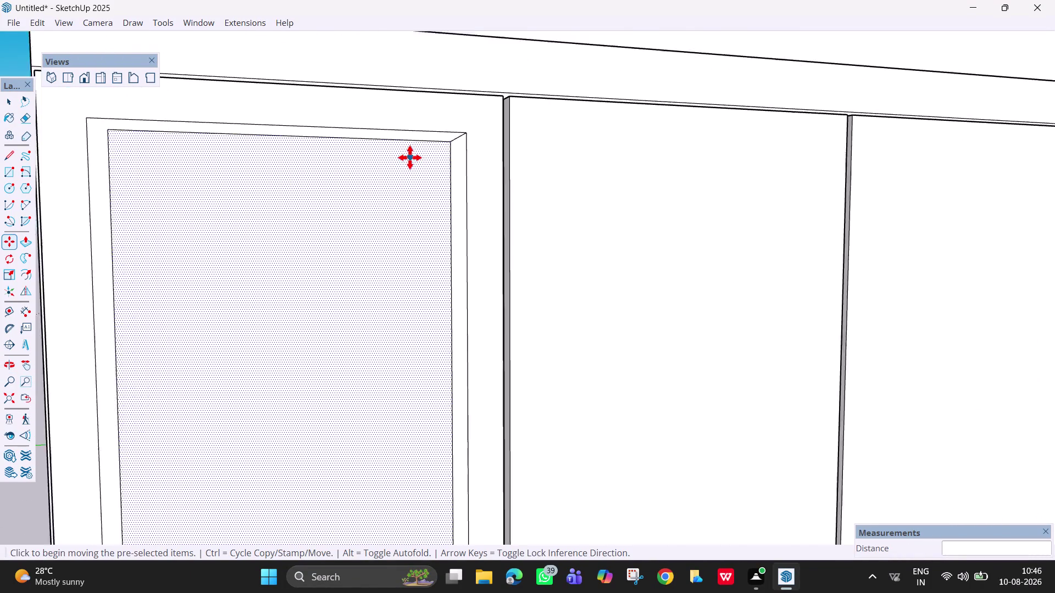
scroll(up, 3)
scroll(up, 3)
middle_drag(454, 208, 538, 240)
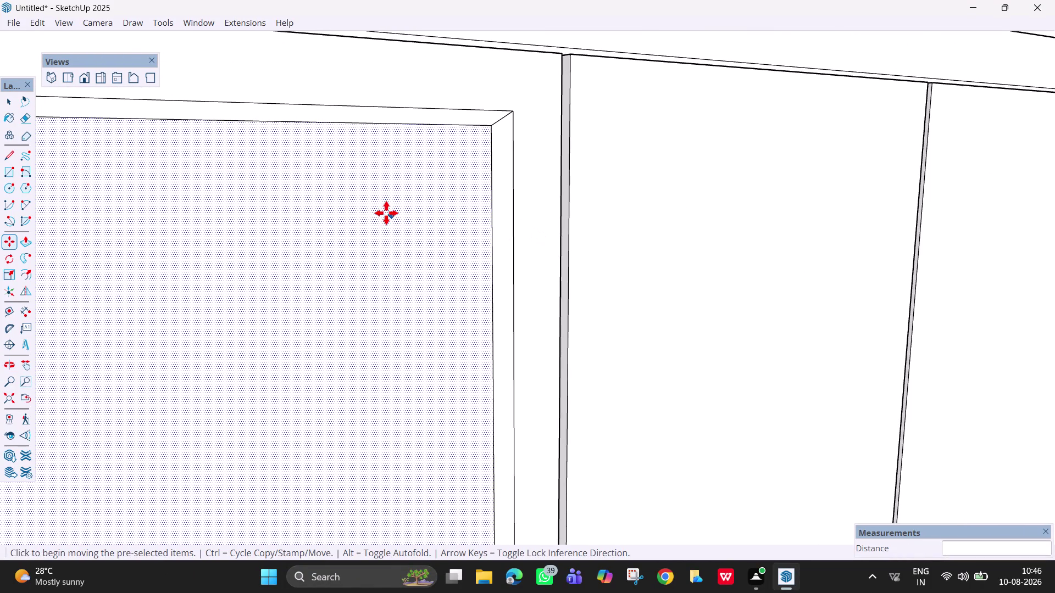
scroll(down, 3)
scroll(down, 3)
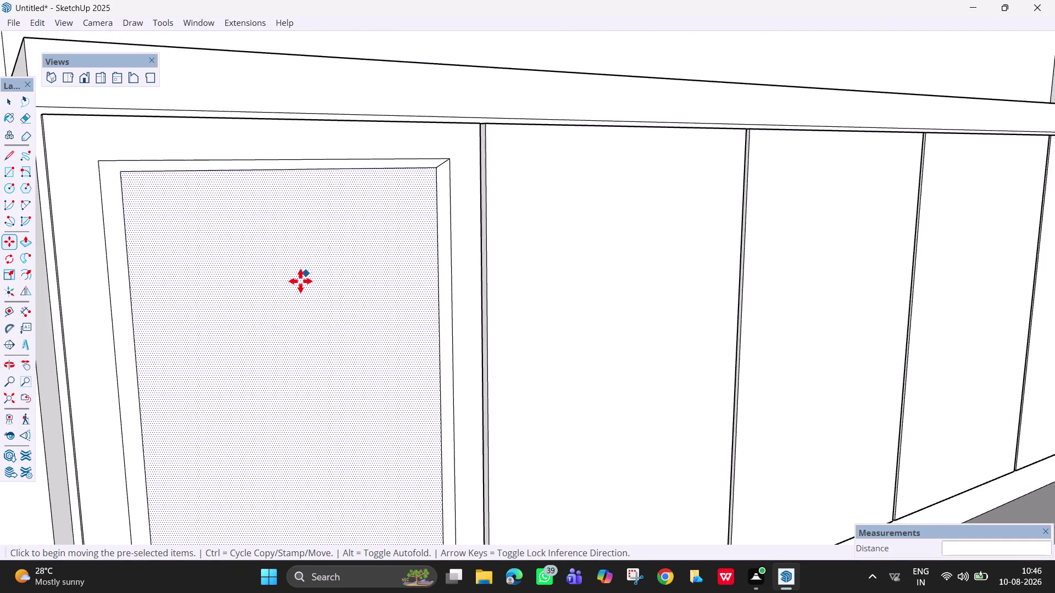
scroll(down, 3)
scroll(down, 3)
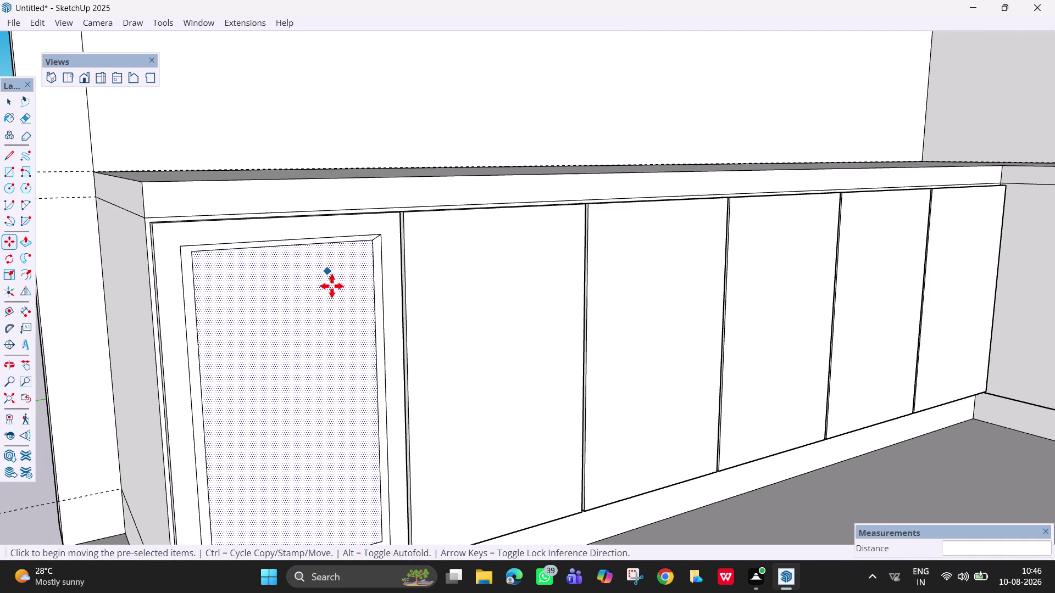
middle_drag(317, 284, 213, 226)
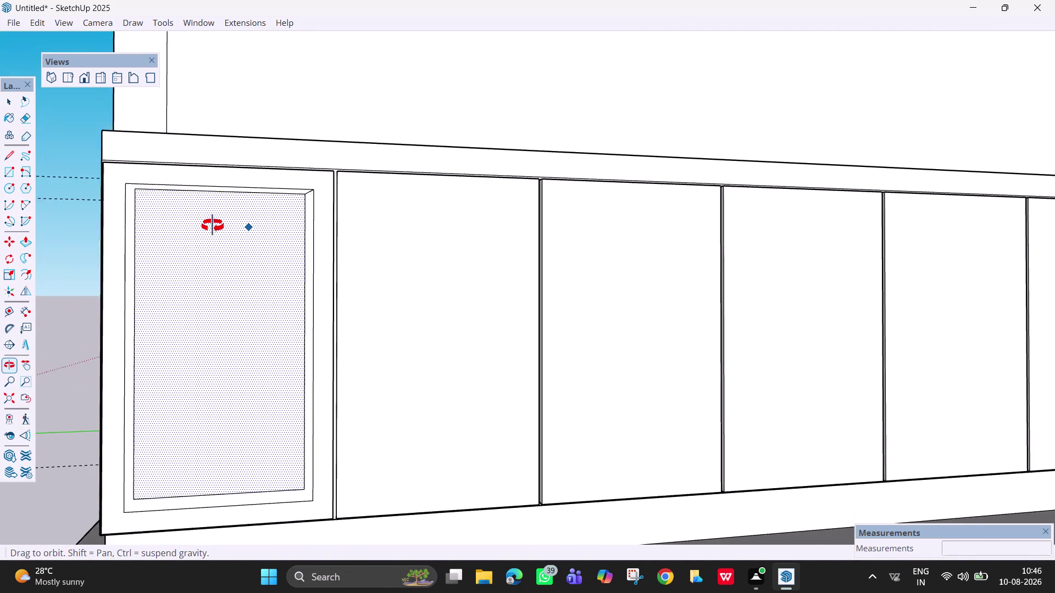
middle_drag(213, 225, 180, 246)
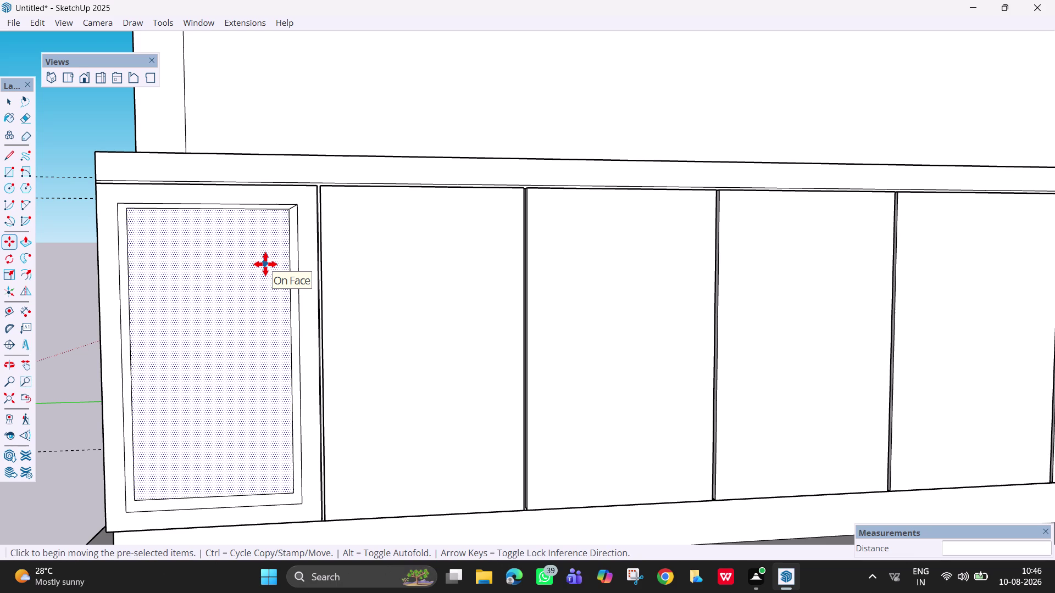
Undo the last two edits and cancel the panel move.
key(ctrl+z)
key(ctrl+z)
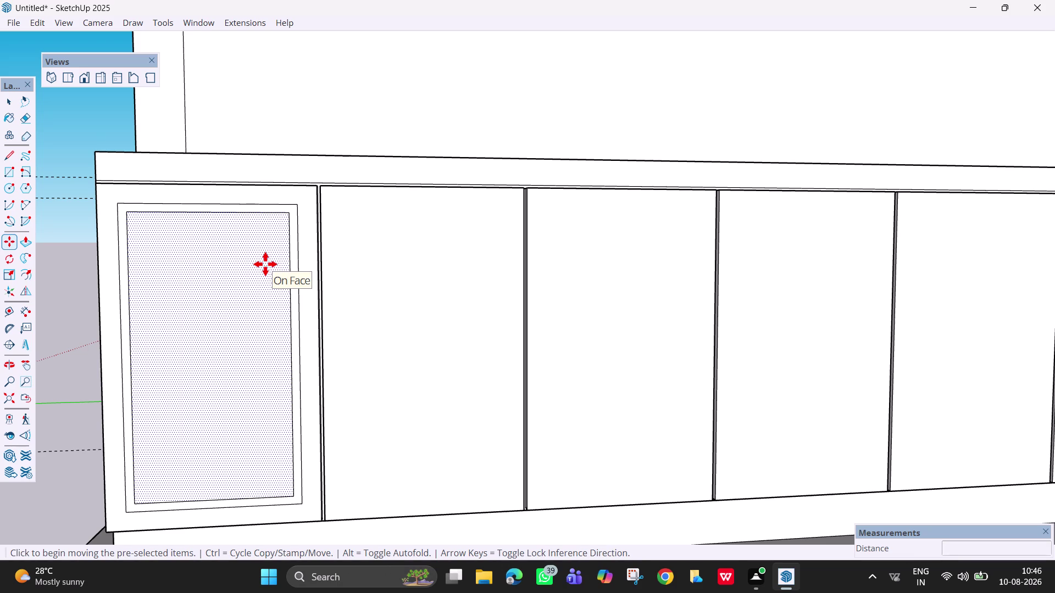
key(Escape)
key(space)
click(71, 275)
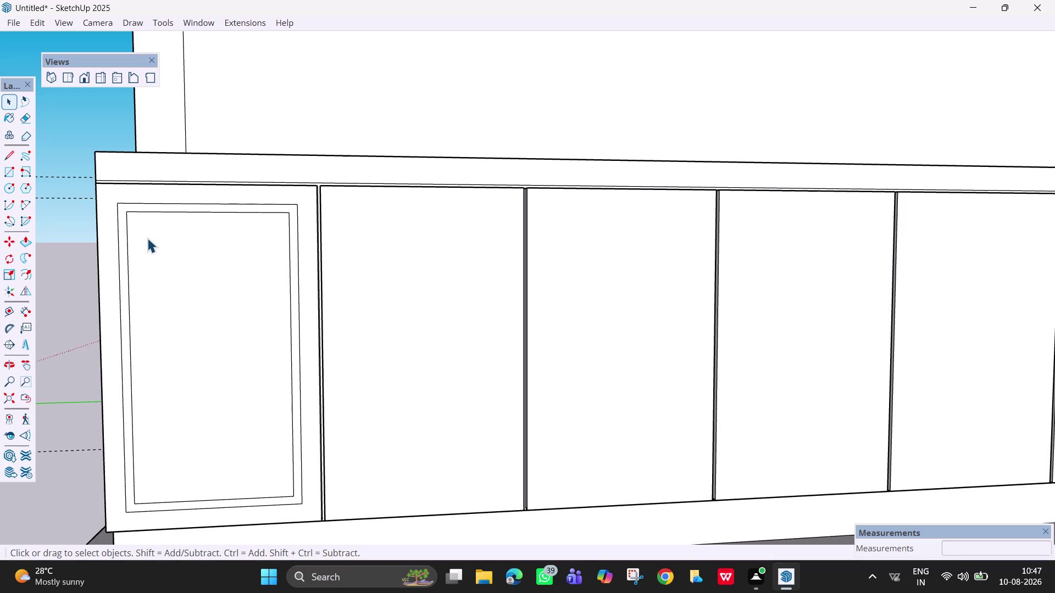
Undo the remaining panel frame lines and orbit toward the run's short side.
scroll(down, 3)
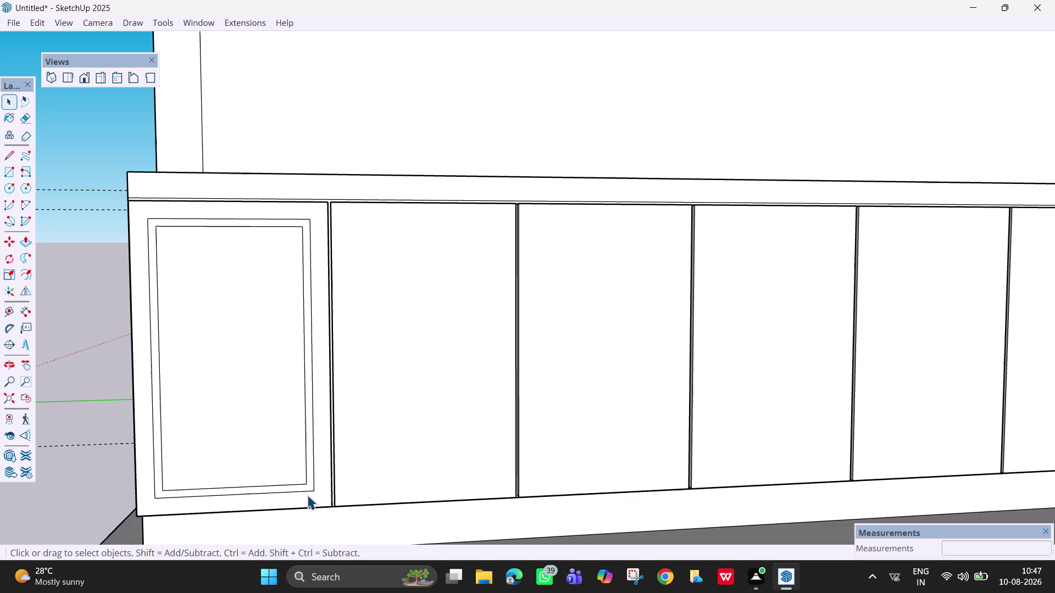
scroll(down, 3)
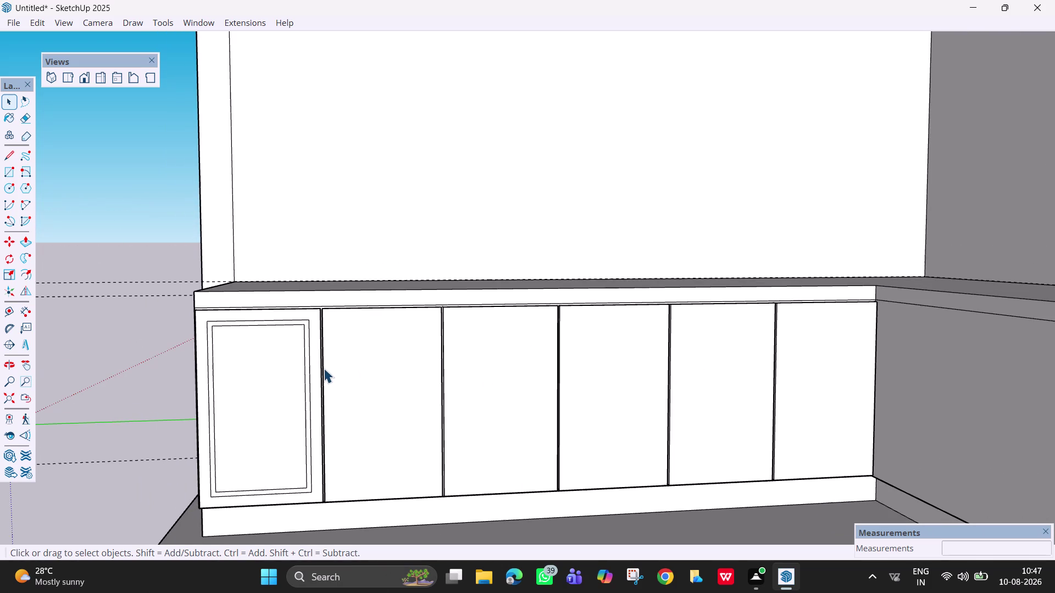
key(ctrl+z)
key(ctrl+z)
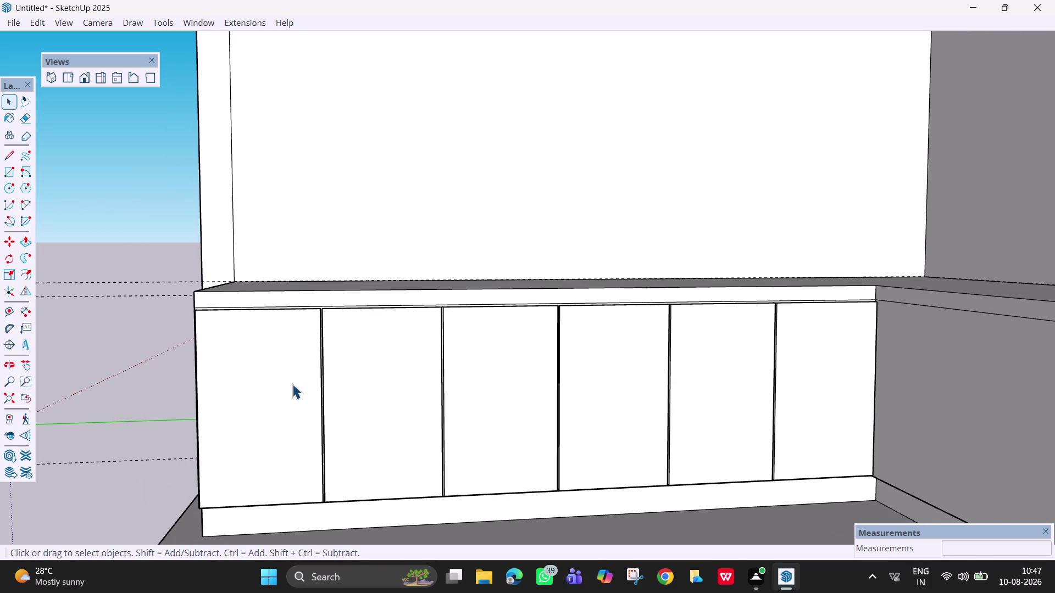
scroll(down, 3)
middle_drag(548, 371, 930, 413)
Orbit and pan the view to face the back wall counter and cabinet.
middle_drag(928, 414, 938, 417)
key(g)
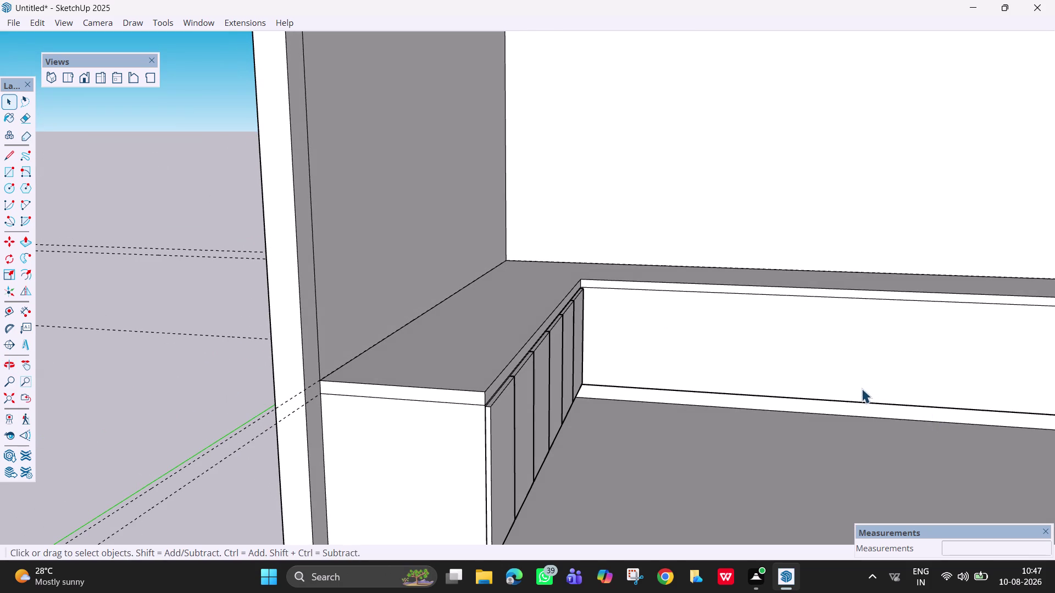
key(h)
drag(822, 369, 530, 345)
middle_drag(565, 359, 621, 370)
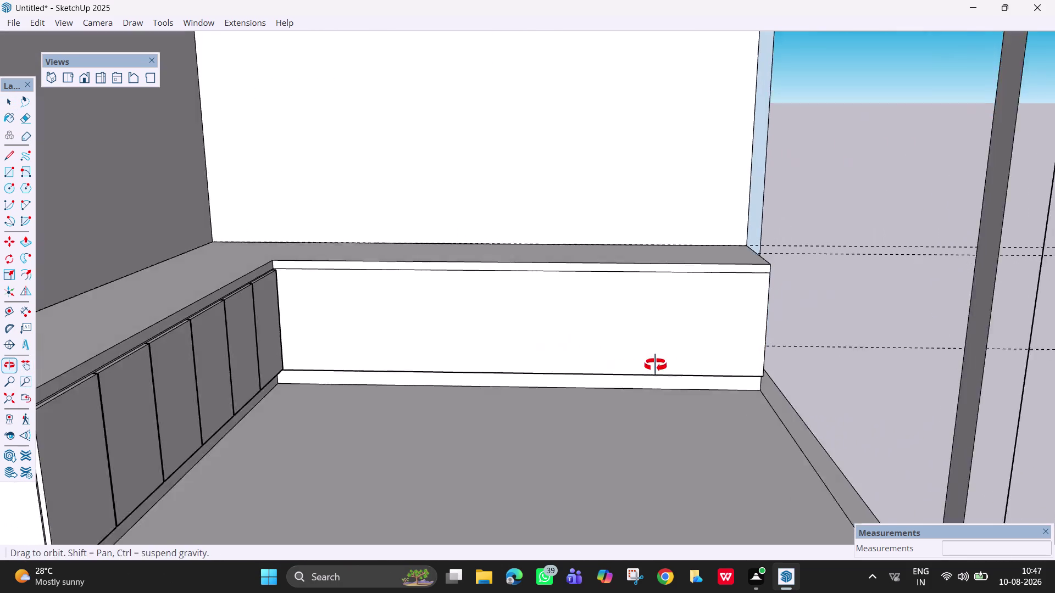
middle_drag(621, 370, 666, 364)
scroll(up, 3)
middle_drag(632, 329, 627, 265)
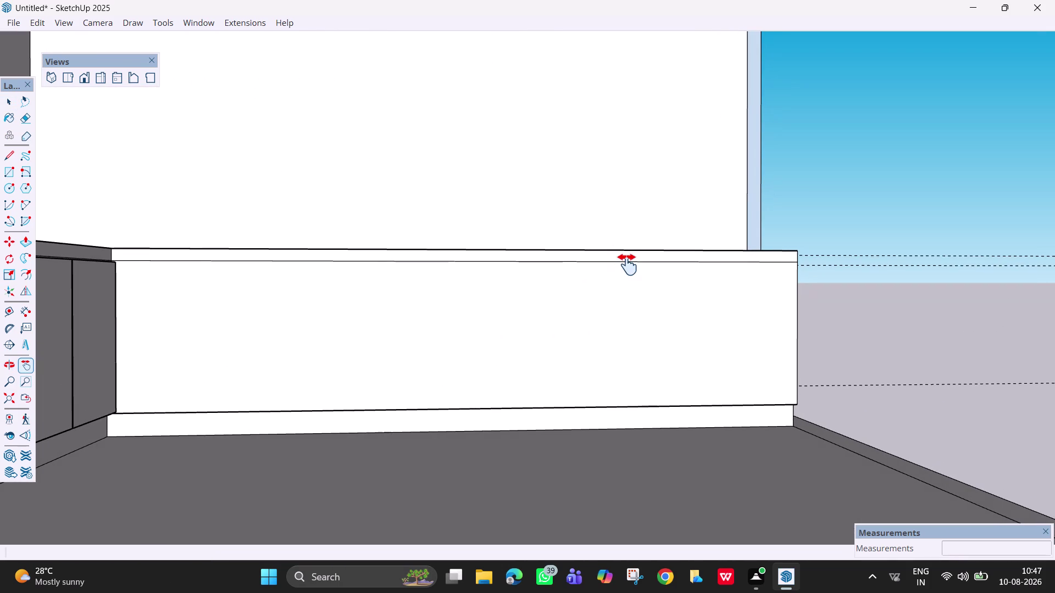
middle_drag(176, 277, 145, 324)
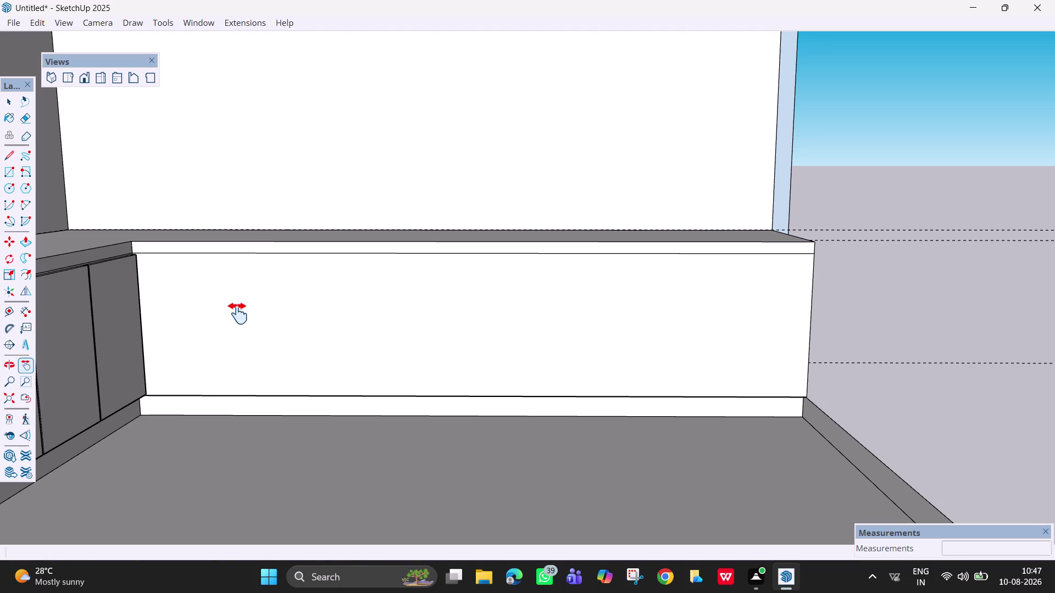
key(l)
middle_drag(206, 300, 57, 322)
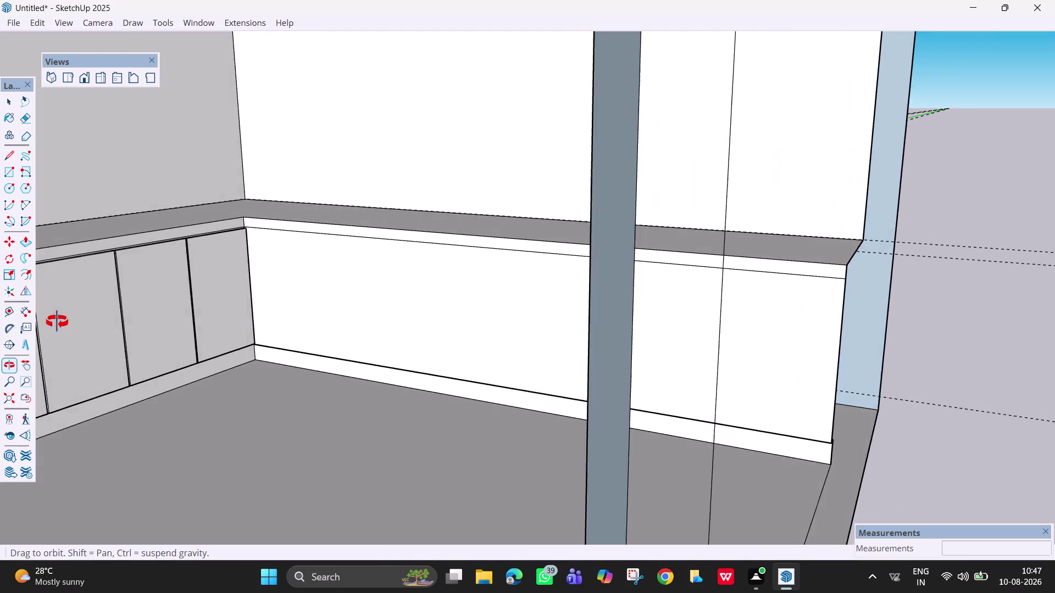
middle_drag(57, 322, 174, 345)
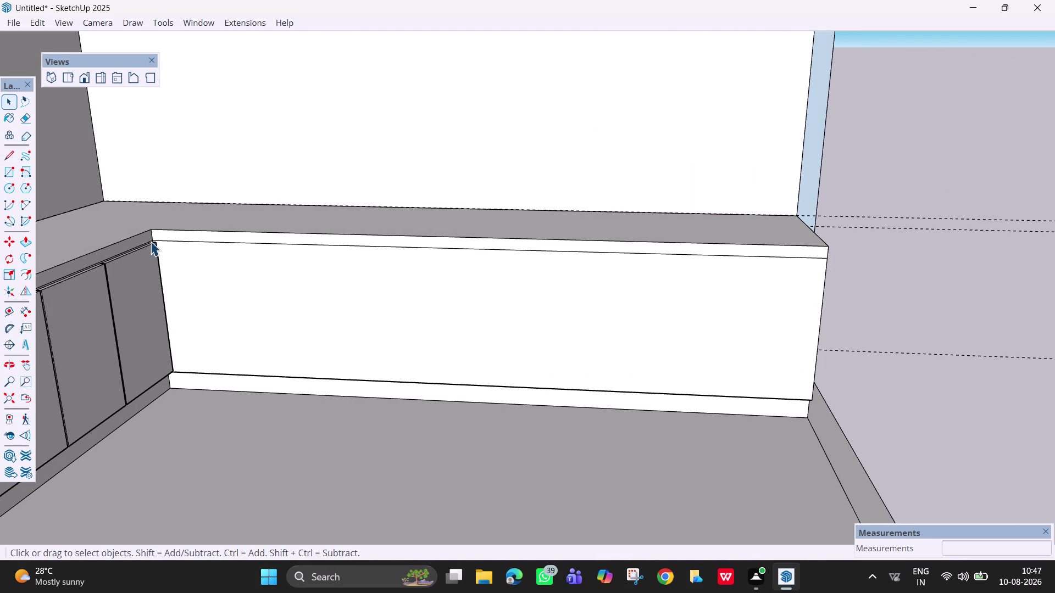
Draw a 2-foot vertical edge from the counter corner down to the panel's bottom corner.
key(l)
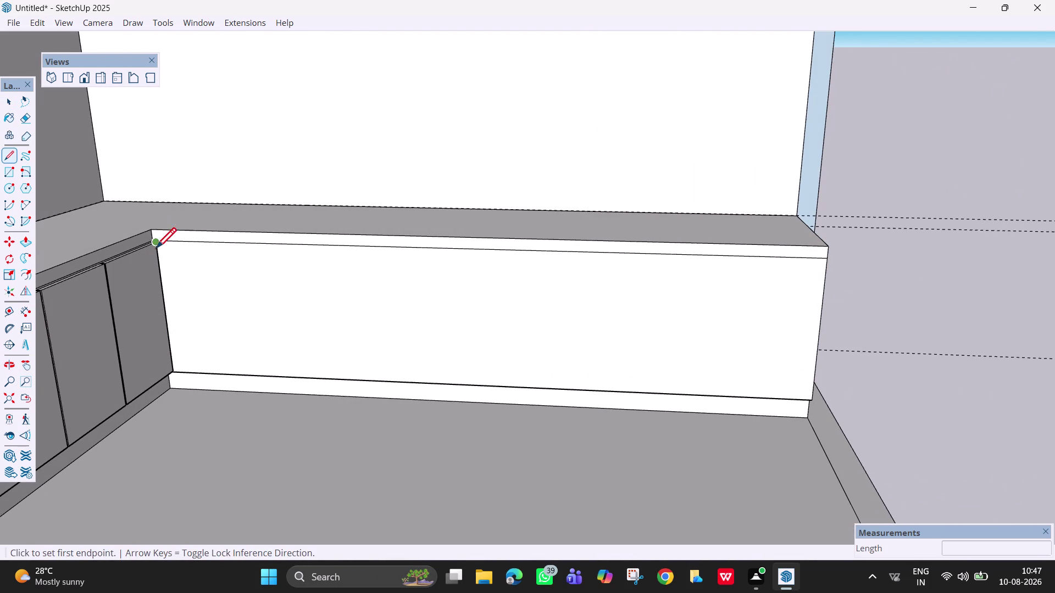
scroll(up, 3)
scroll(up, 3)
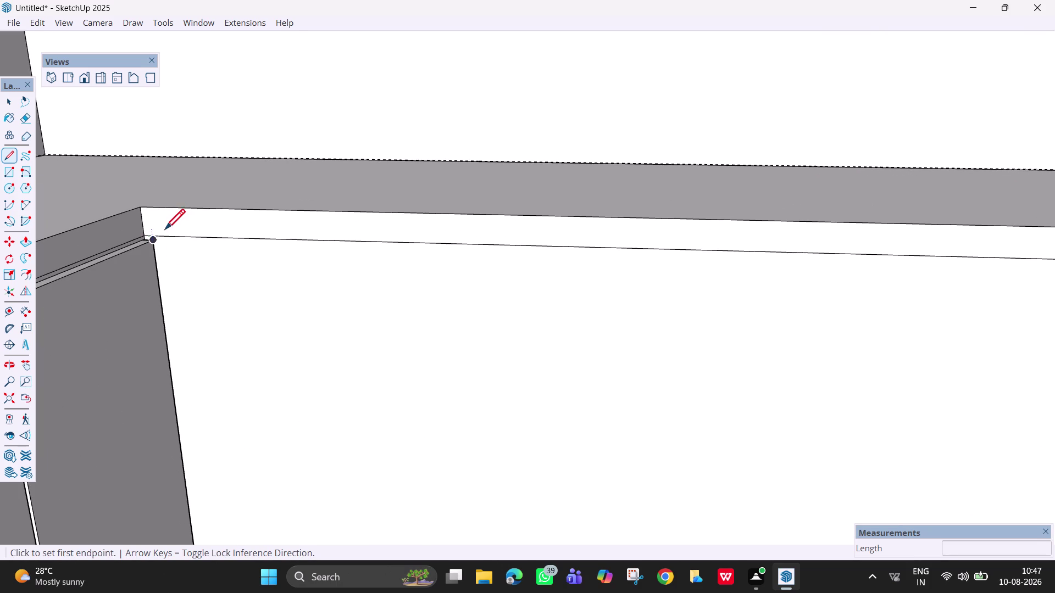
scroll(up, 3)
middle_drag(173, 241, 175, 336)
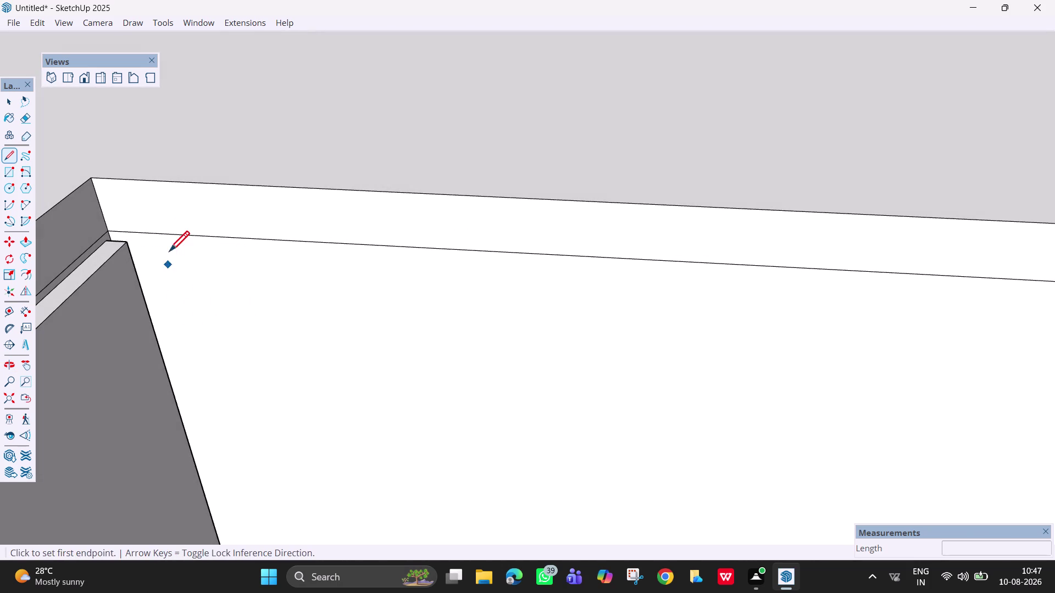
click(142, 230)
scroll(down, 3)
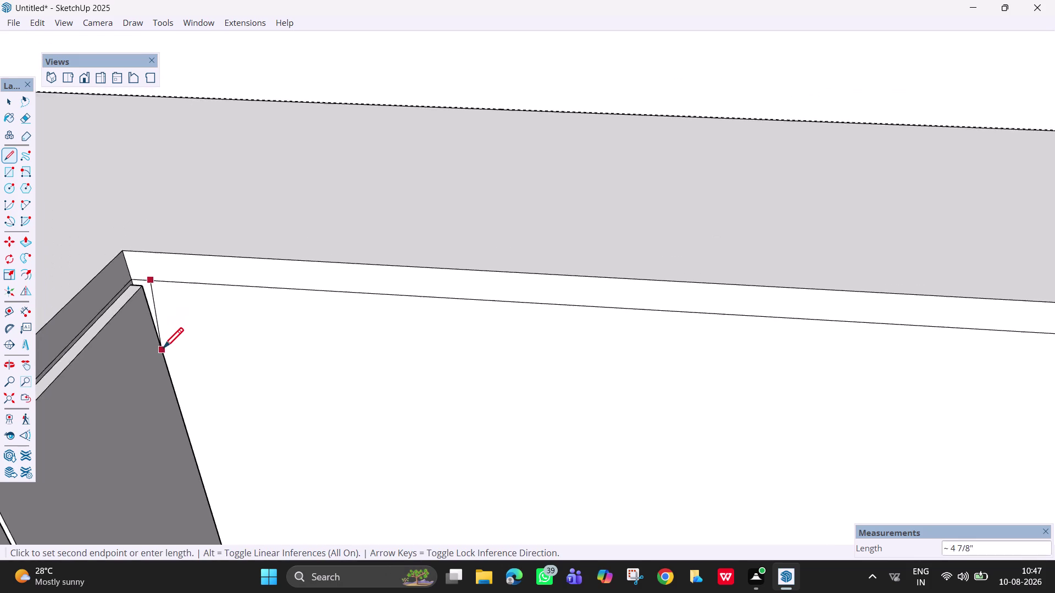
scroll(down, 3)
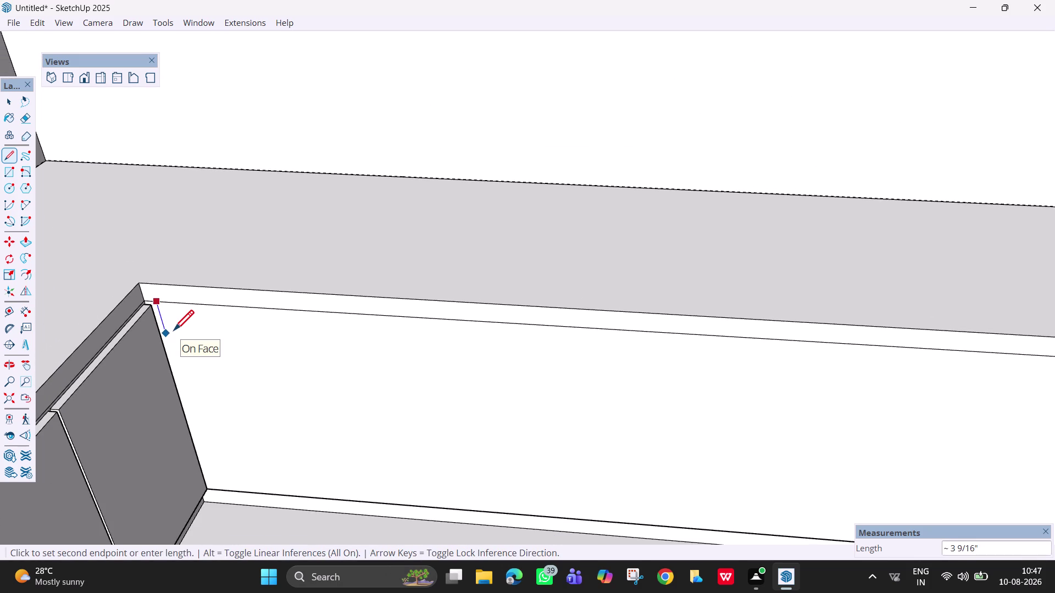
scroll(down, 3)
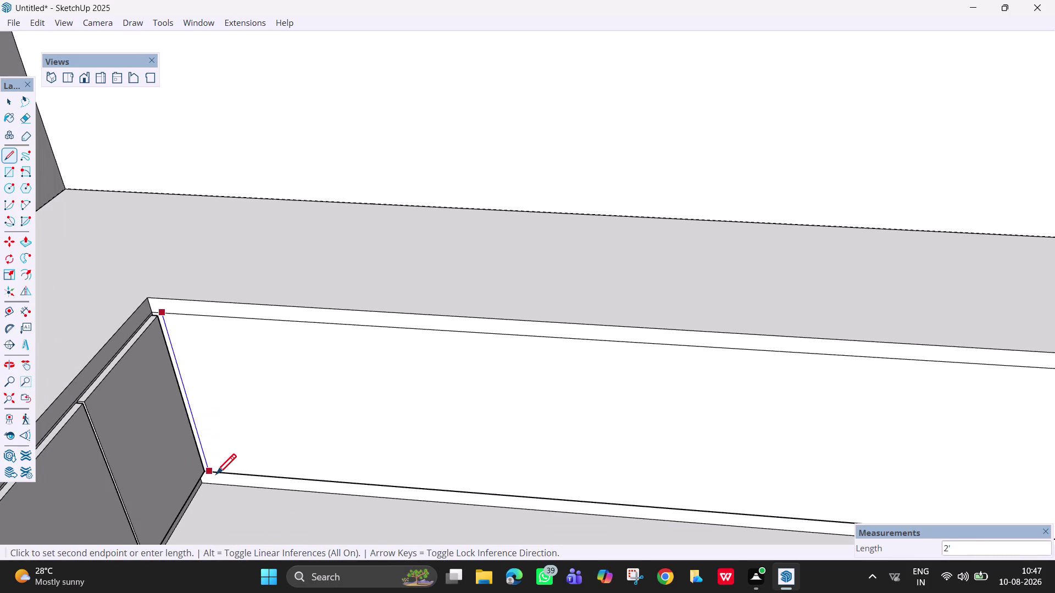
click(215, 476)
middle_drag(184, 396, 181, 343)
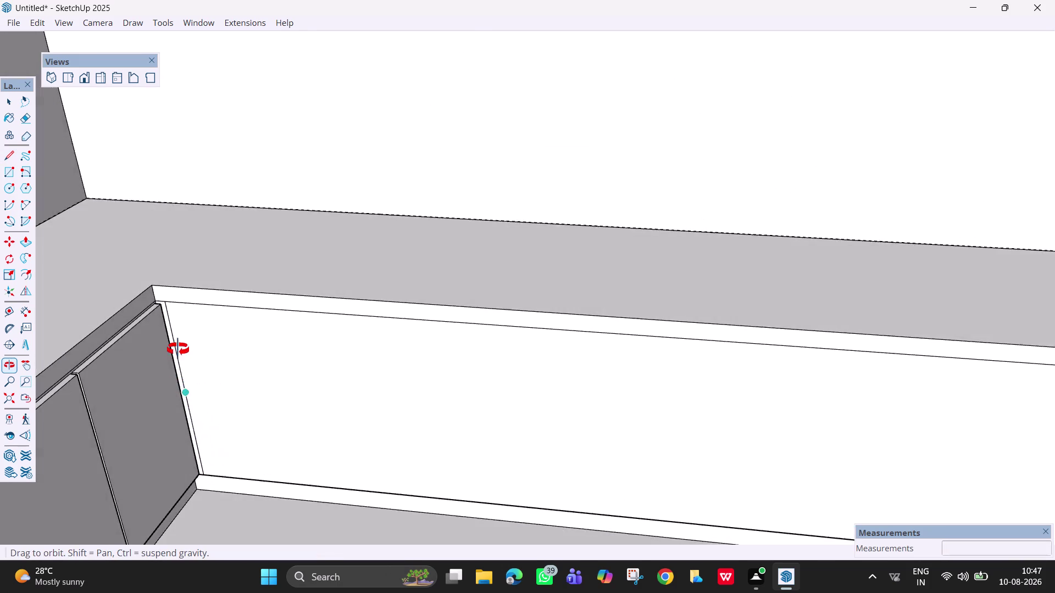
middle_drag(181, 343, 252, 257)
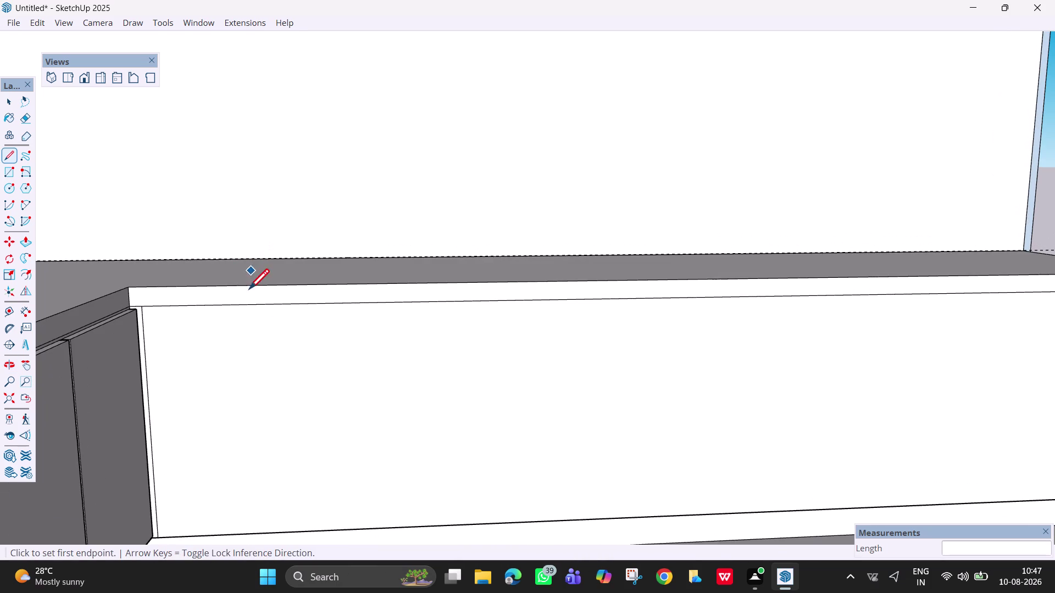
key(space)
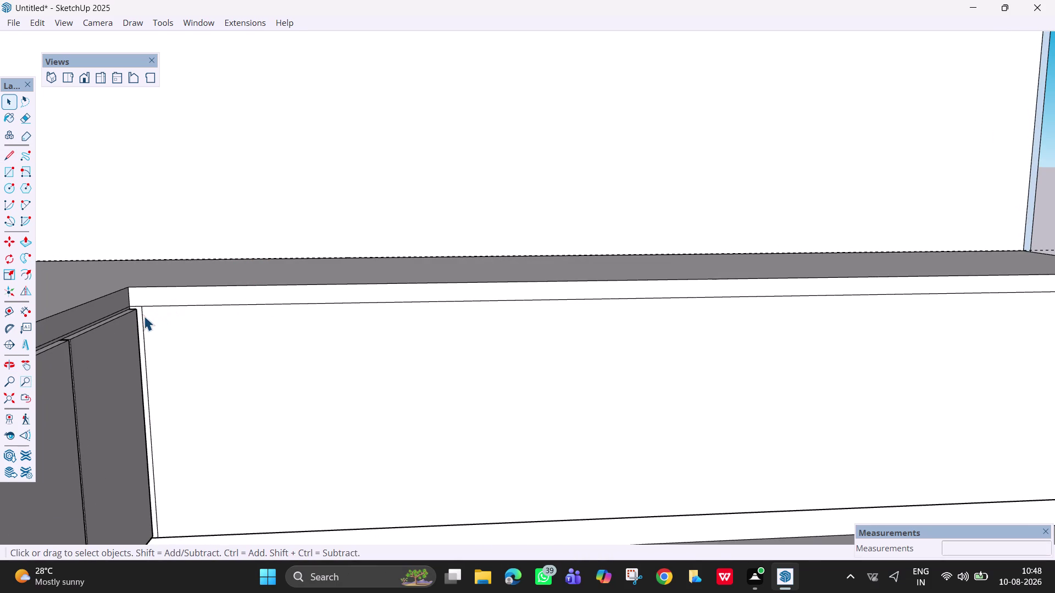
Move the new left edge from its top endpoint onto the panel corner, then view the whole panel.
click(141, 314)
key(m)
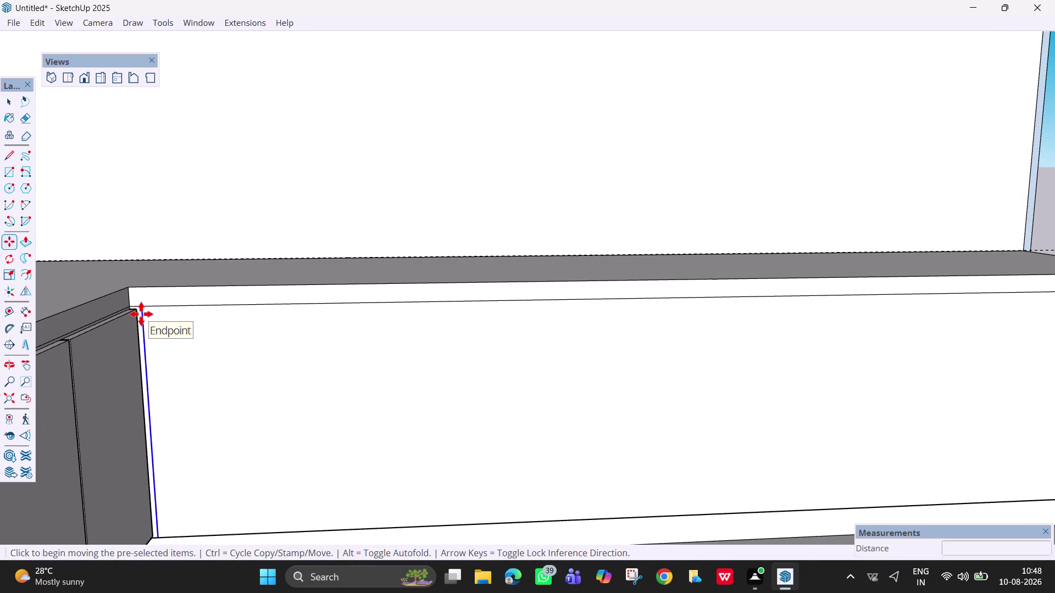
click(143, 307)
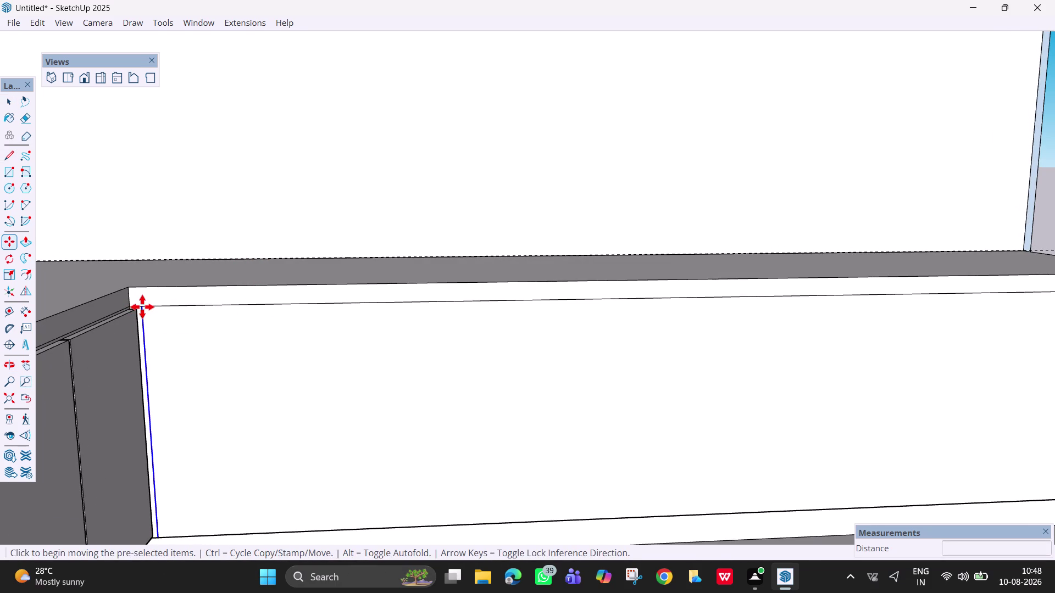
click(139, 307)
key(Escape)
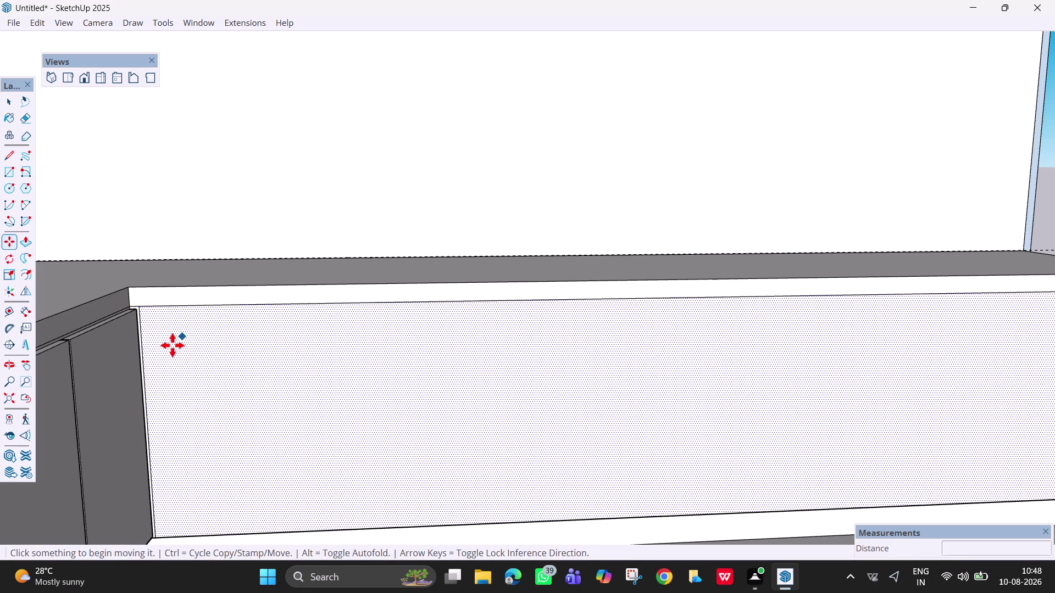
scroll(down, 3)
middle_drag(253, 345, 175, 378)
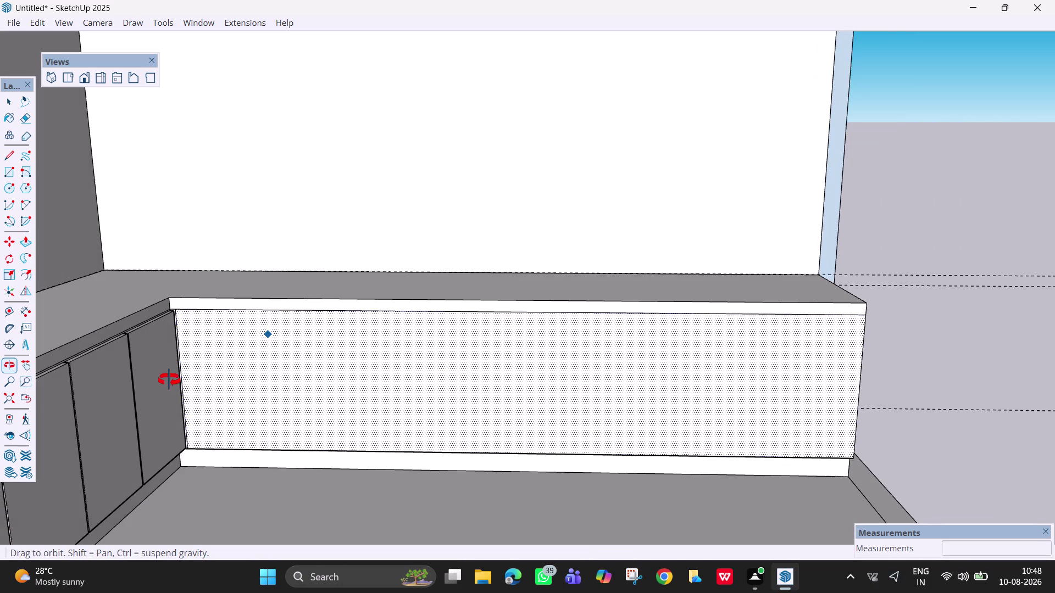
middle_drag(175, 378, 87, 392)
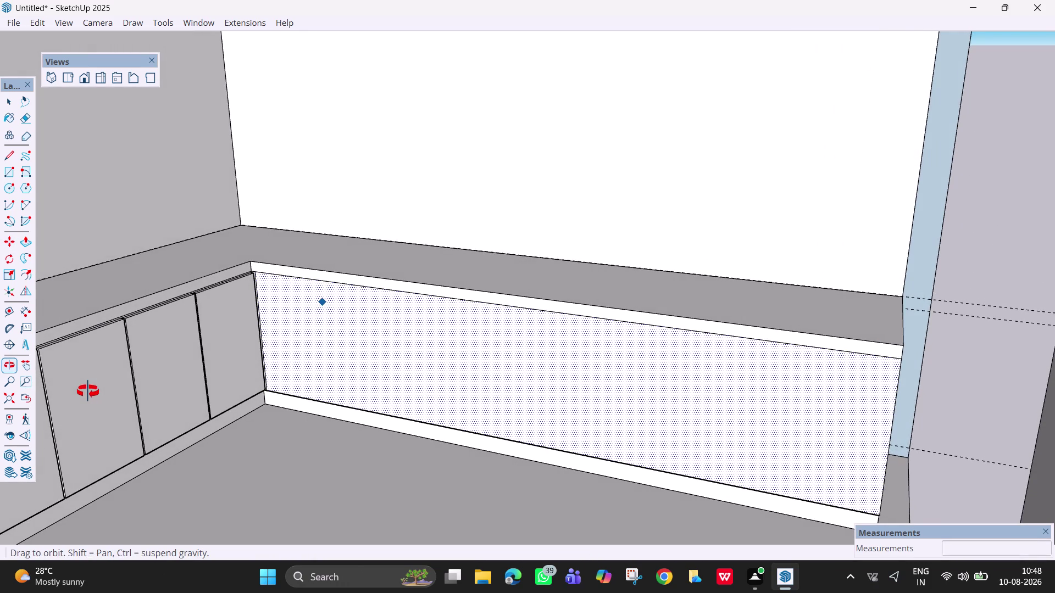
middle_drag(87, 392, 213, 345)
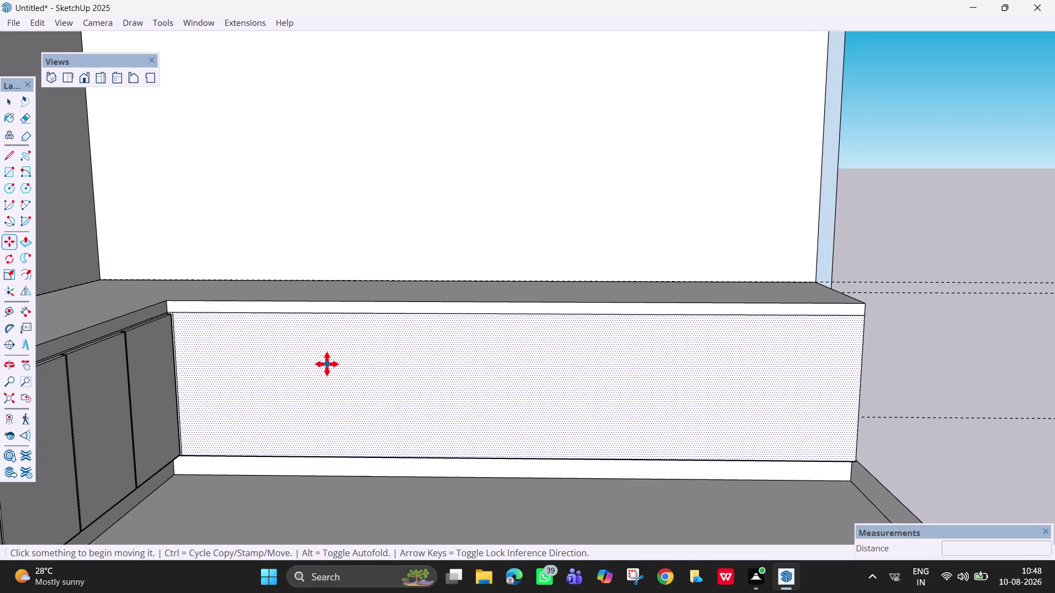
key(space)
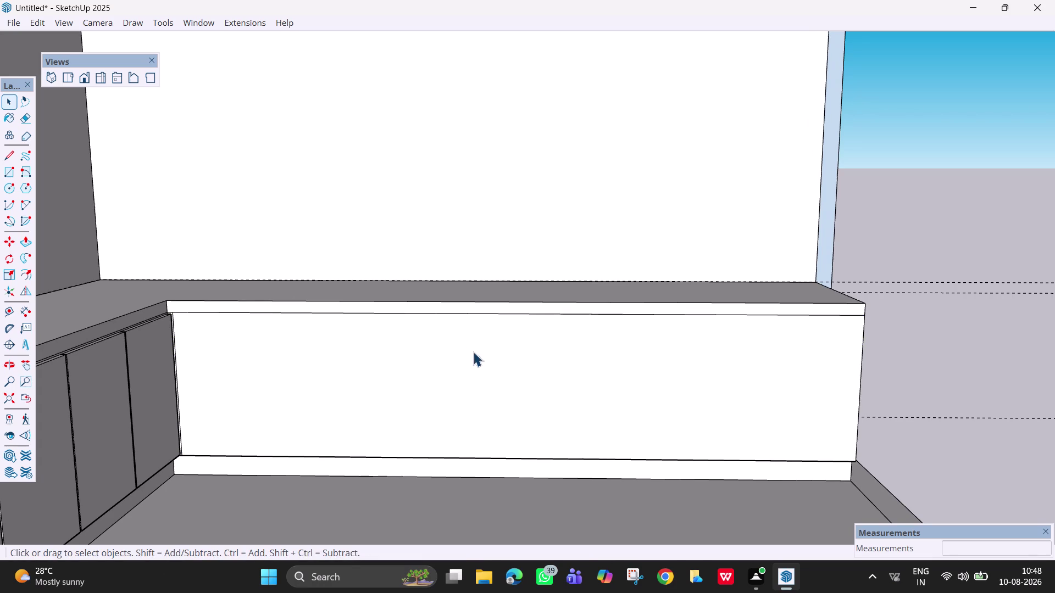
Offset the front panel face inward by 6mm.
key(f)
click(854, 376)
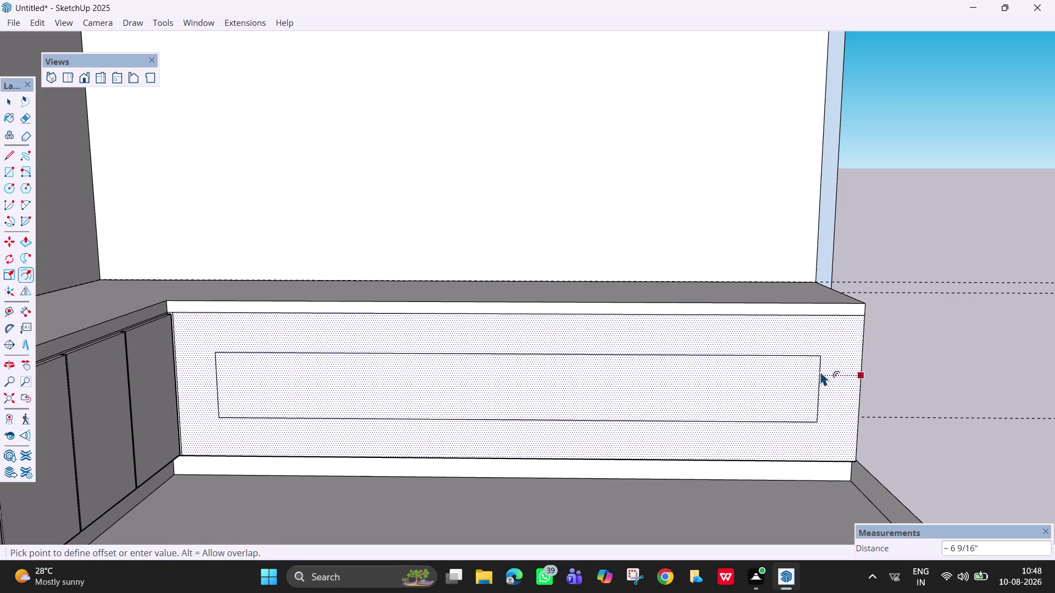
key(6)
text(mm)
key(Return)
key(Escape)
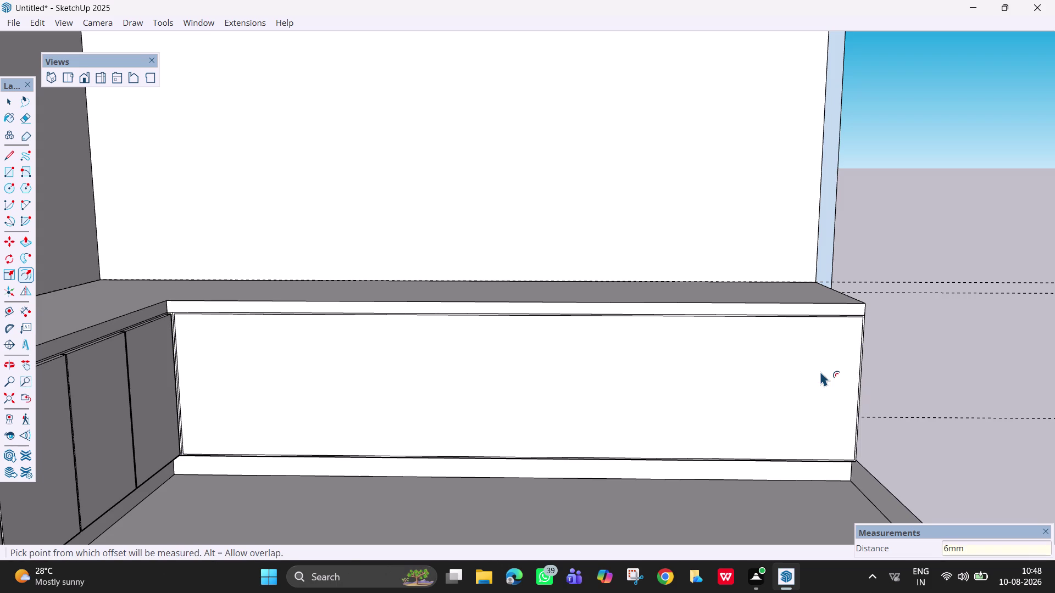
key(space)
key(Escape)
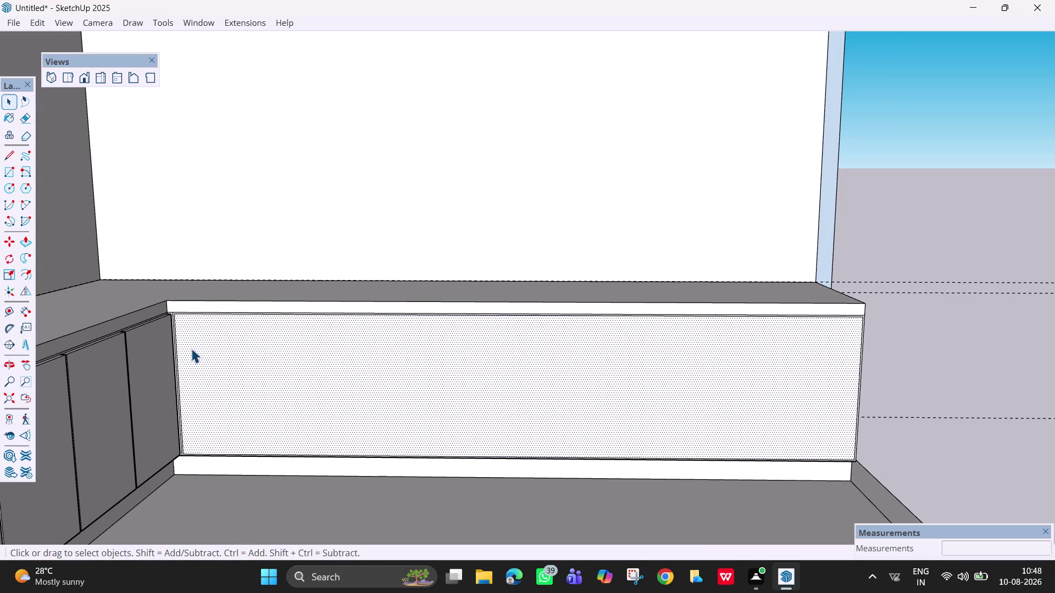
Select the top edge of the panel's inner border.
scroll(up, 3)
scroll(up, 3)
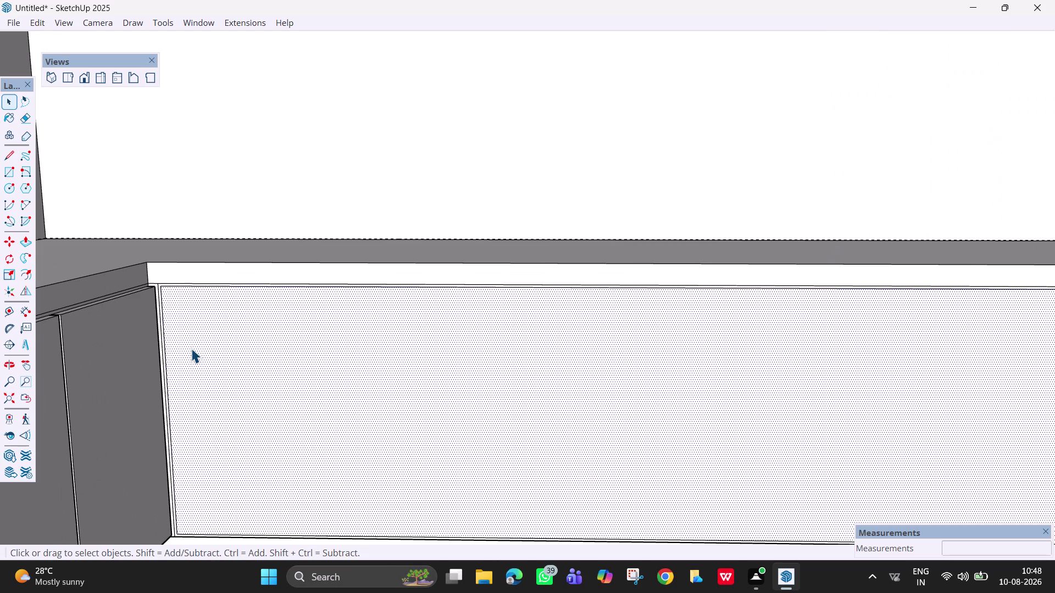
scroll(down, 3)
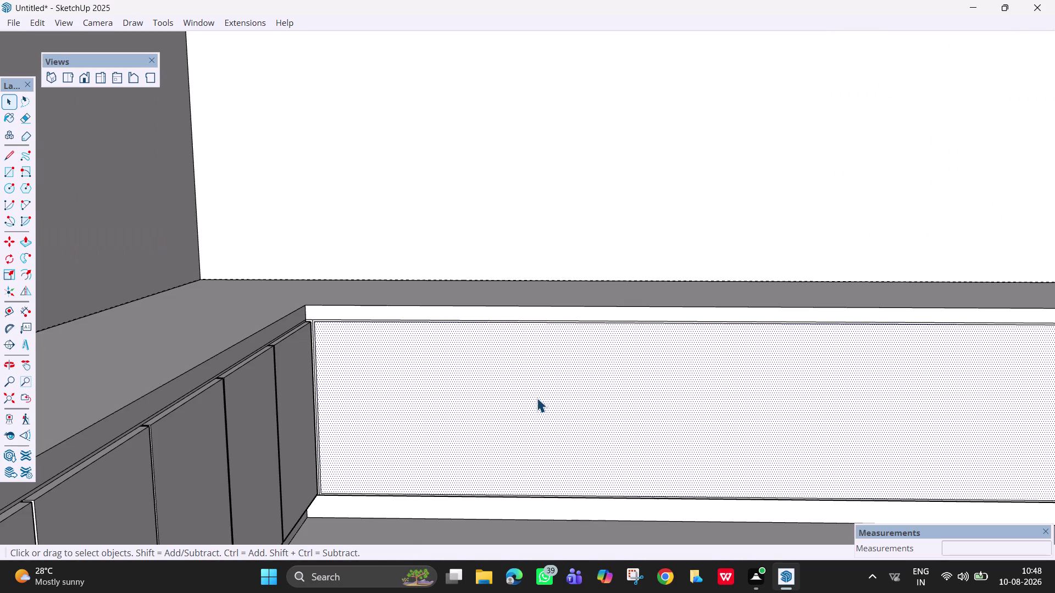
key(t)
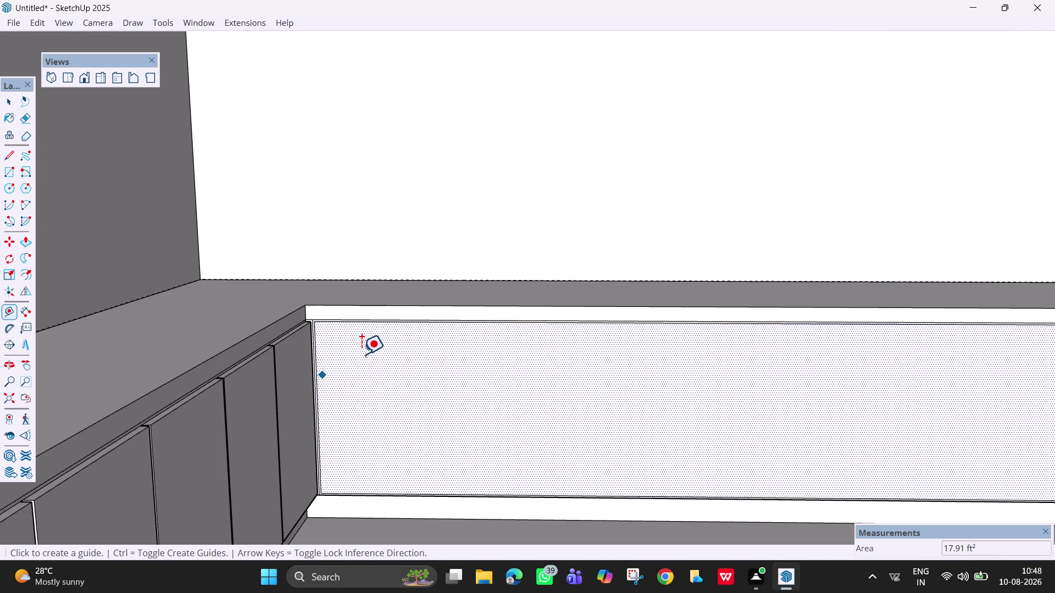
key(space)
click(574, 320)
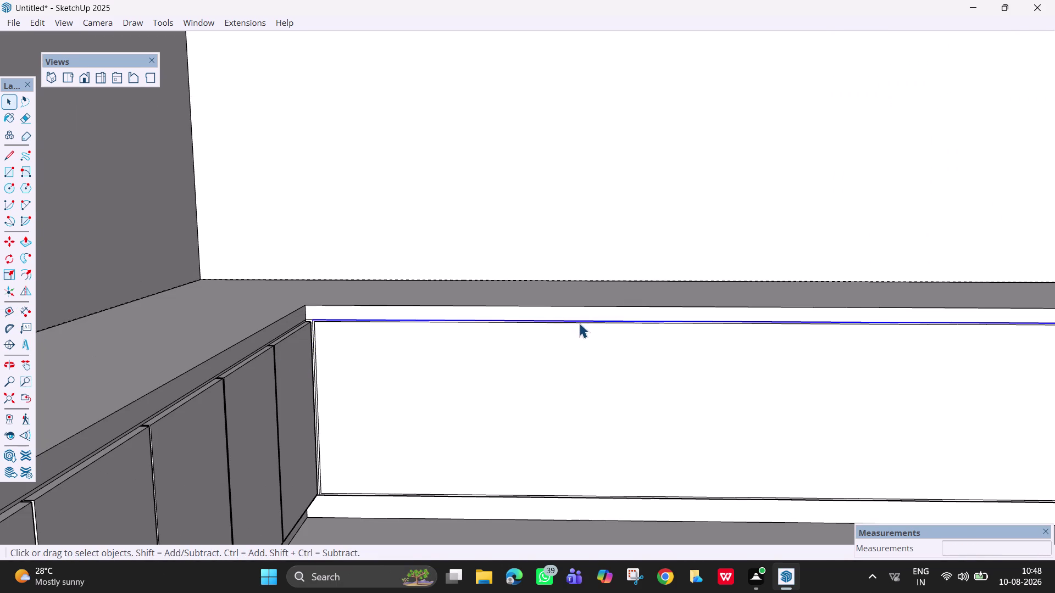
click(579, 323)
click(579, 323)
scroll(up, 3)
click(580, 323)
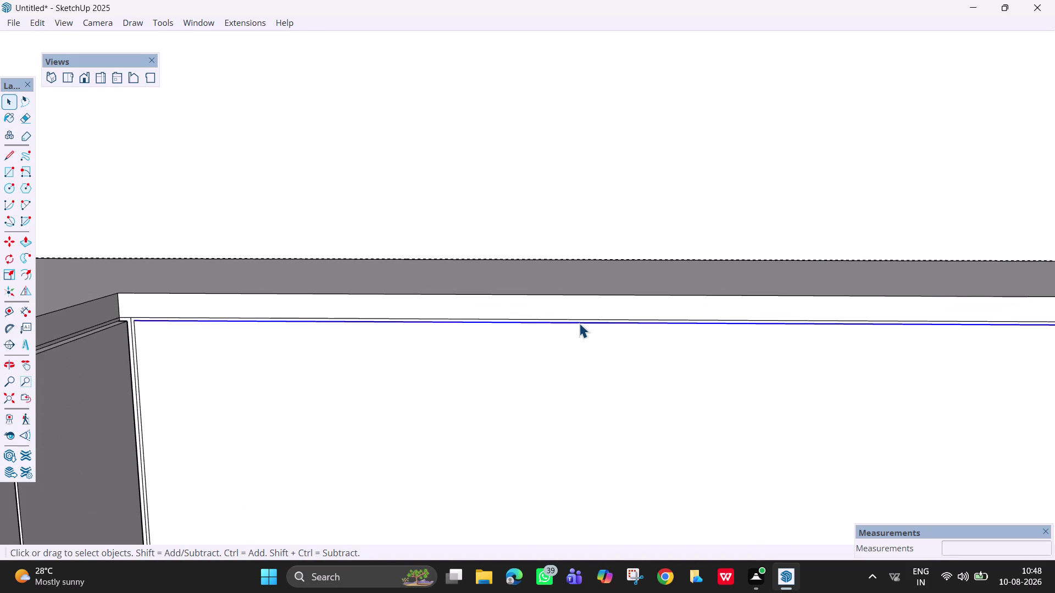
Divide the selected edge into 4 equal segments.
right_click(579, 323)
click(627, 458)
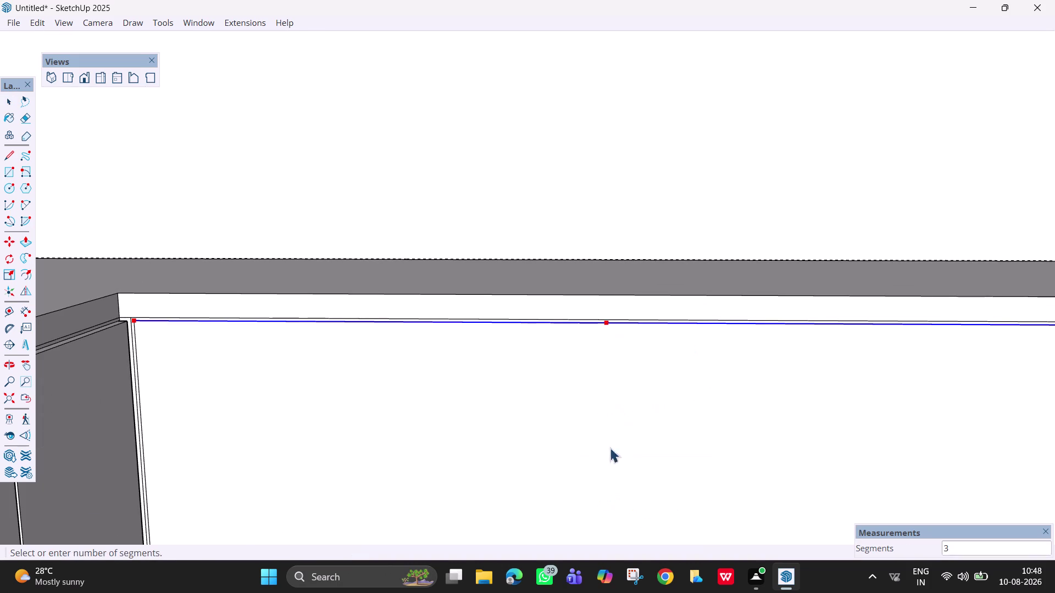
scroll(down, 3)
scroll(down, 3)
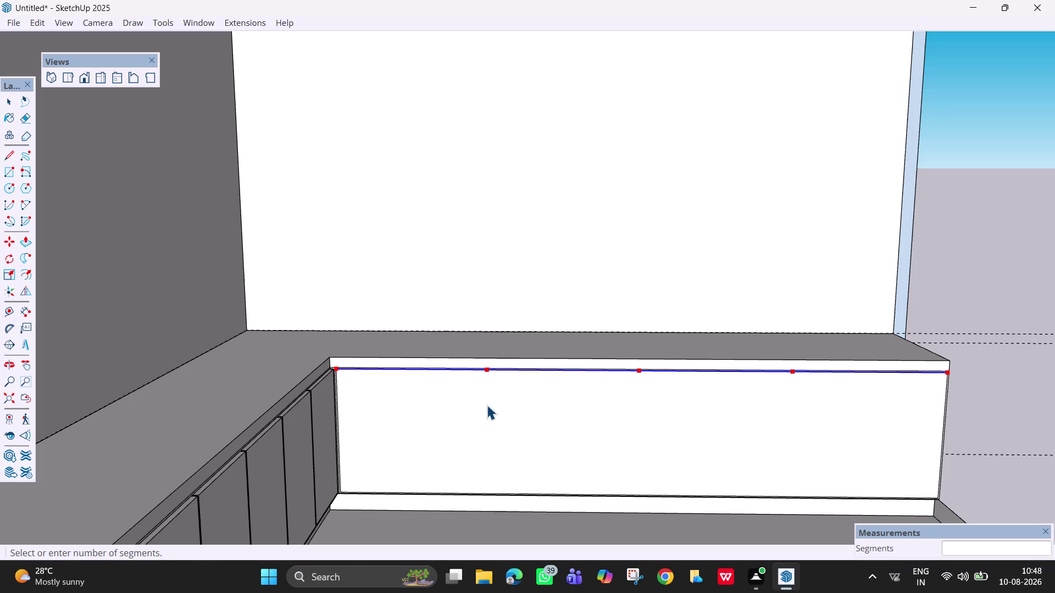
click(487, 405)
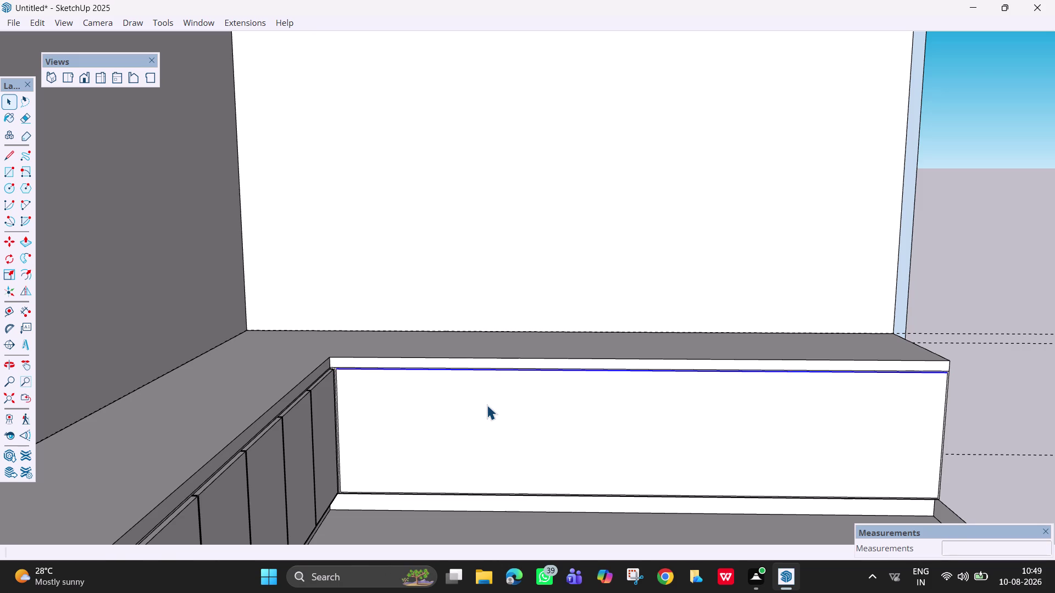
key(Escape)
click(988, 269)
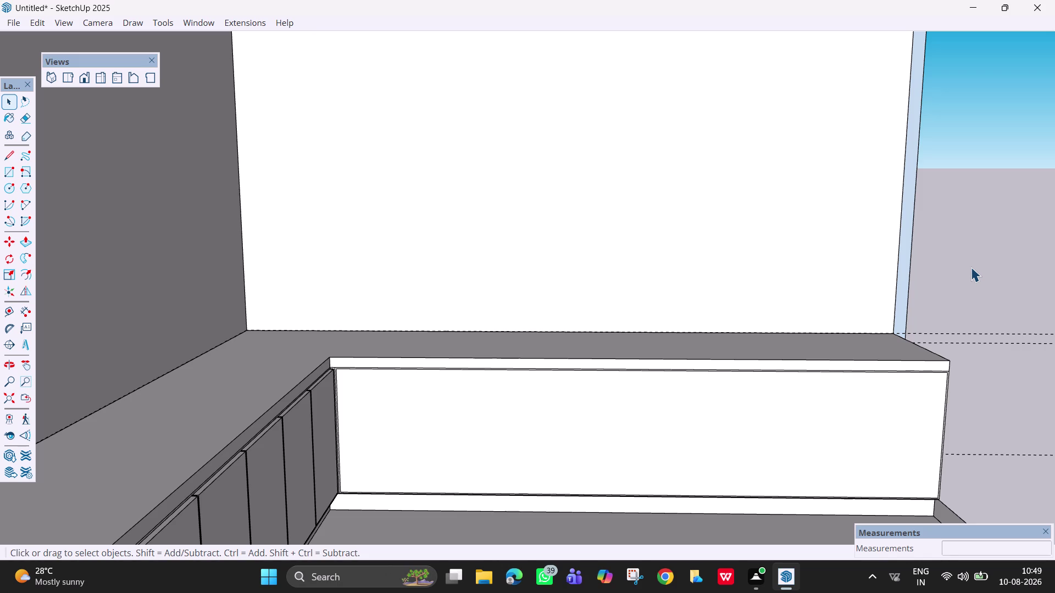
middle_drag(536, 390, 521, 405)
scroll(up, 3)
scroll(down, 3)
middle_drag(567, 435, 593, 412)
middle_click(593, 412)
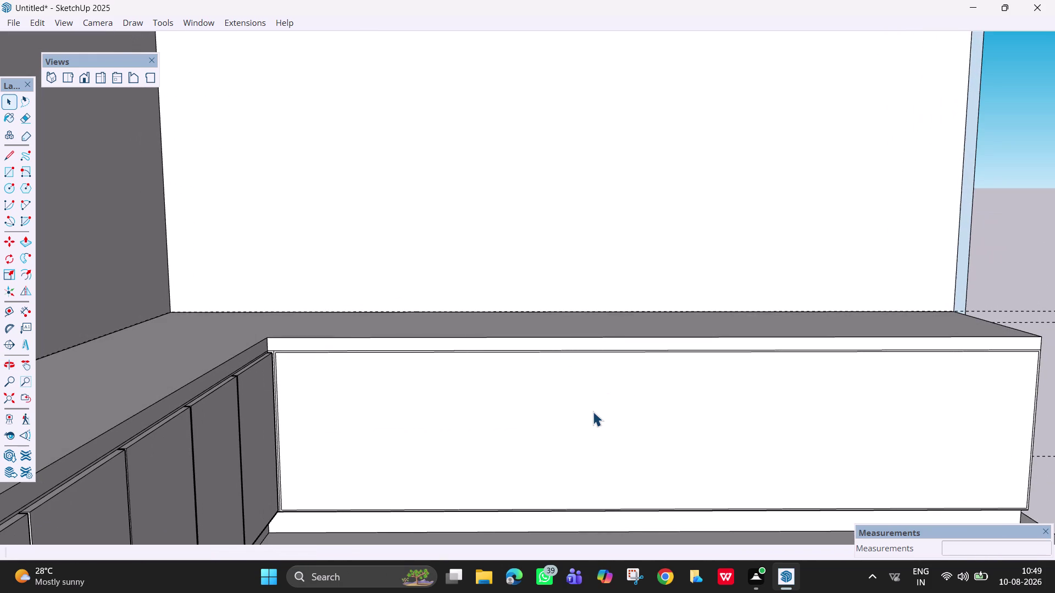
key(t)
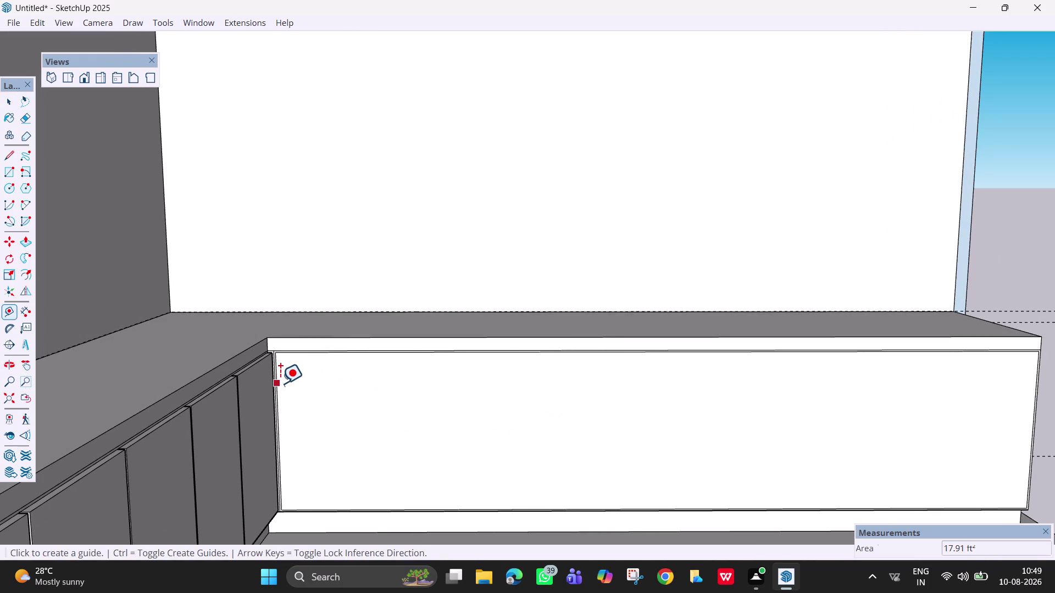
Pull a vertical guide from the panel's left edge and drop it across the front panel.
click(277, 384)
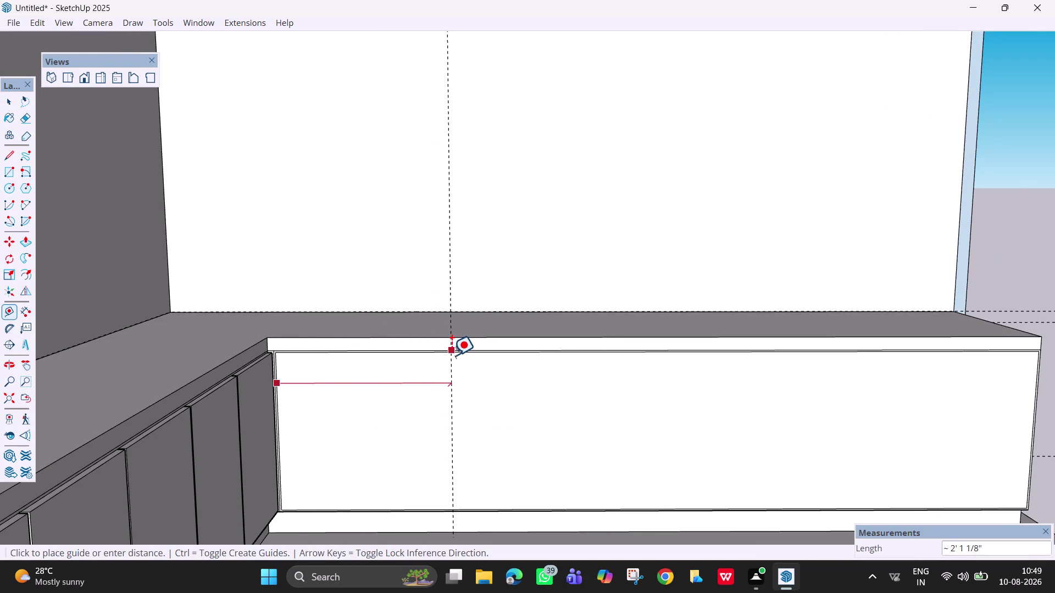
scroll(up, 3)
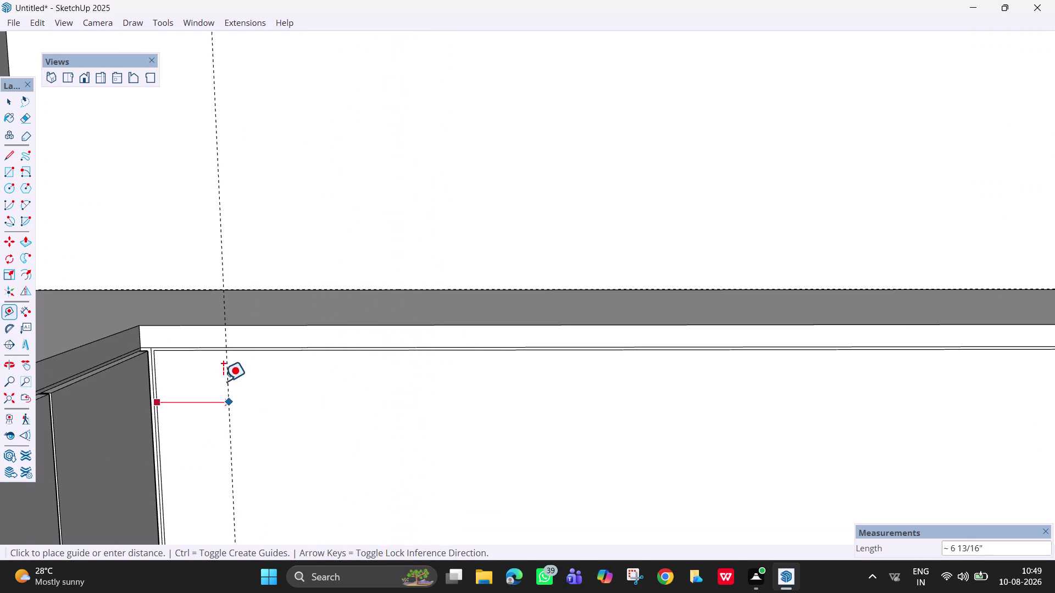
scroll(up, 3)
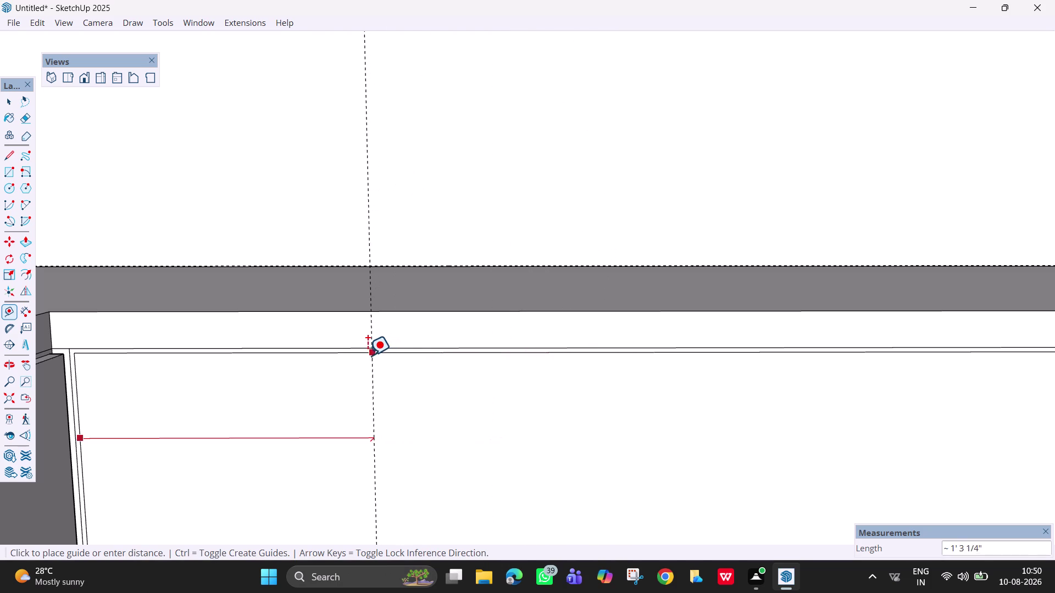
click(338, 351)
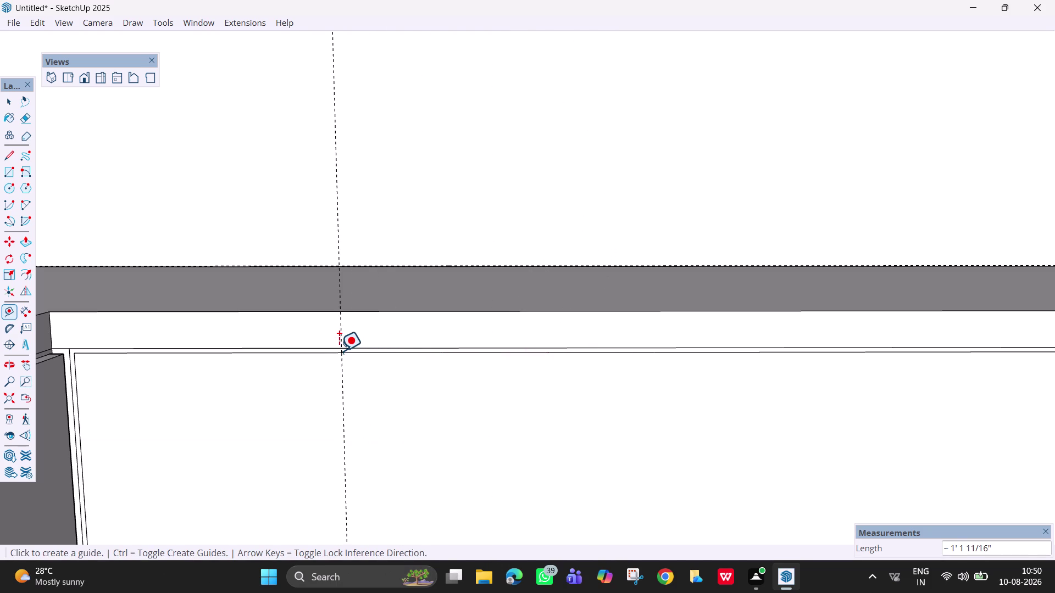
scroll(down, 3)
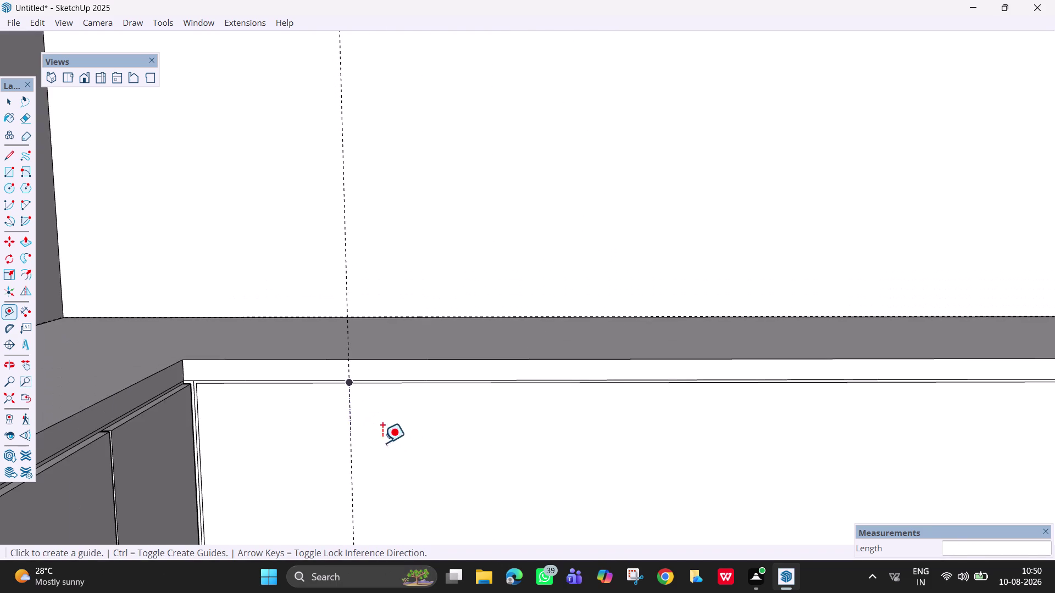
scroll(down, 3)
key(h)
drag(653, 517, 591, 458)
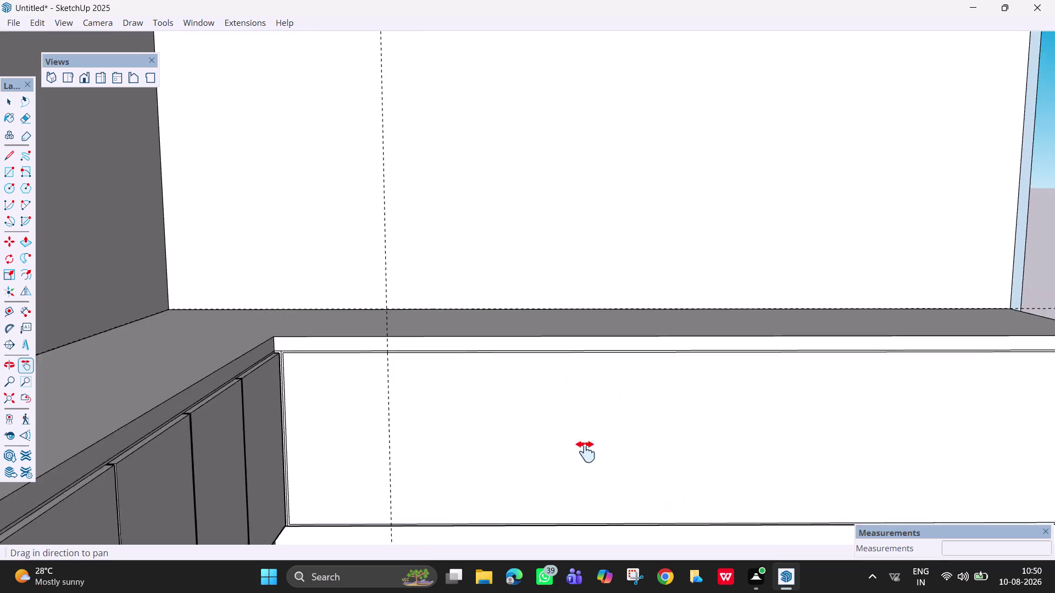
drag(591, 458, 552, 409)
scroll(up, 3)
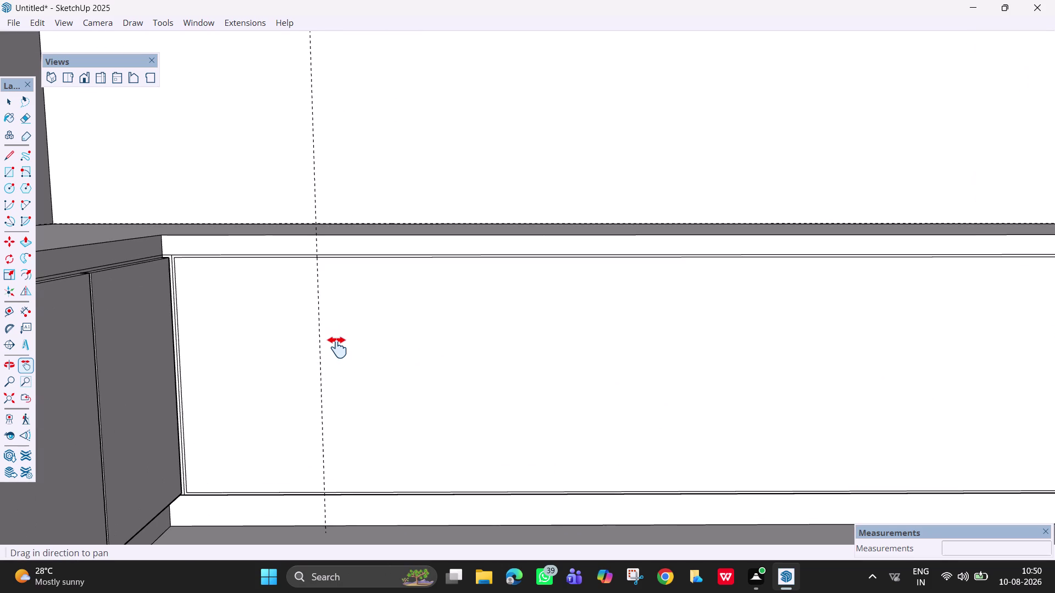
middle_drag(407, 351, 330, 392)
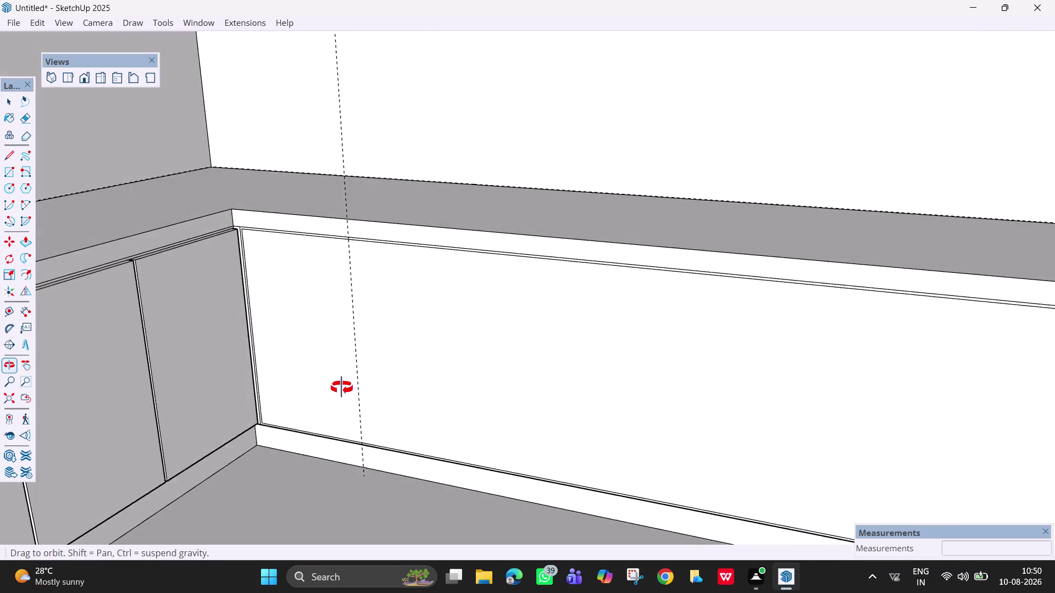
middle_drag(330, 393, 111, 390)
middle_drag(555, 394, 552, 394)
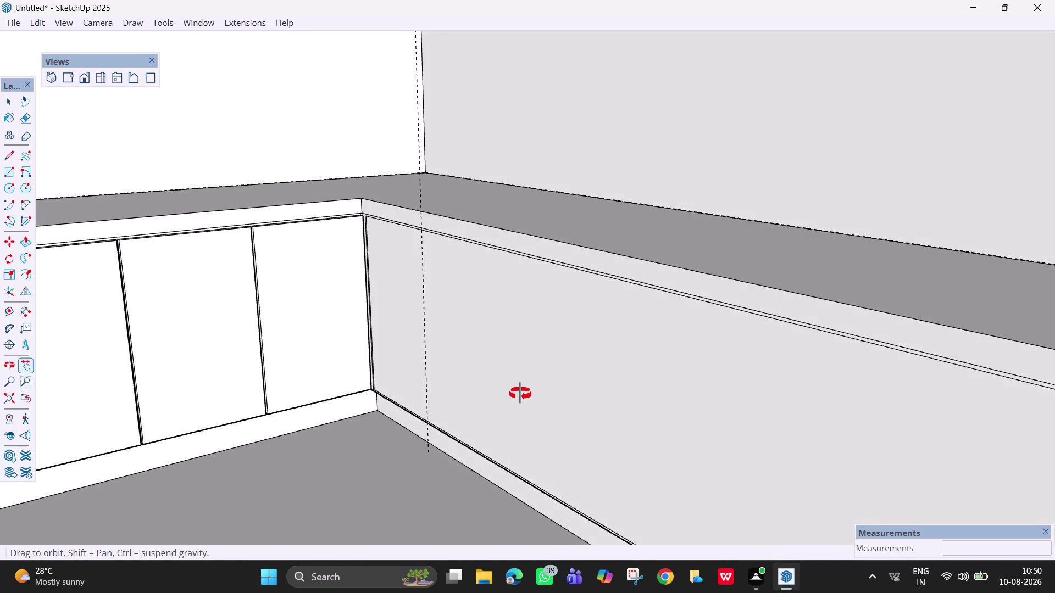
middle_drag(551, 394, 416, 377)
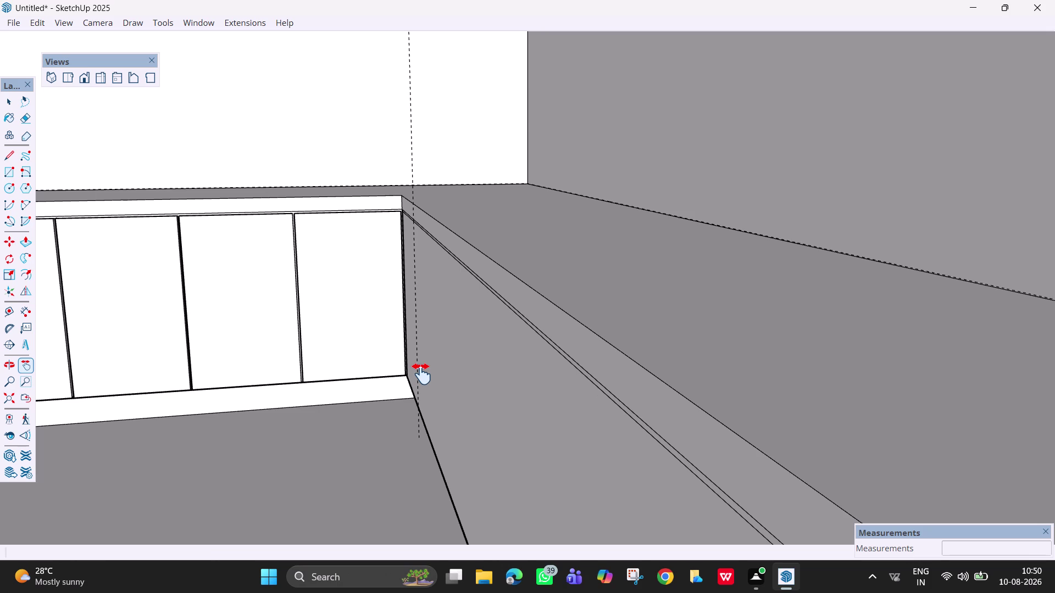
scroll(up, 3)
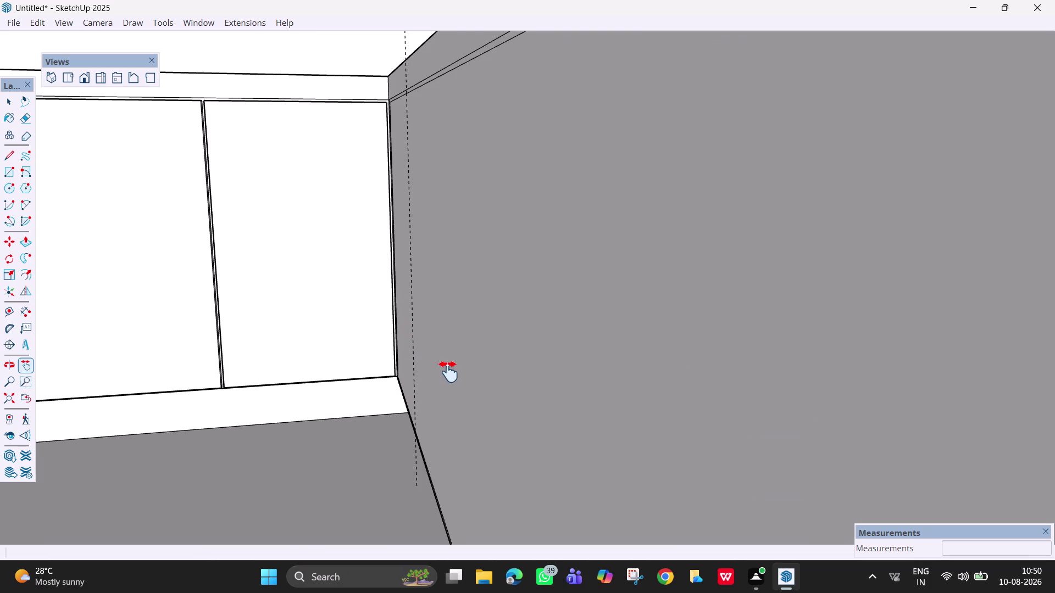
scroll(down, 3)
middle_drag(448, 372, 445, 385)
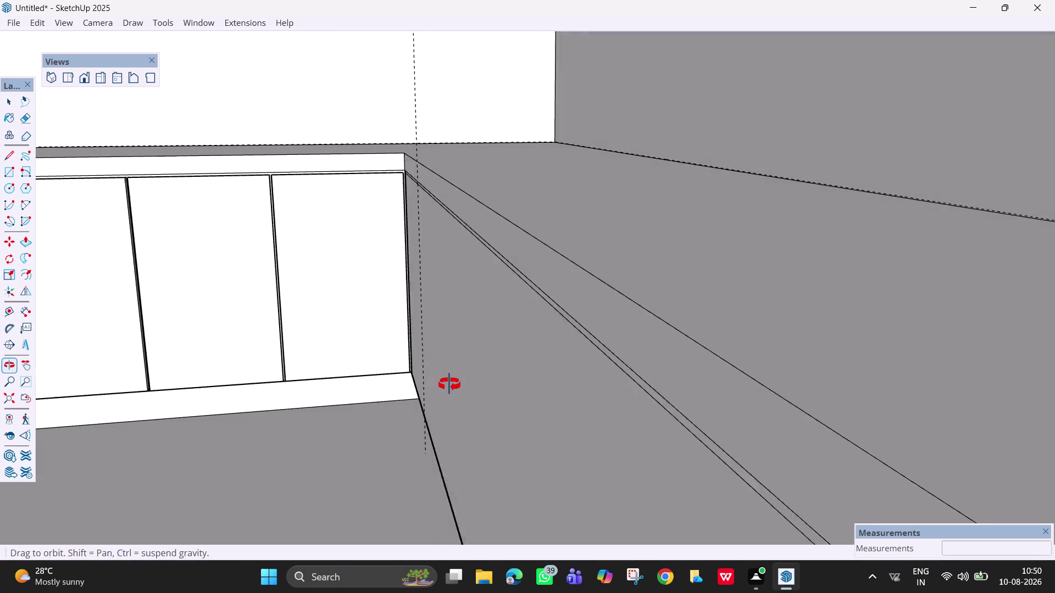
middle_drag(446, 385, 415, 367)
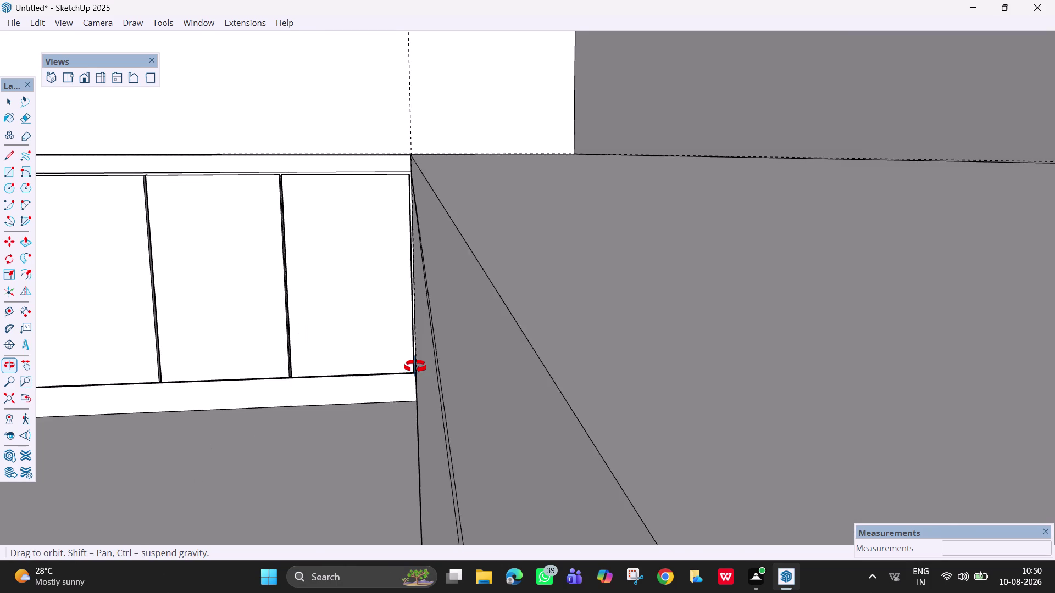
middle_drag(414, 367, 465, 383)
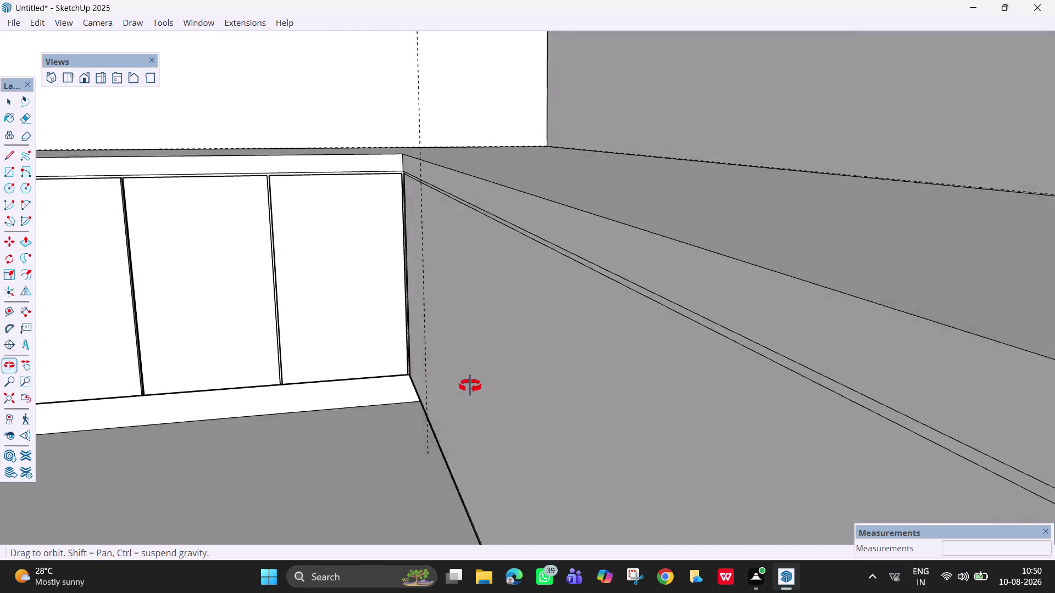
middle_drag(465, 383, 638, 372)
scroll(up, 3)
scroll(up, 3)
middle_drag(590, 180, 561, 183)
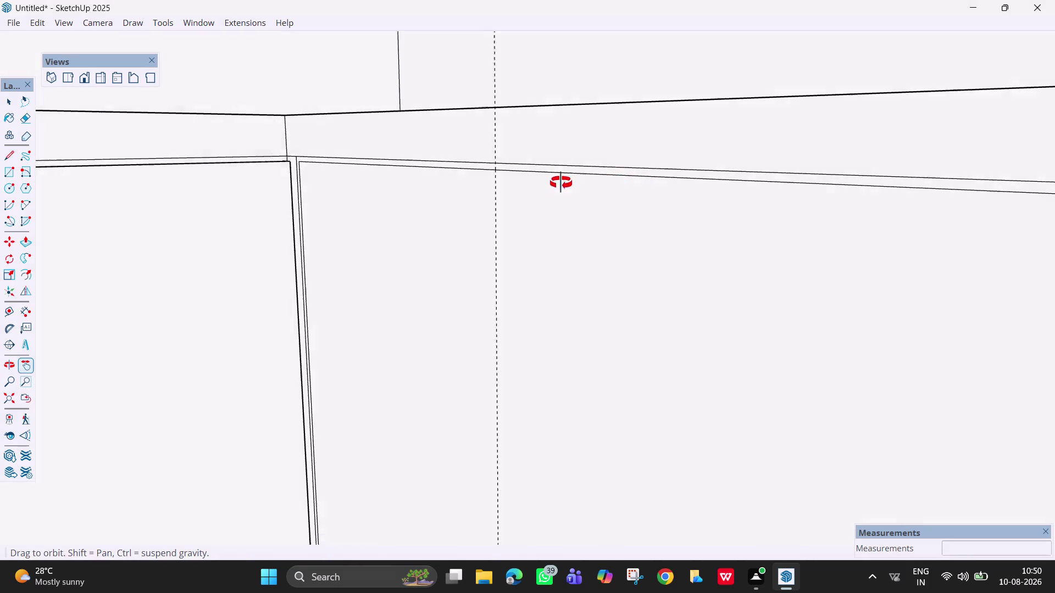
middle_drag(562, 183, 410, 173)
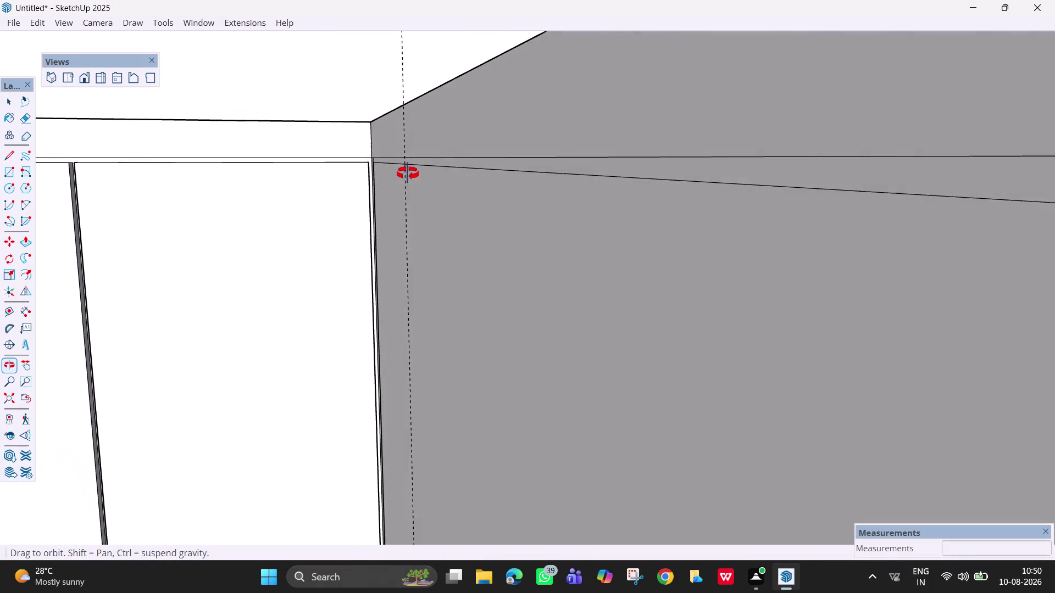
middle_drag(409, 174, 378, 163)
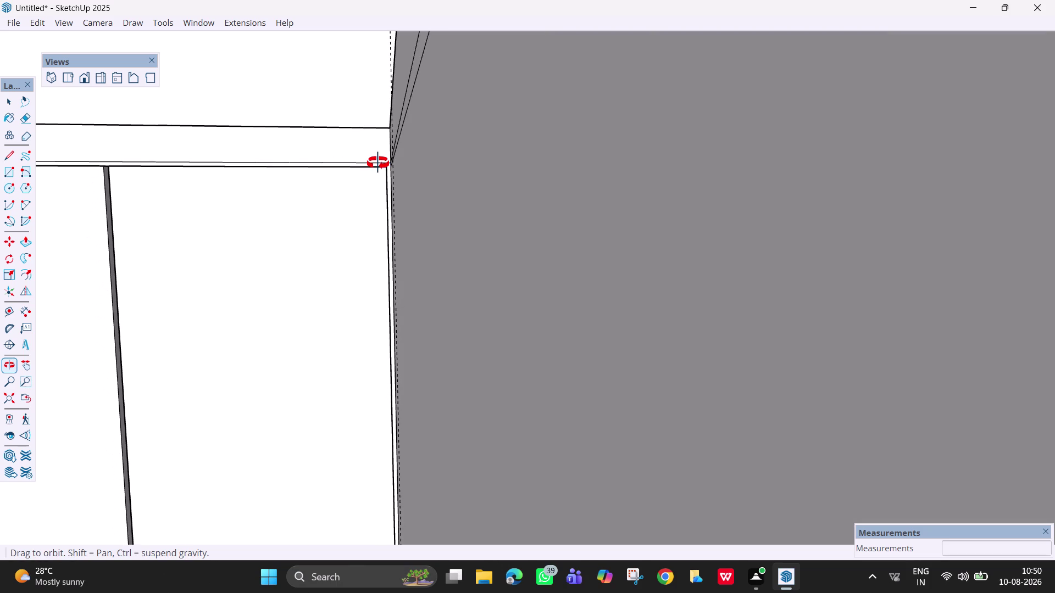
middle_drag(378, 163, 864, 176)
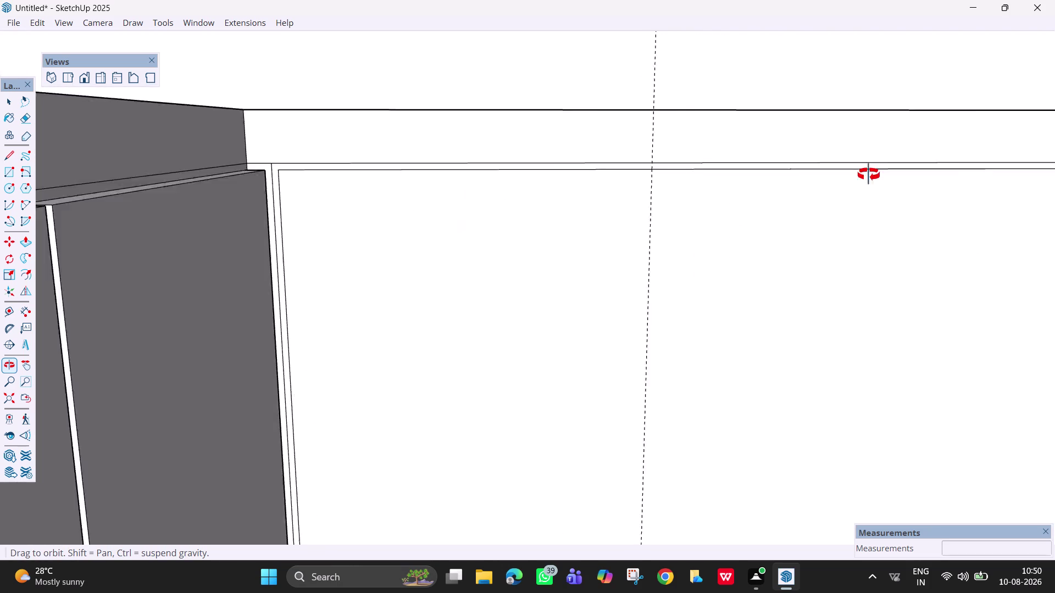
middle_drag(863, 177, 878, 171)
scroll(down, 3)
key(h)
drag(684, 379, 359, 331)
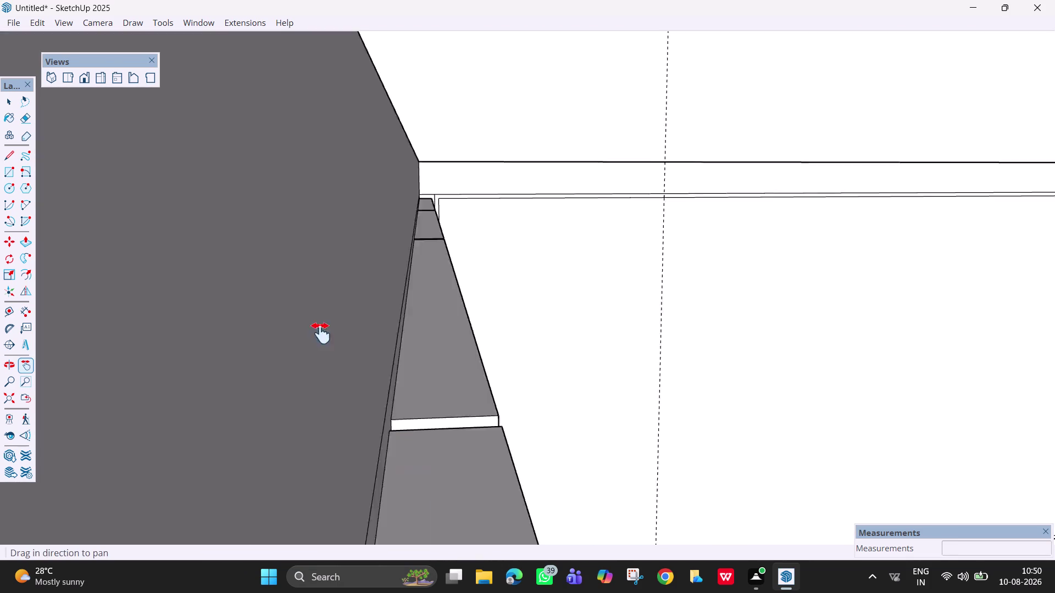
drag(359, 331, 160, 305)
drag(902, 368, 559, 267)
scroll(down, 3)
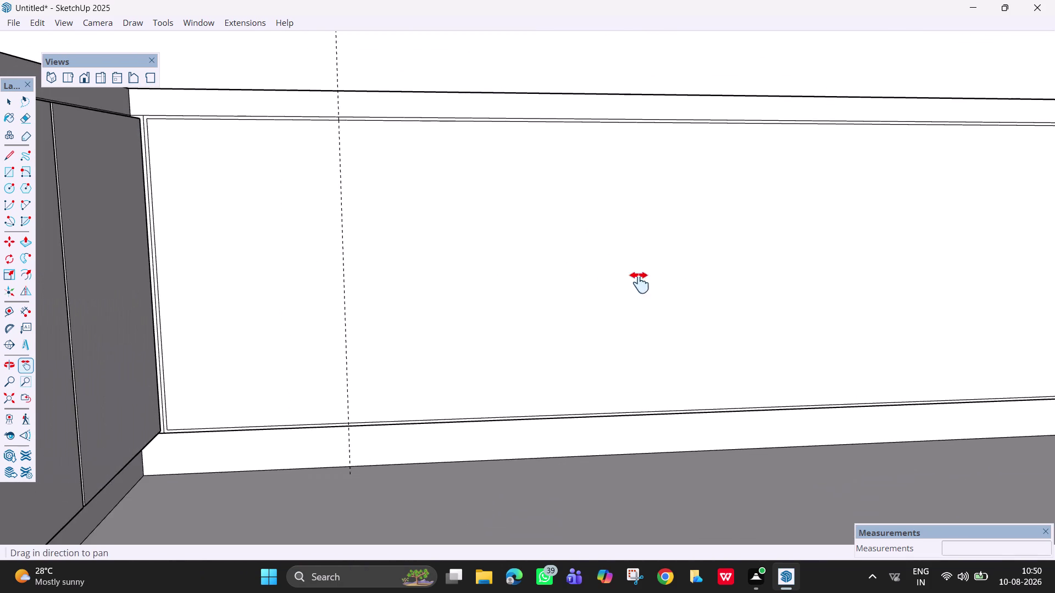
middle_drag(678, 290, 609, 323)
key(space)
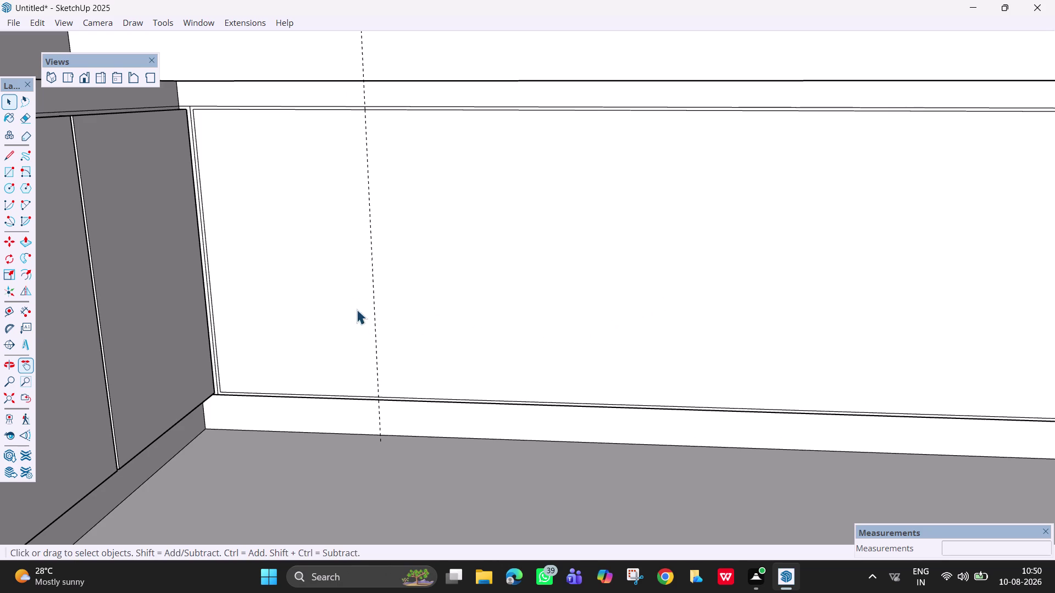
Delete the selected item and place two vertical guides across the panel from its left edge.
click(376, 337)
key(Delete)
key(t)
click(214, 322)
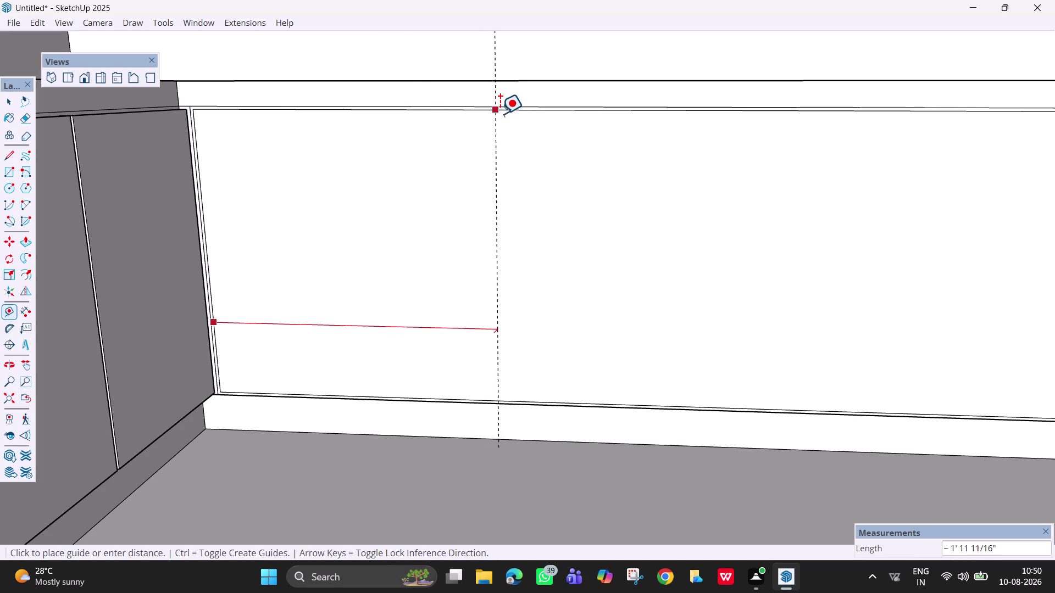
click(544, 112)
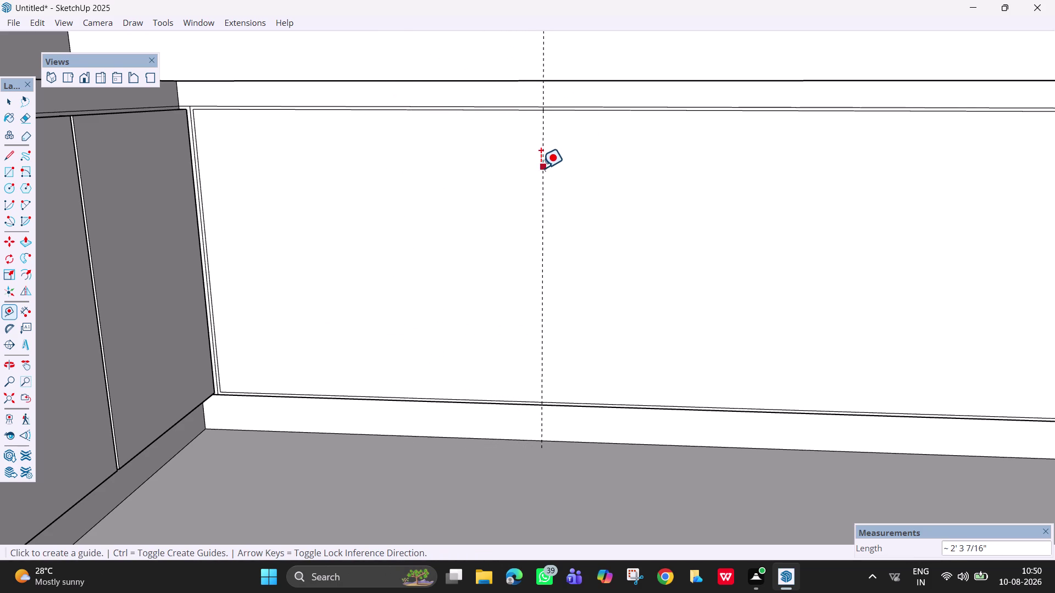
click(540, 169)
scroll(down, 3)
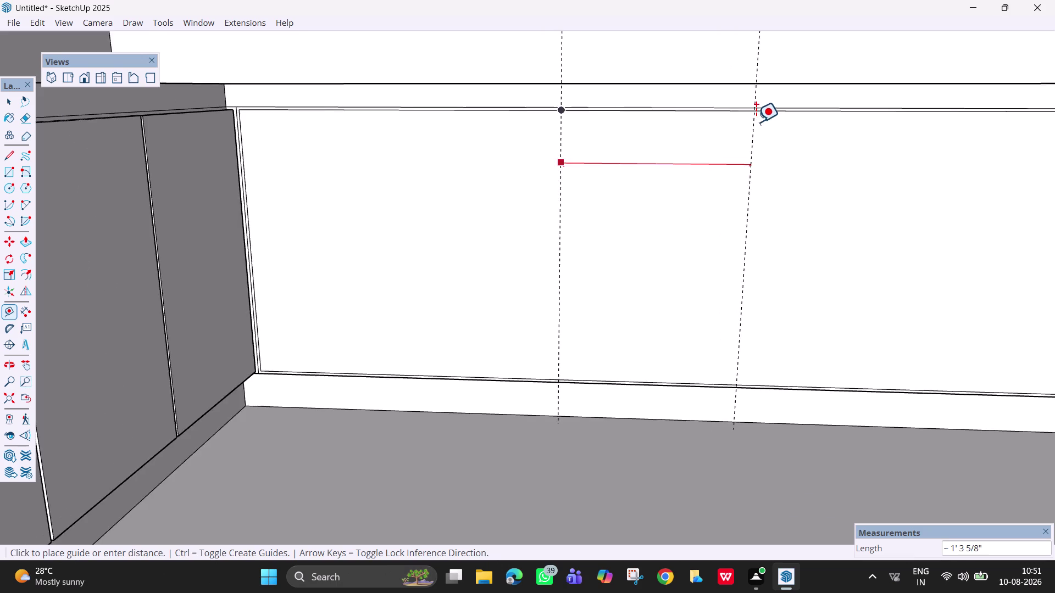
scroll(down, 3)
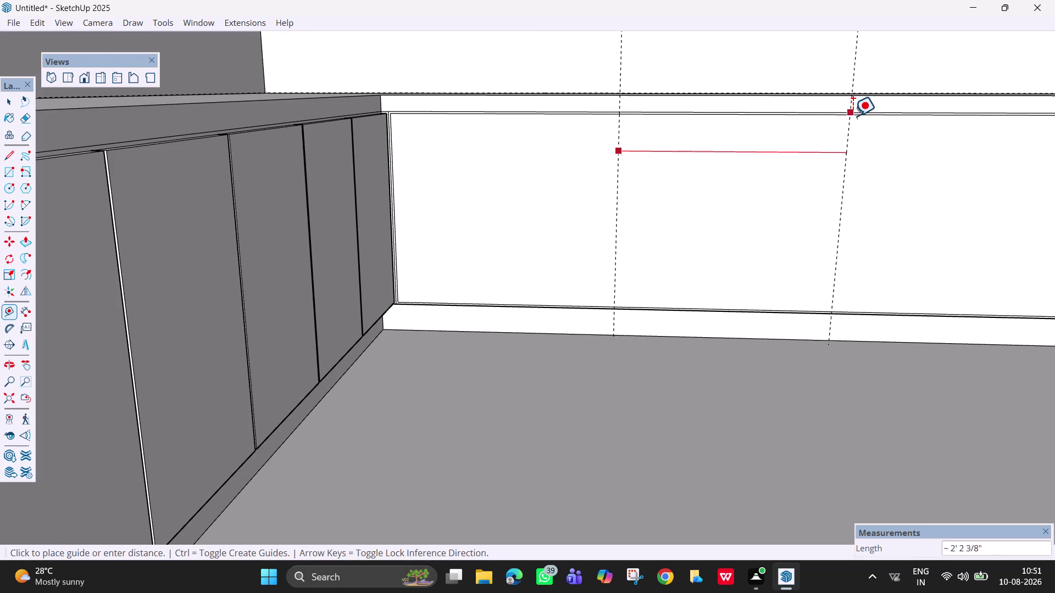
click(856, 117)
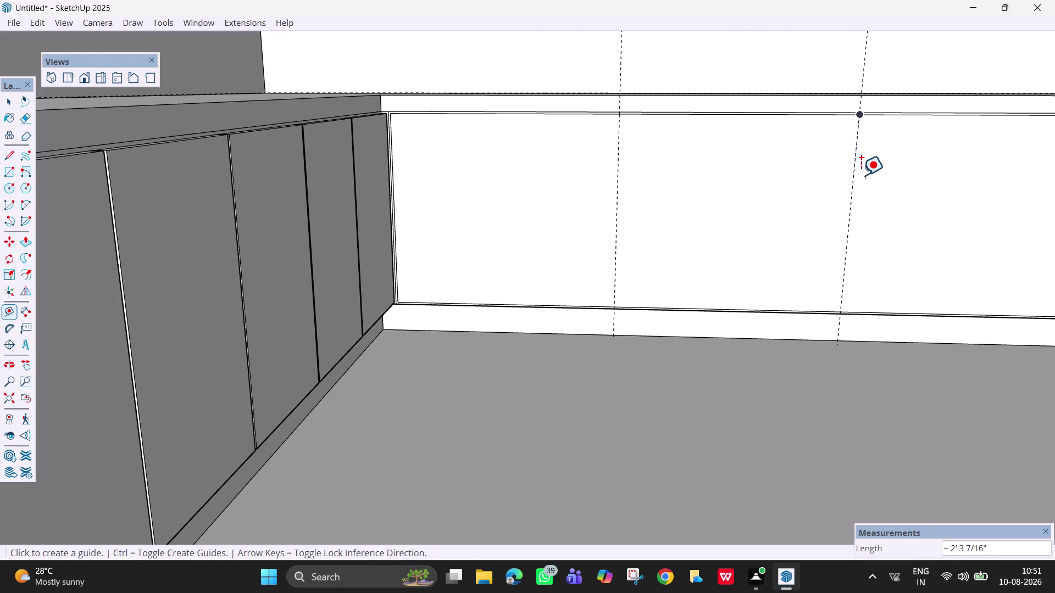
Place another vertical guide near the panel's right end, then zoom out to the whole panel.
key(h)
drag(925, 225, 498, 273)
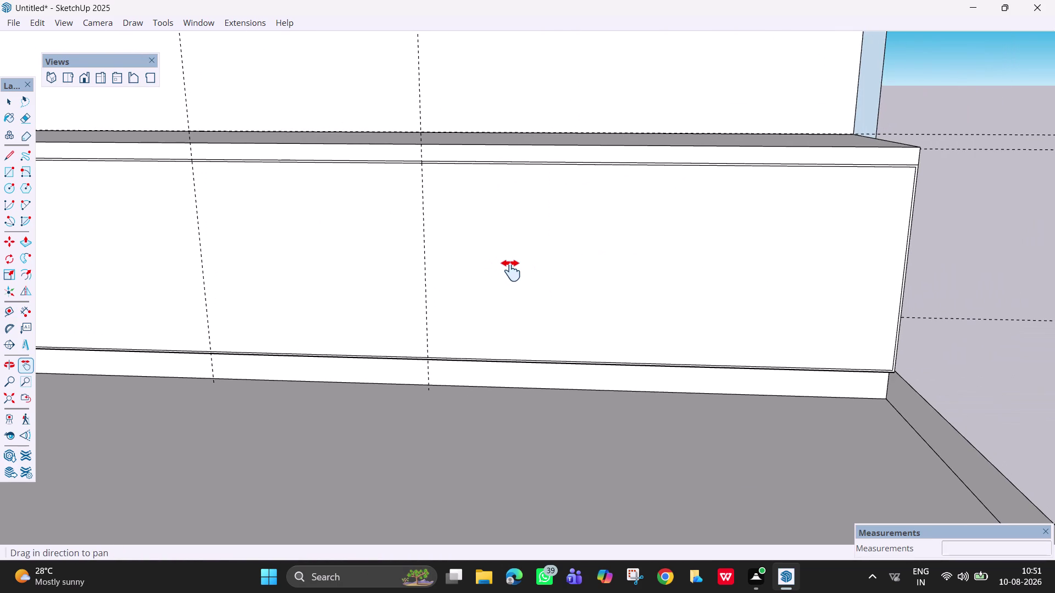
key(h)
key(t)
click(424, 251)
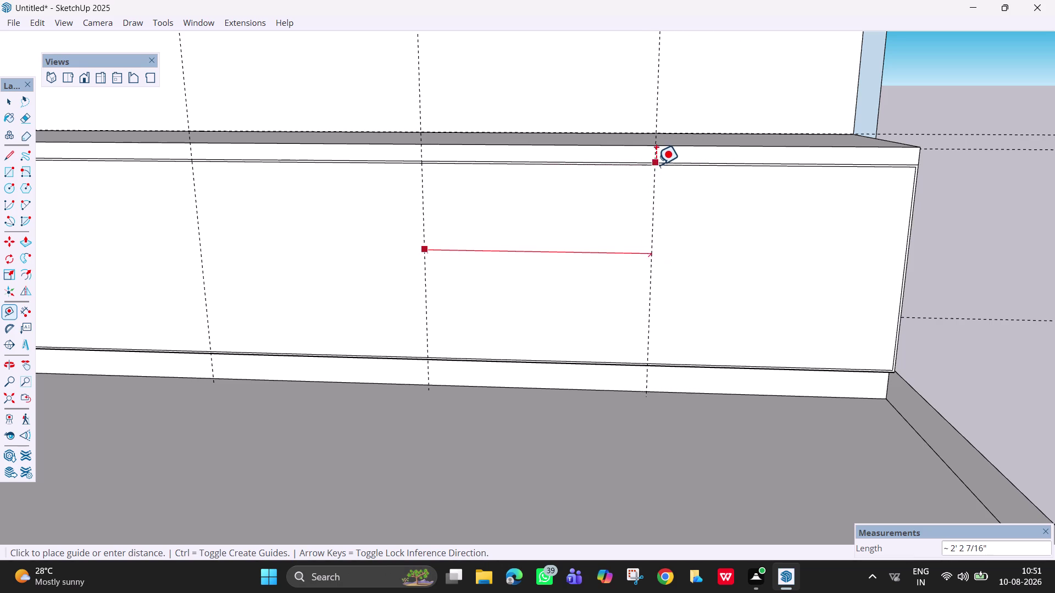
click(659, 166)
scroll(down, 3)
middle_drag(454, 331, 437, 282)
key(Escape)
key(space)
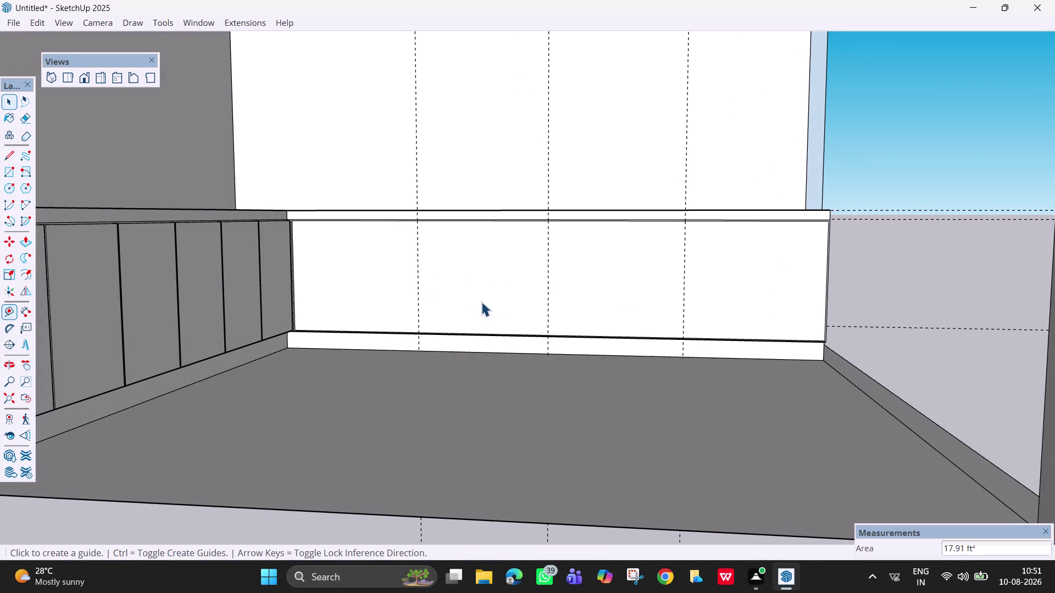
Draw vertical lines top to bottom along the first two guides.
key(l)
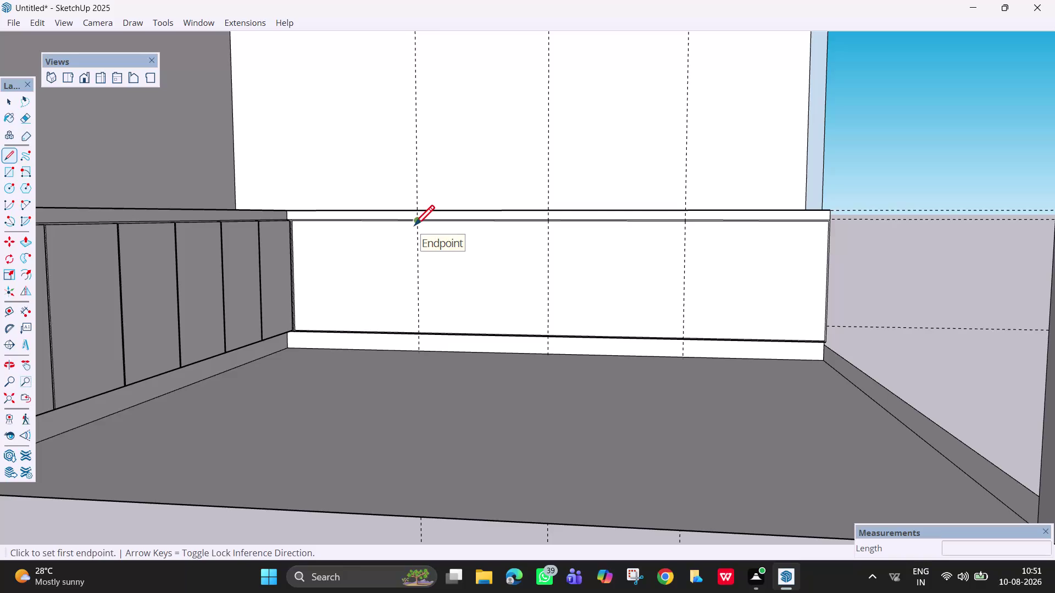
click(417, 224)
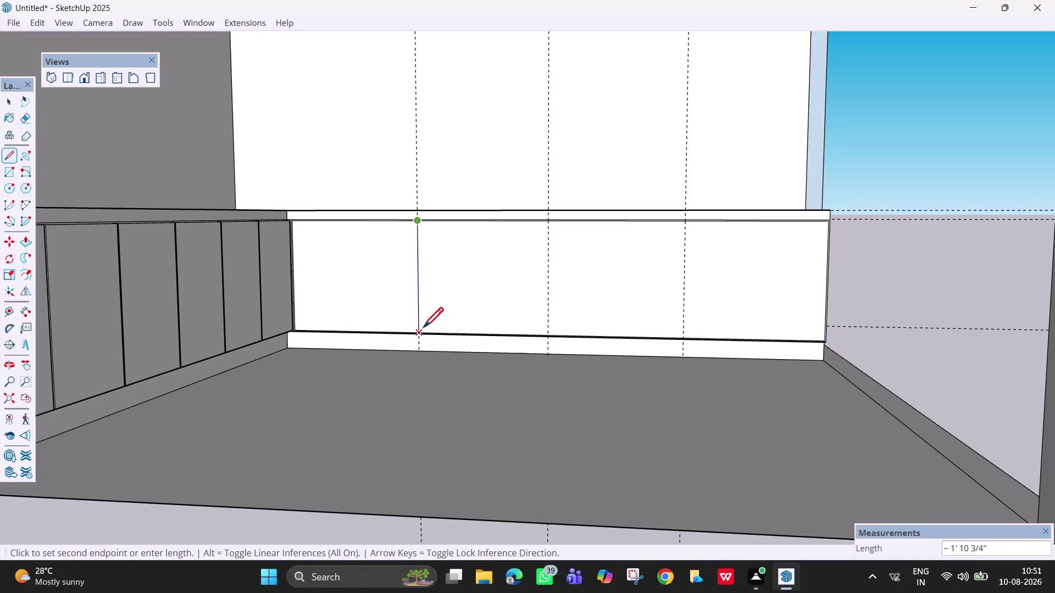
scroll(up, 3)
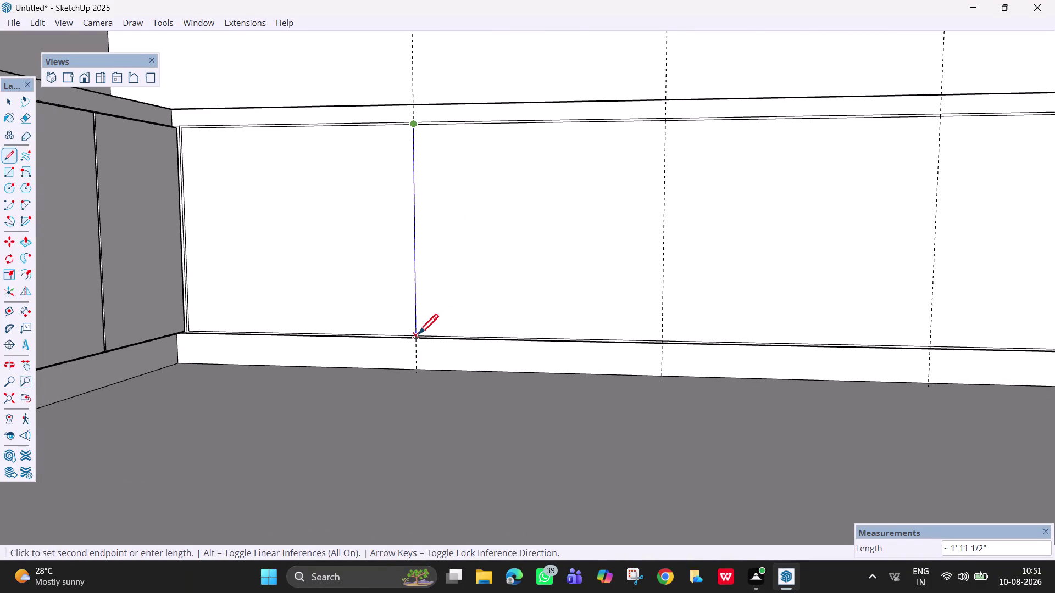
click(418, 336)
key(space)
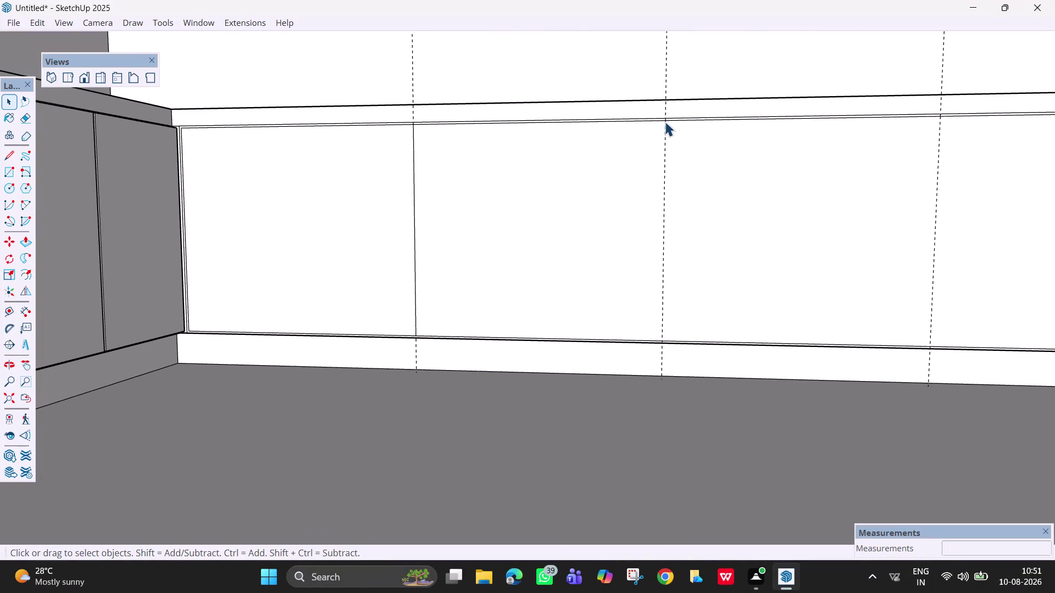
key(l)
scroll(up, 3)
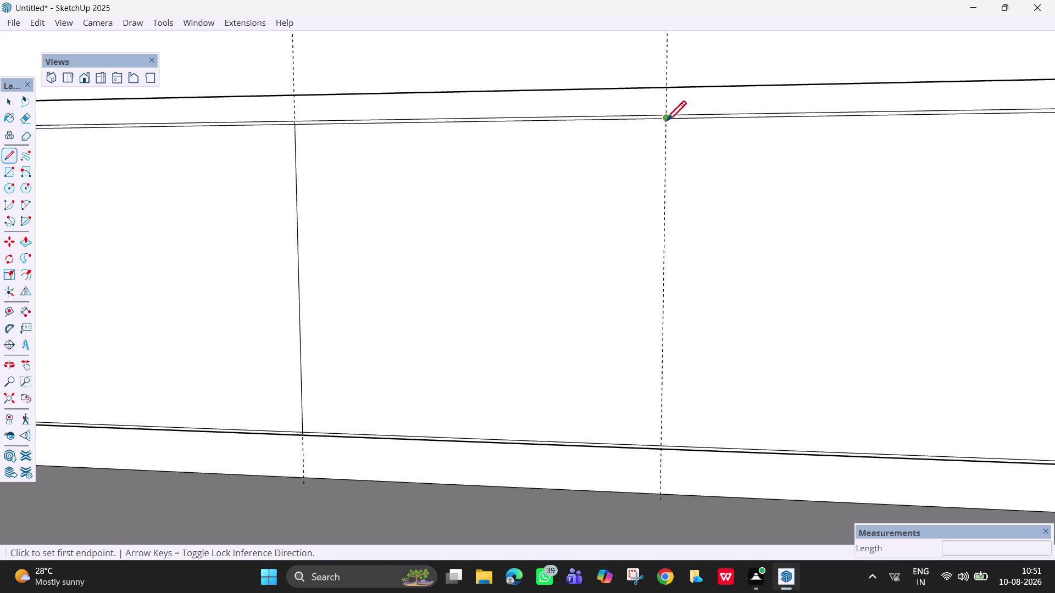
click(668, 119)
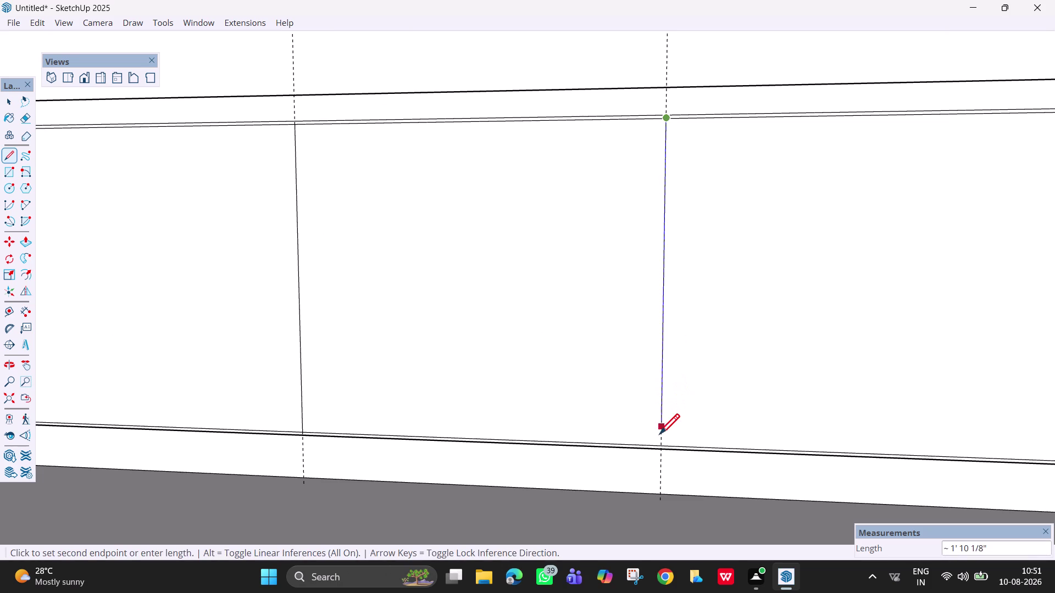
click(660, 447)
Draw a third vertical line along the last guide, then select a division line.
scroll(down, 3)
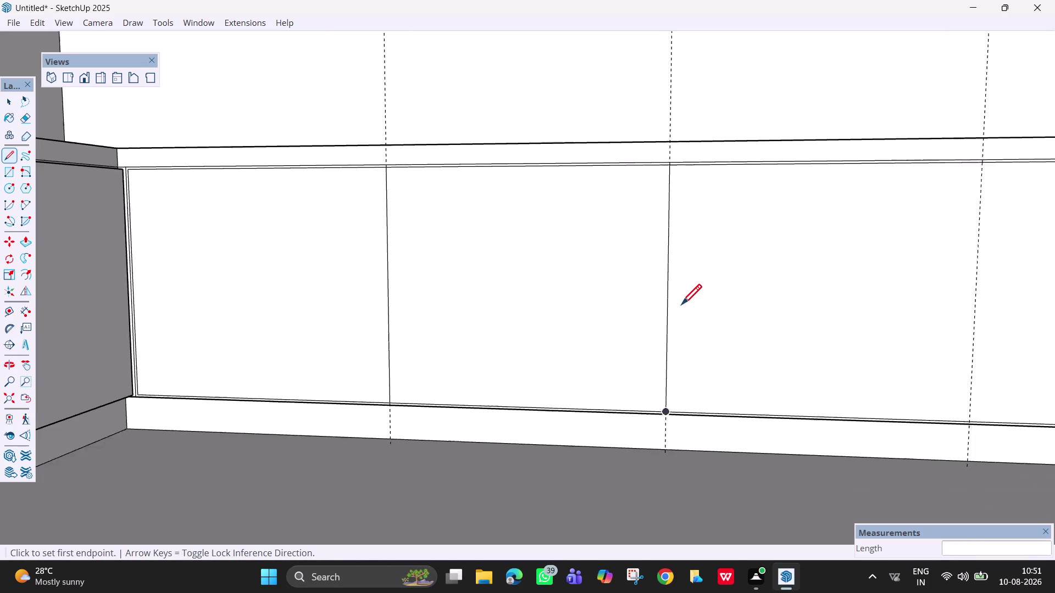
scroll(down, 3)
click(928, 196)
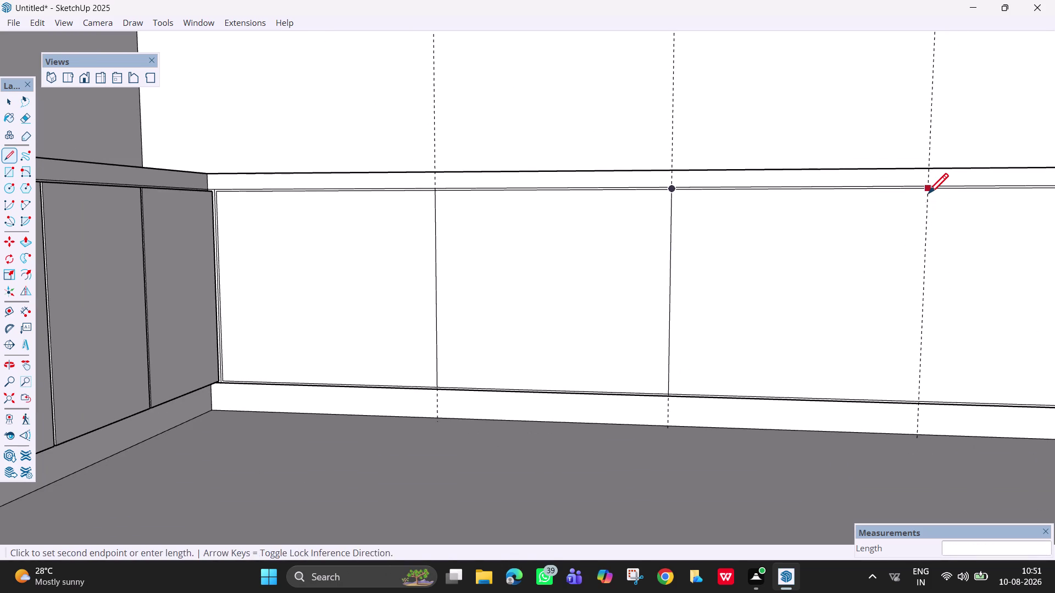
click(921, 400)
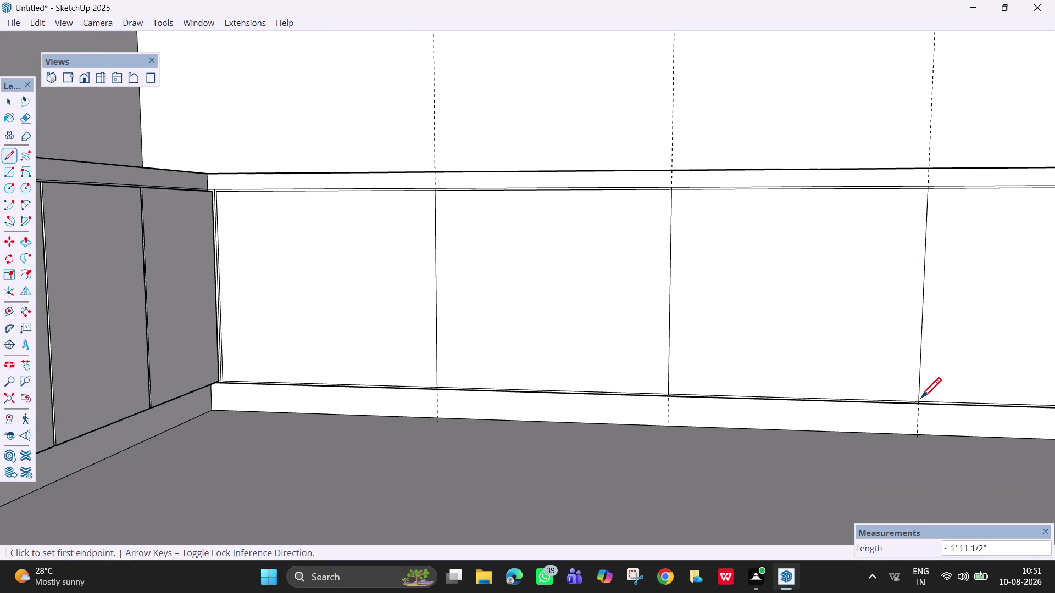
scroll(down, 3)
scroll(up, 3)
key(space)
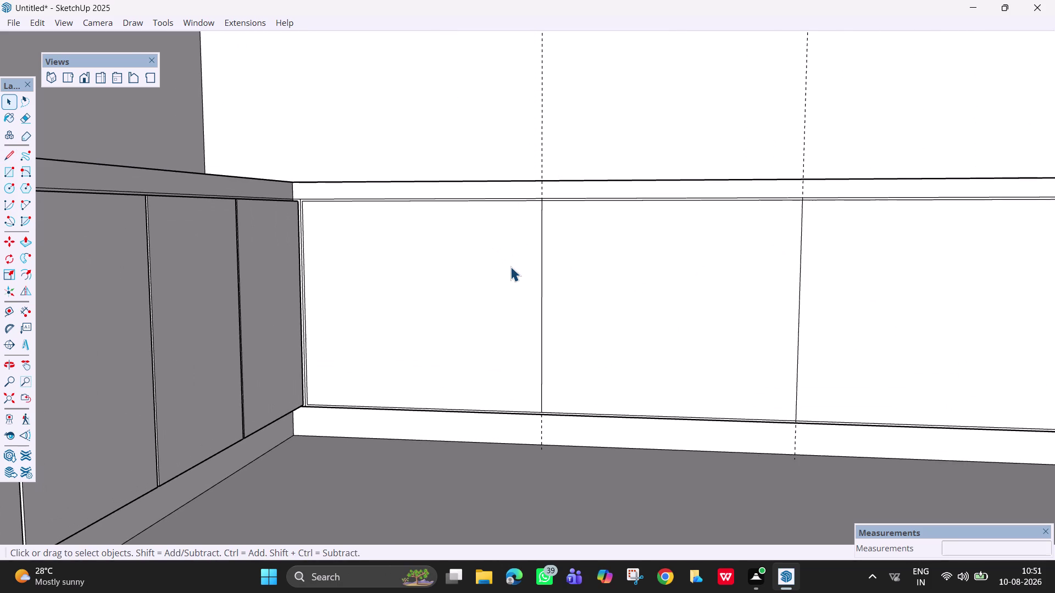
click(541, 238)
Copy the first selected division line 3mm and 6mm to its side.
scroll(up, 3)
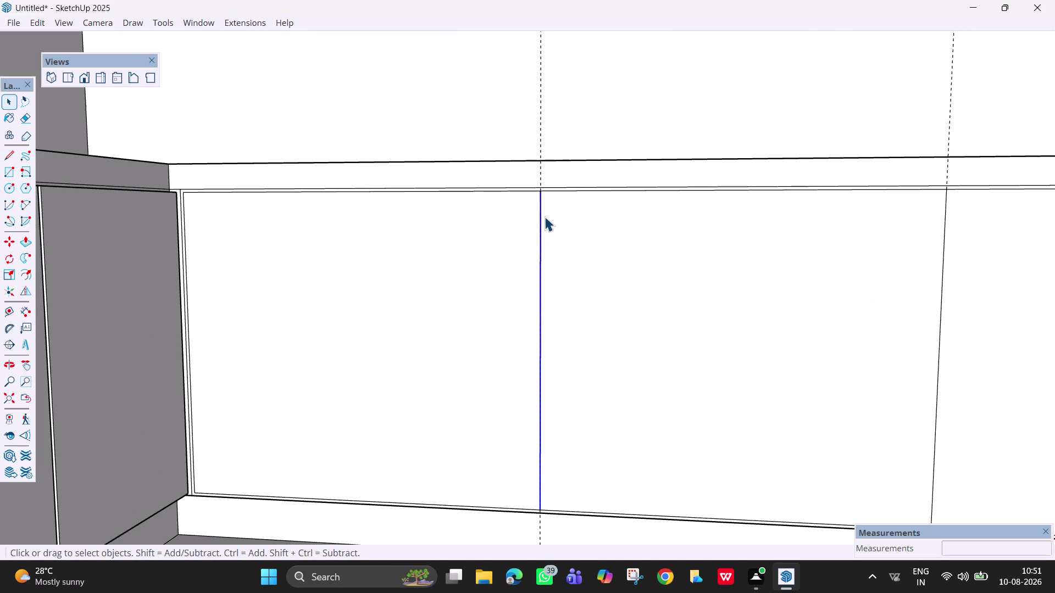
key(m)
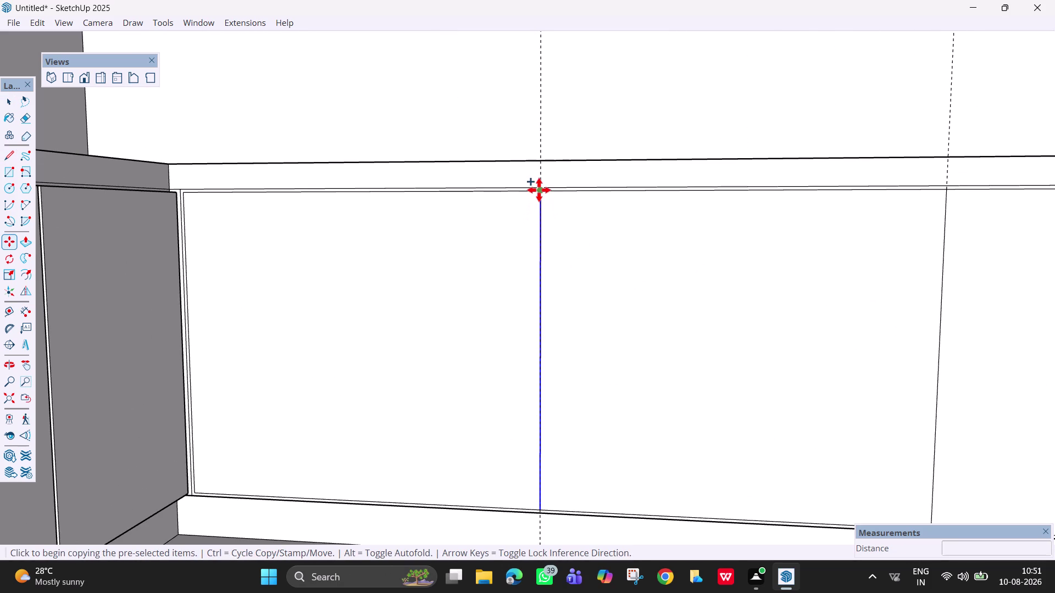
click(539, 189)
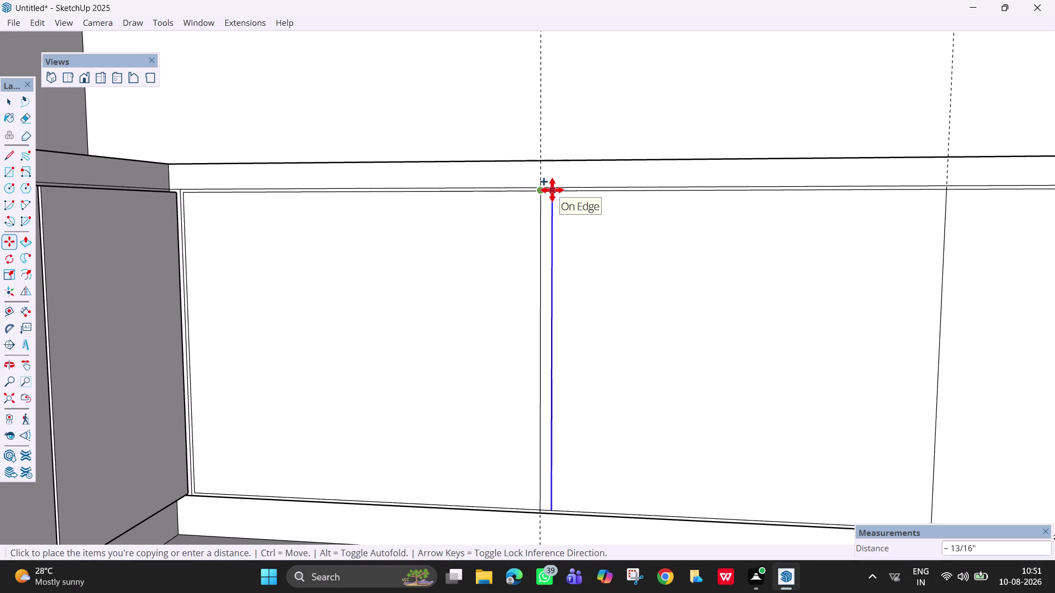
scroll(up, 3)
text(3m)
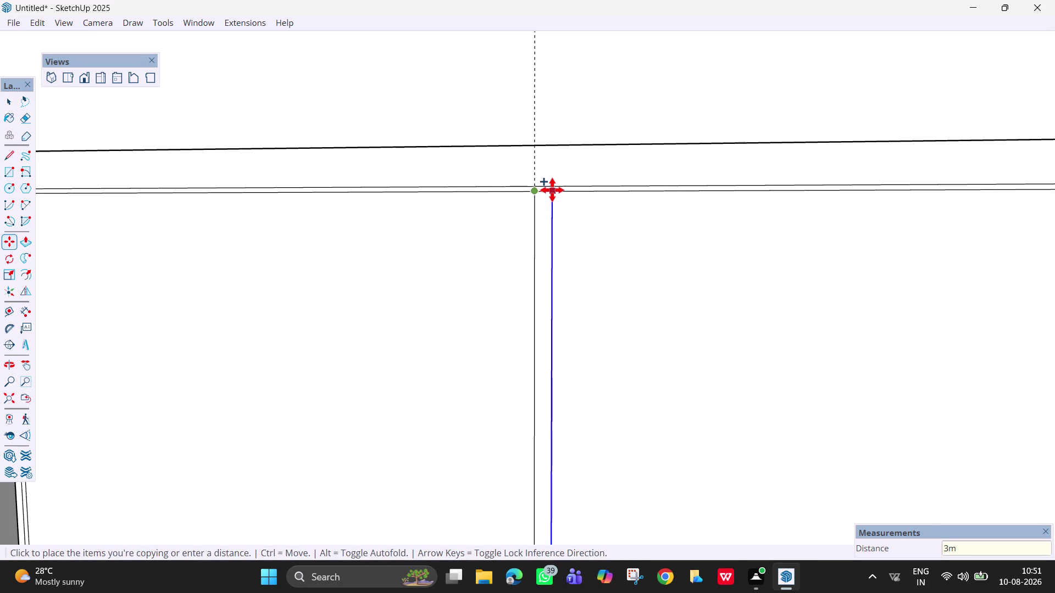
text(m)
key(Return)
scroll(up, 3)
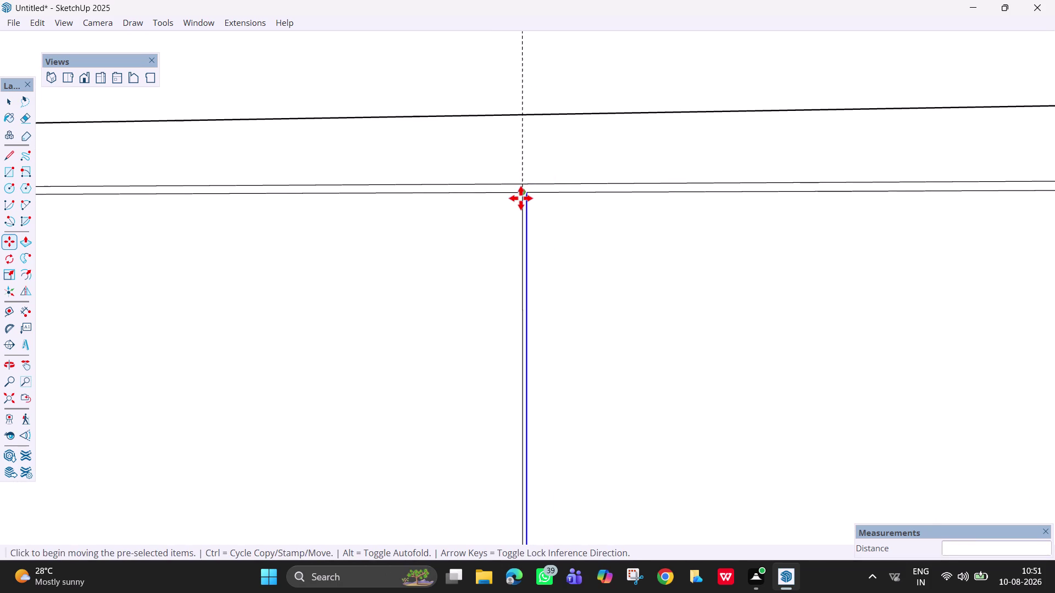
click(527, 193)
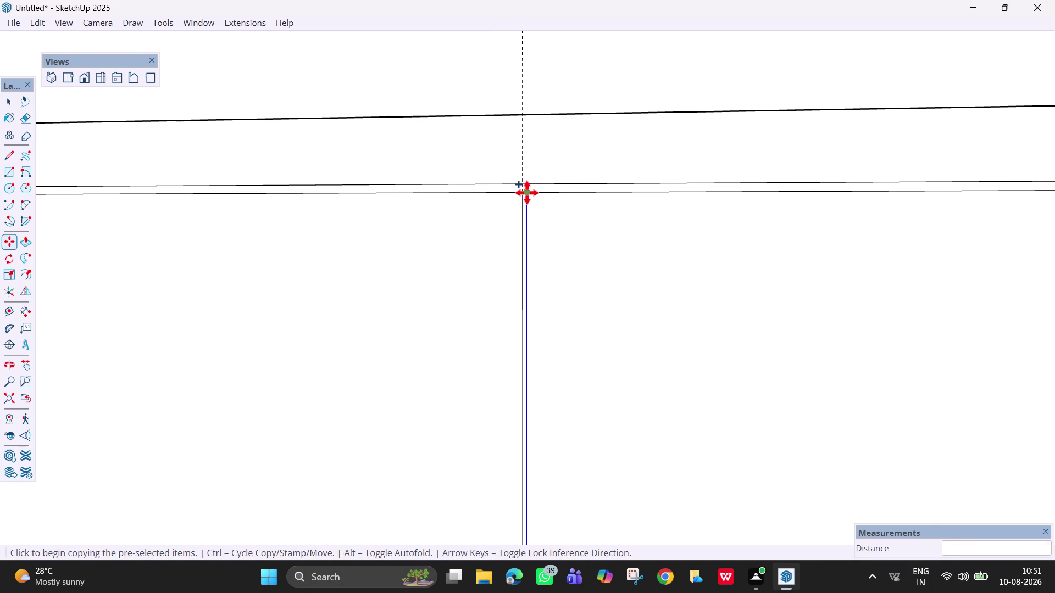
text(3)
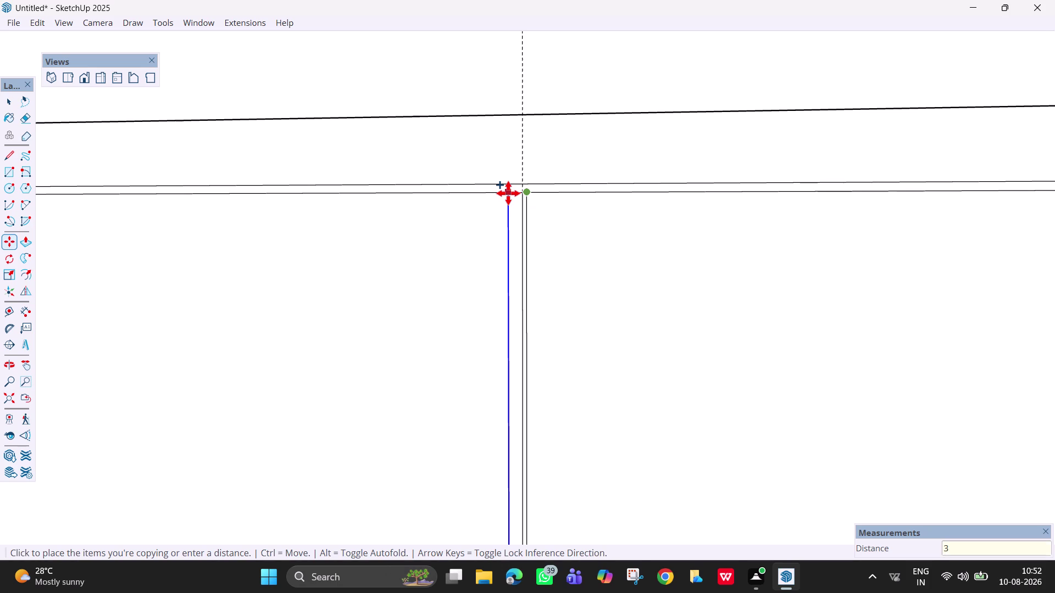
text(mm)
key(BackSpace)
key(BackSpace)
key(BackSpace)
key(BackSpace)
key(BackSpace)
text(6mm)
key(Return)
scroll(down, 3)
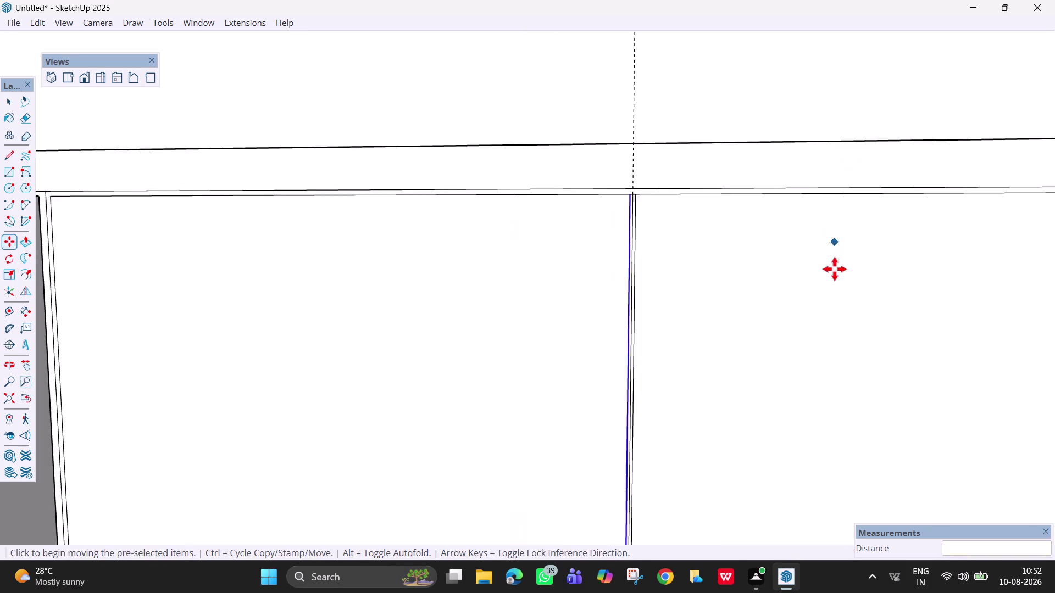
Copy the next division line 3mm and 6mm to its side.
key(h)
drag(841, 353, 413, 305)
drag(655, 267, 528, 280)
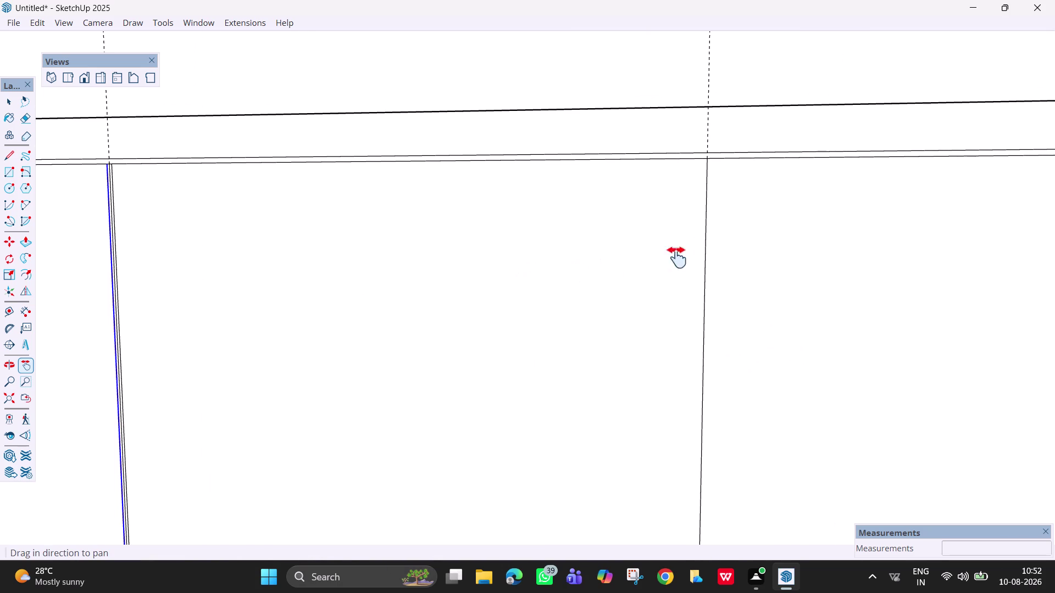
key(space)
click(704, 214)
click(706, 203)
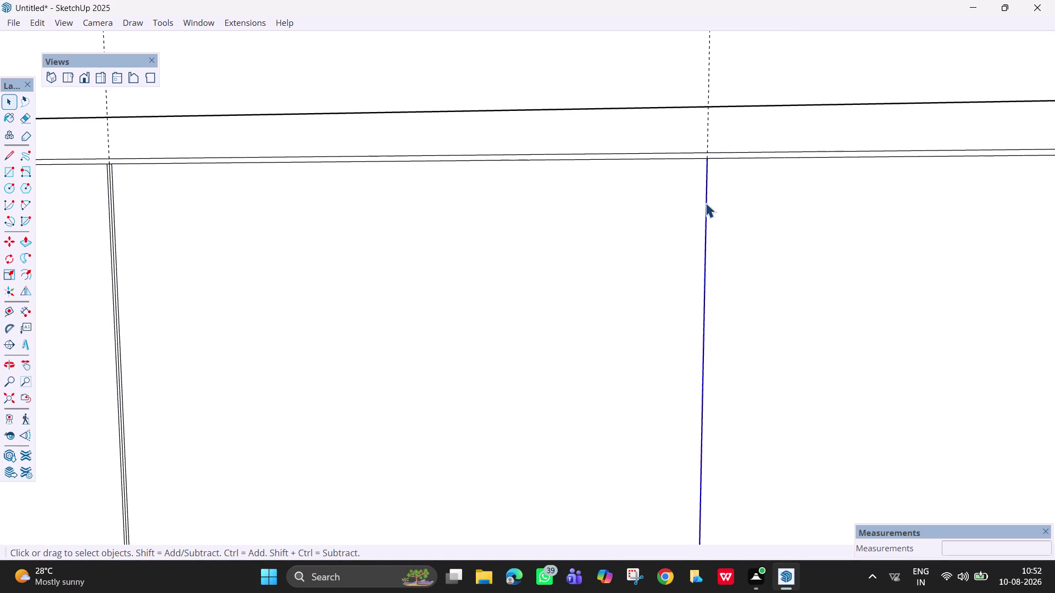
key(m)
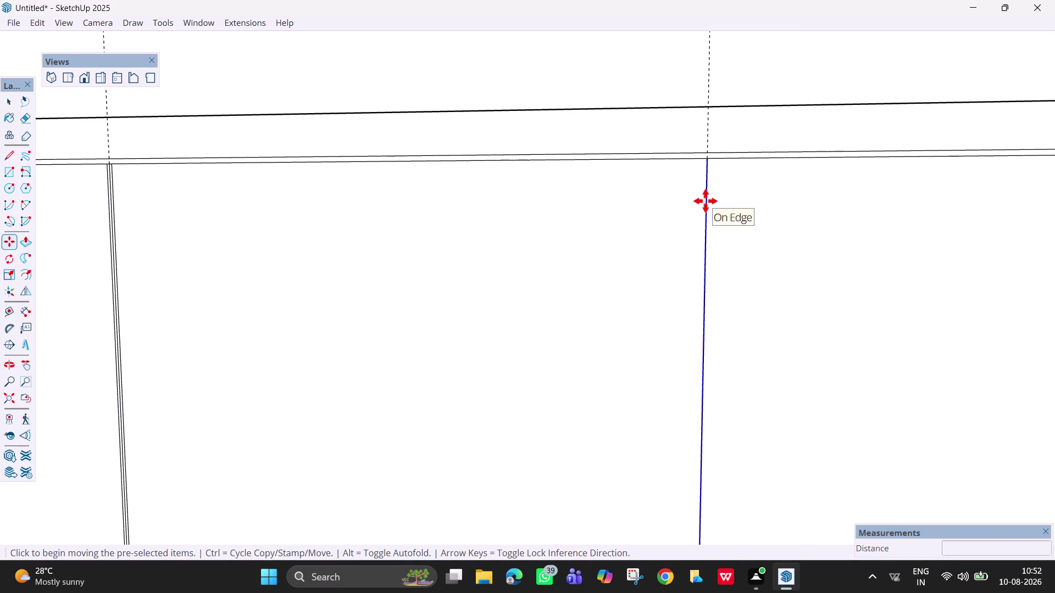
click(707, 158)
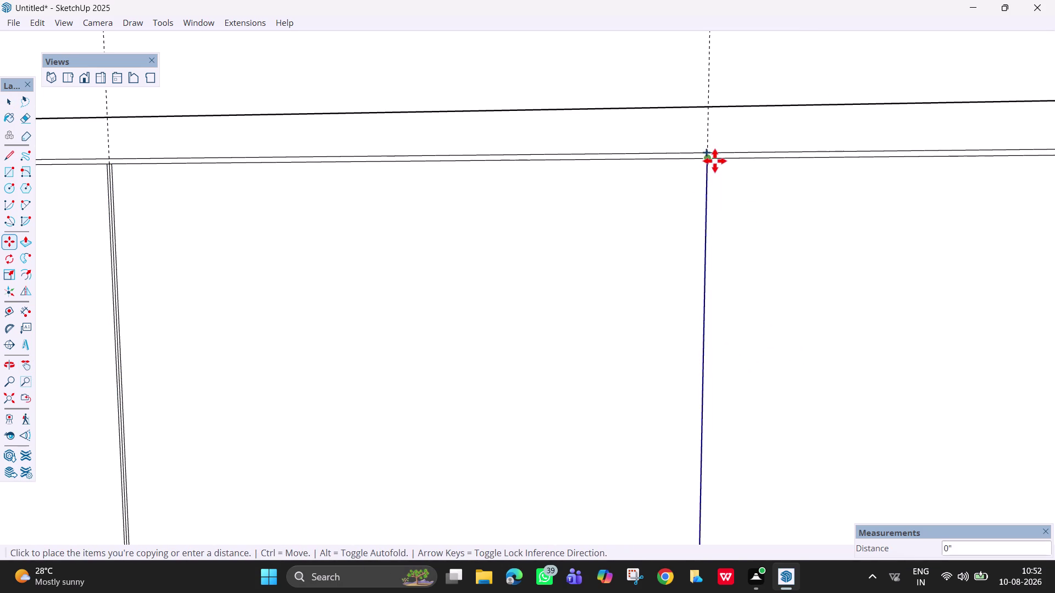
text(3mm)
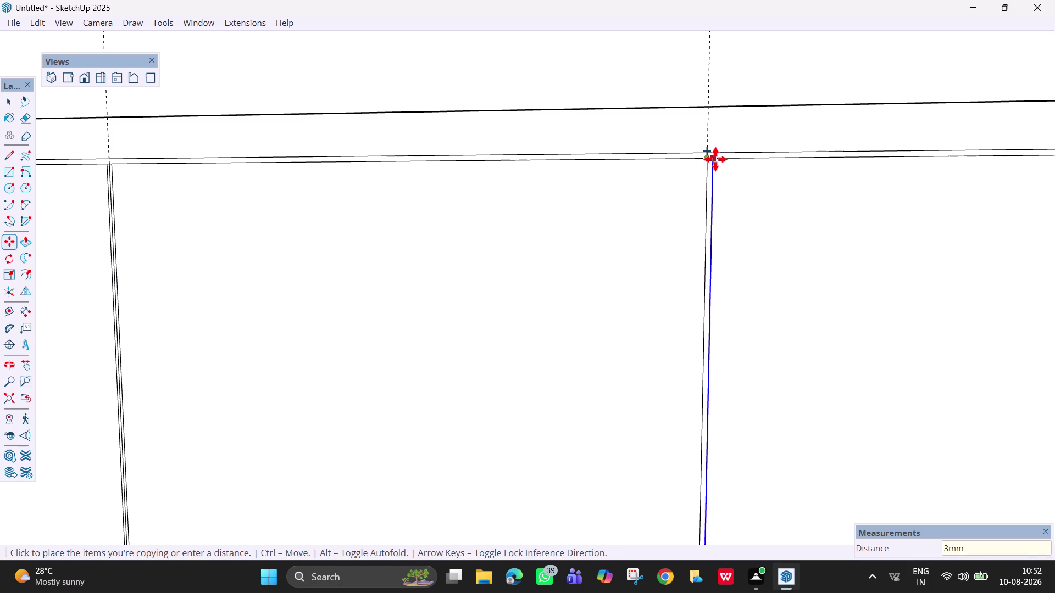
key(Return)
scroll(up, 3)
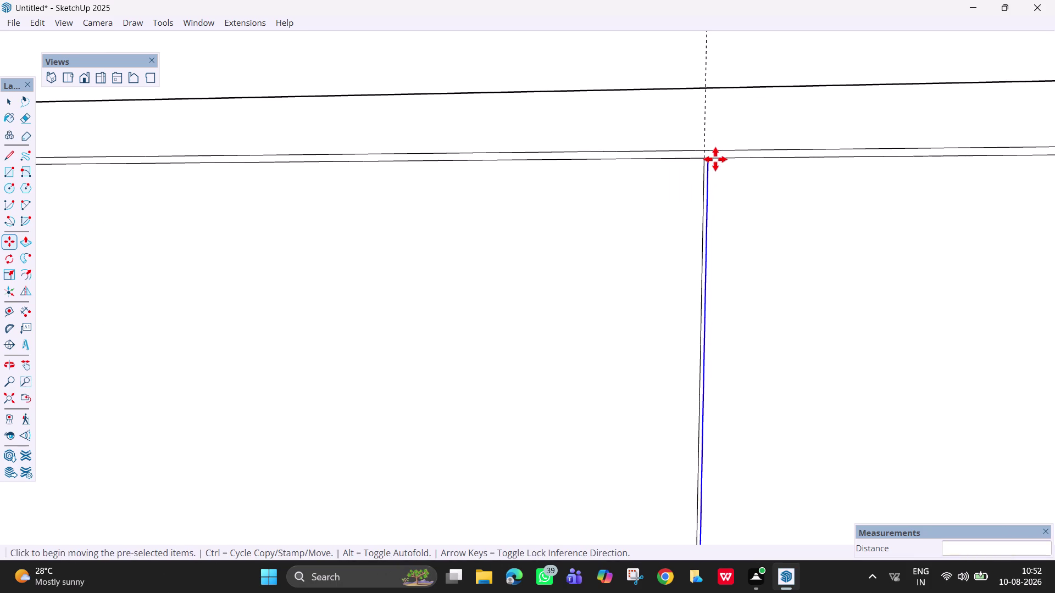
click(708, 158)
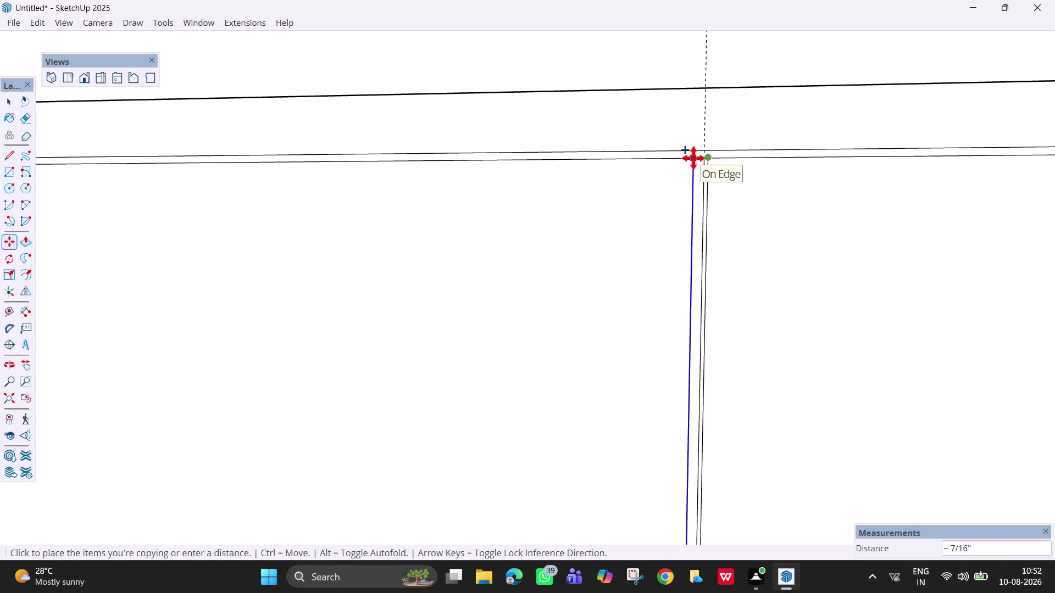
text(6mm)
key(Return)
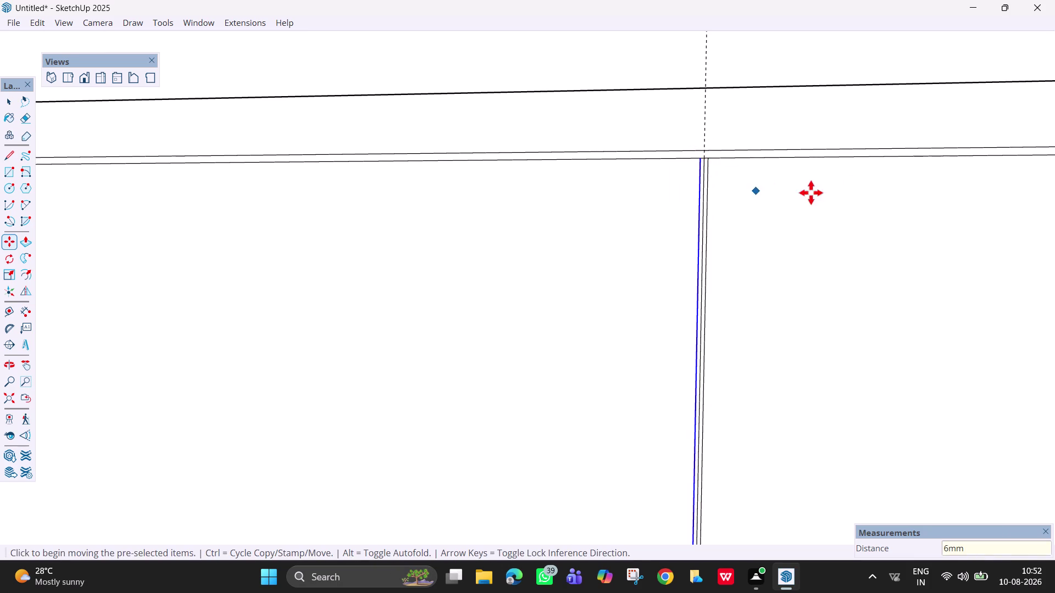
Copy the third division line 3mm and 6mm, then clear the selection.
key(h)
drag(860, 302, 362, 349)
scroll(down, 3)
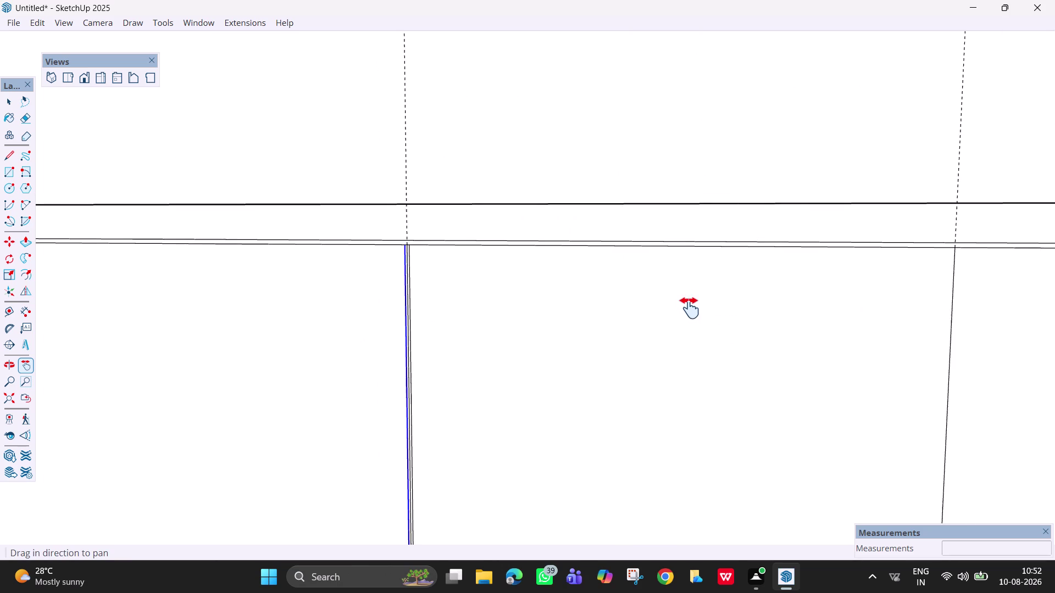
drag(748, 358, 415, 306)
key(space)
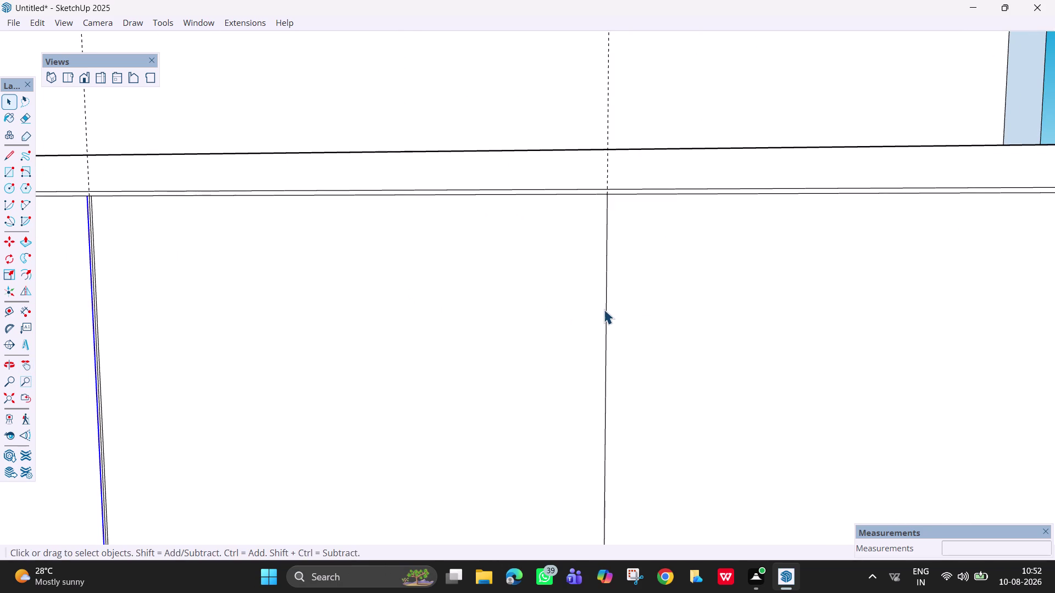
click(606, 310)
key(m)
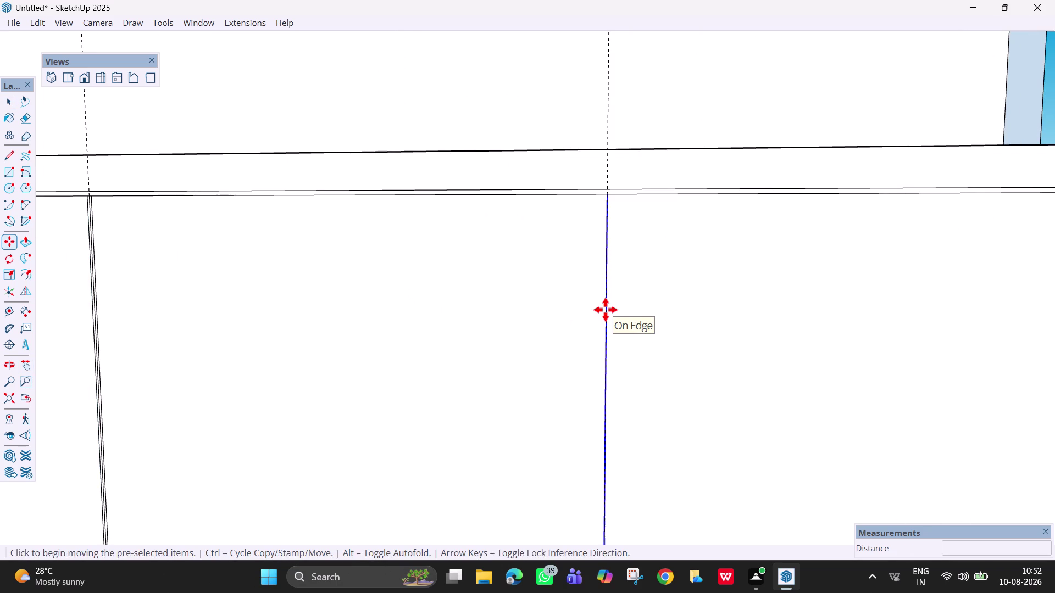
click(605, 194)
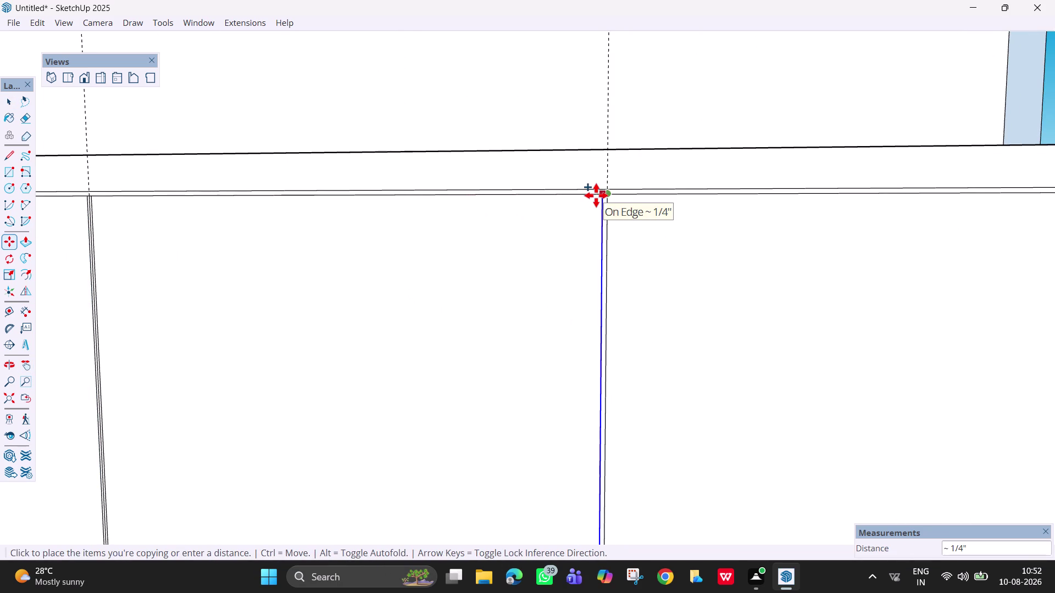
text(3mm)
key(Return)
scroll(up, 3)
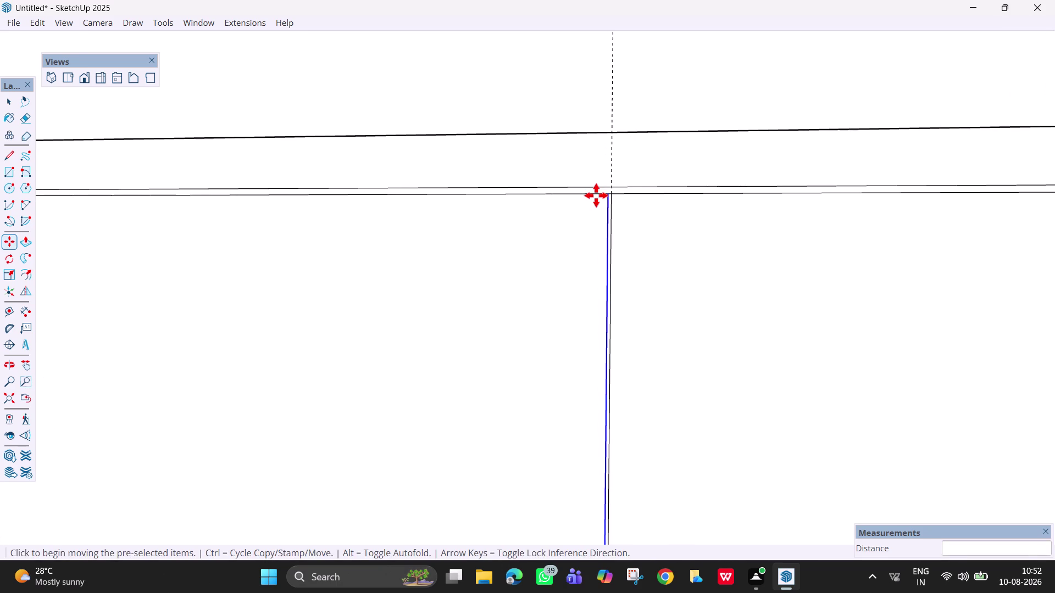
click(607, 194)
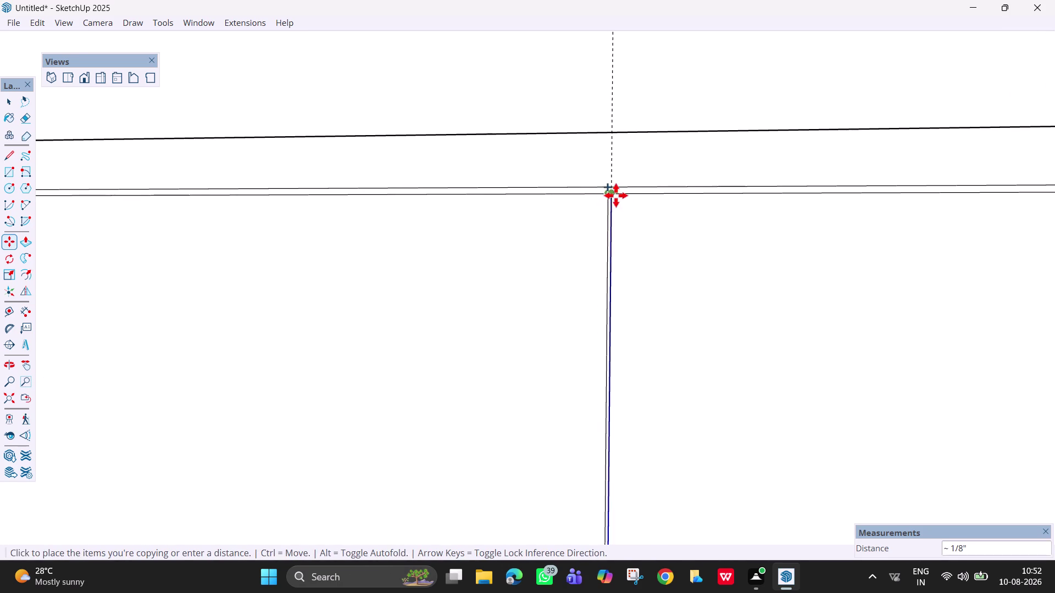
text(6mm)
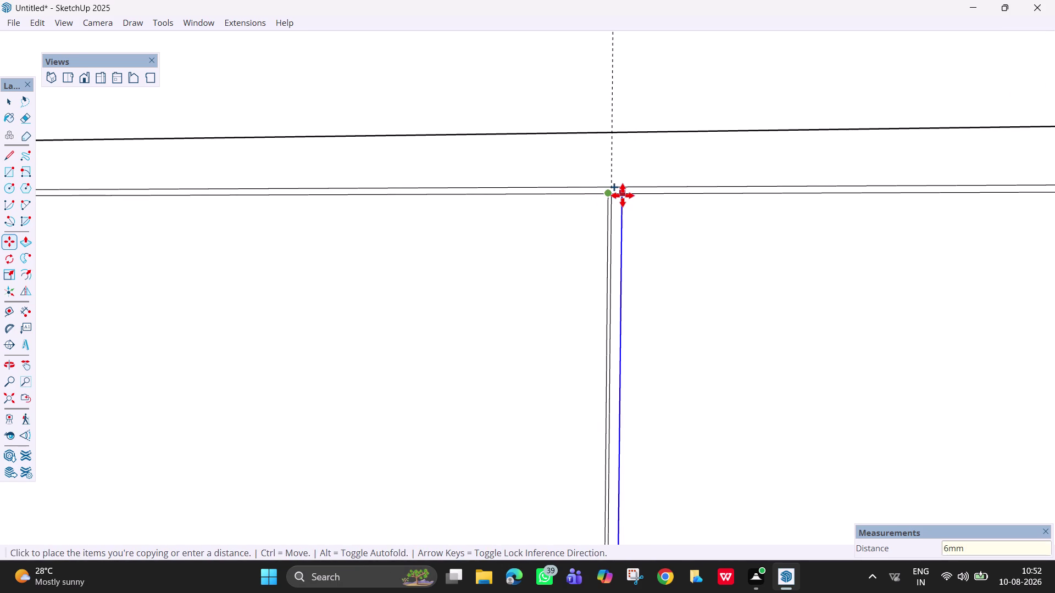
key(Return)
key(Escape)
scroll(up, 3)
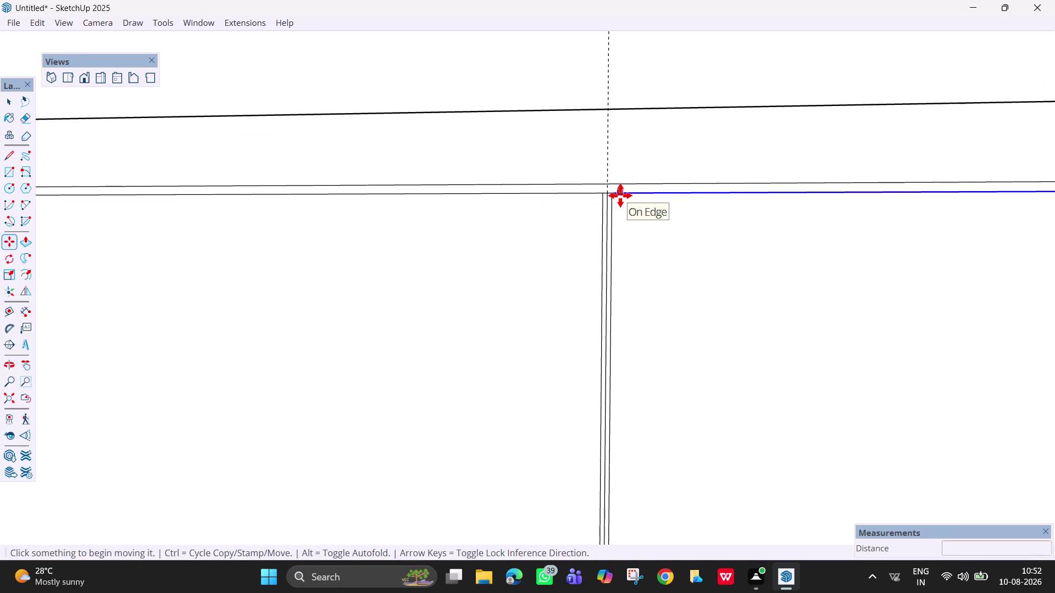
Erase the short stray edges where the first groove meets the top rail.
key(space)
text(e)
drag(606, 188, 606, 197)
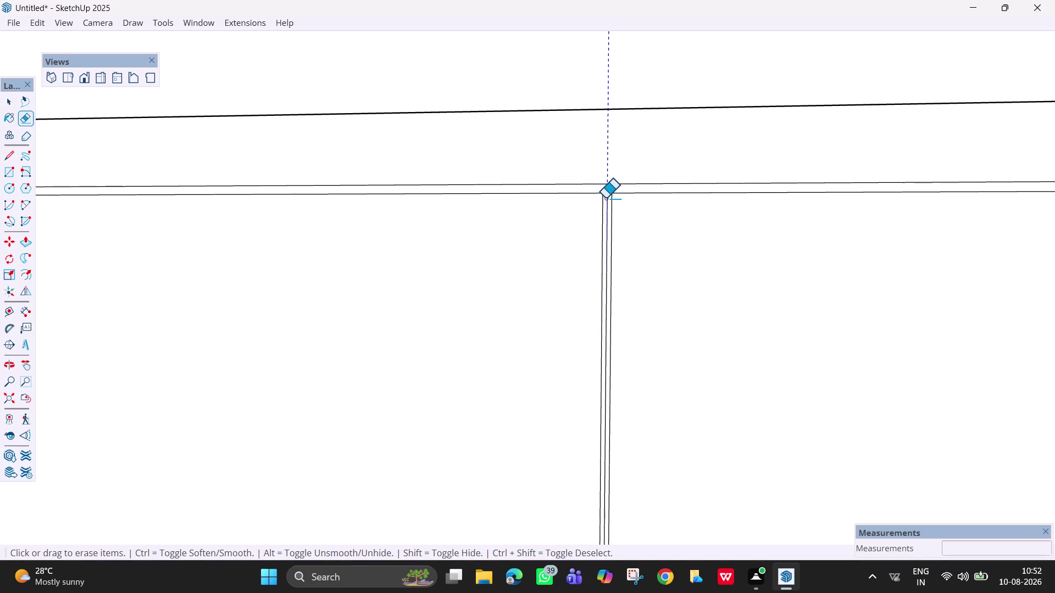
drag(606, 197, 605, 199)
key(z)
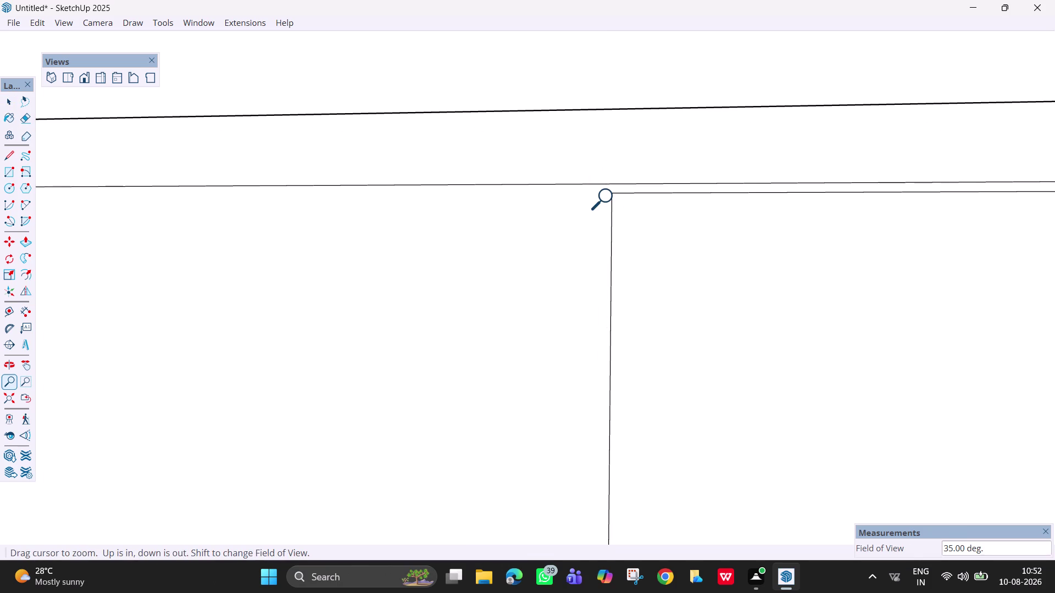
key(ctrl+z)
scroll(up, 3)
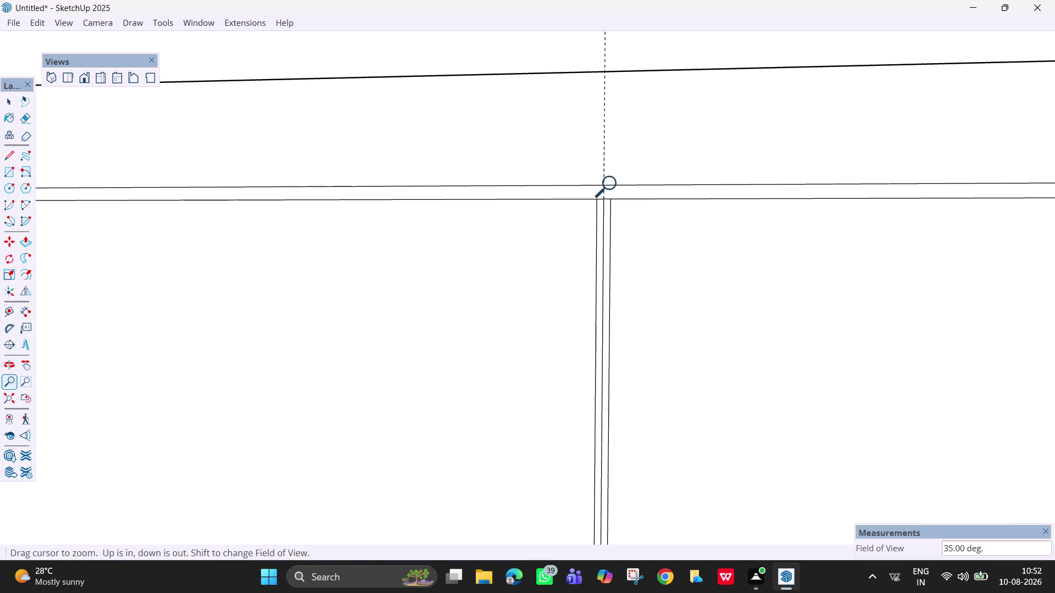
key(e)
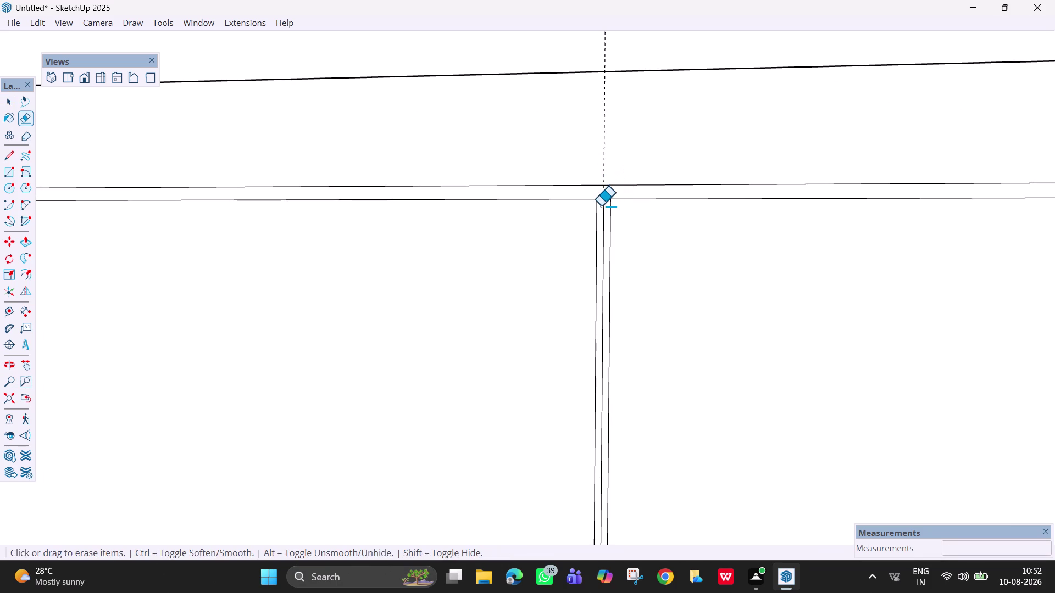
click(604, 202)
click(604, 197)
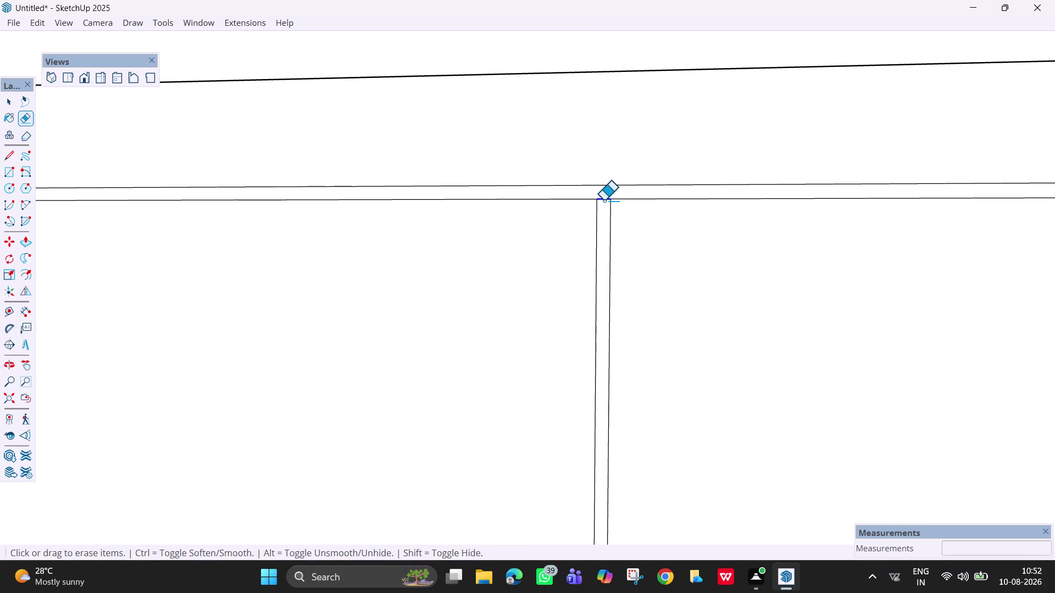
scroll(down, 3)
scroll(down, 3)
scroll(down, 3)
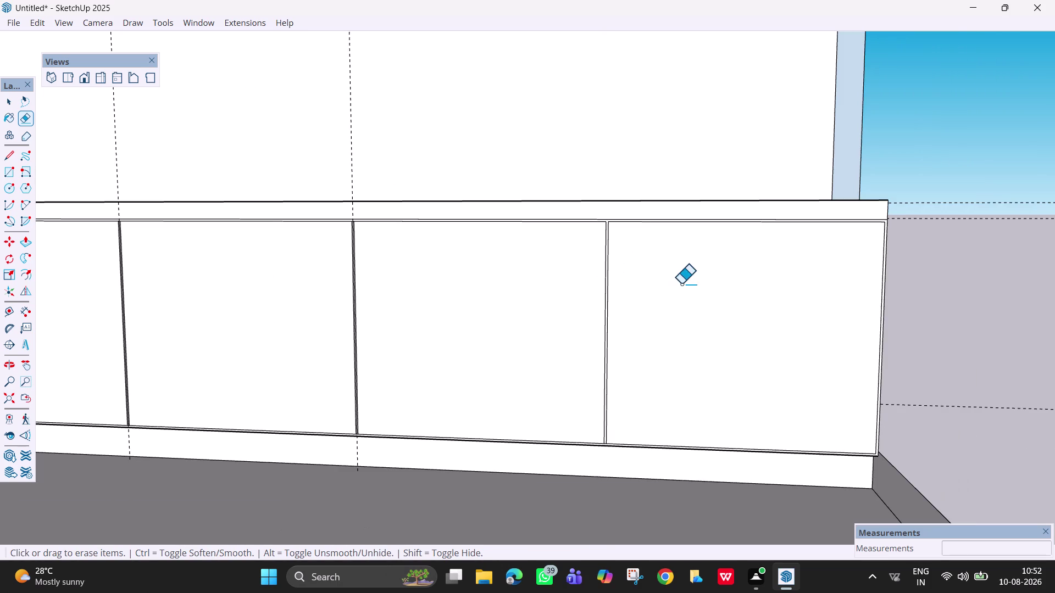
scroll(up, 3)
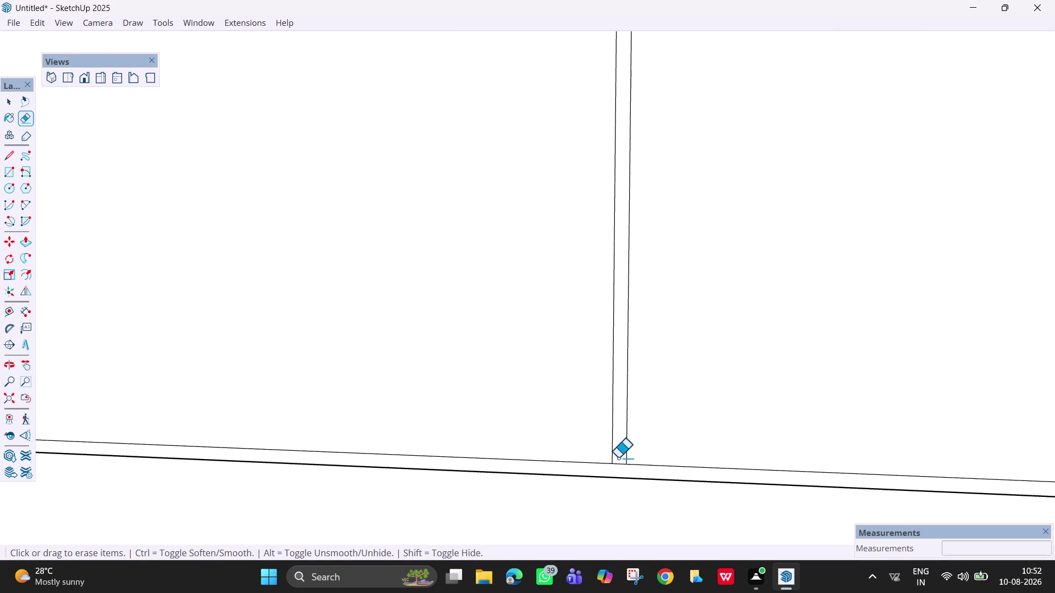
Move along the bottom rail and erase the stray edge at the next panel seam.
drag(617, 457, 617, 468)
scroll(down, 3)
key(h)
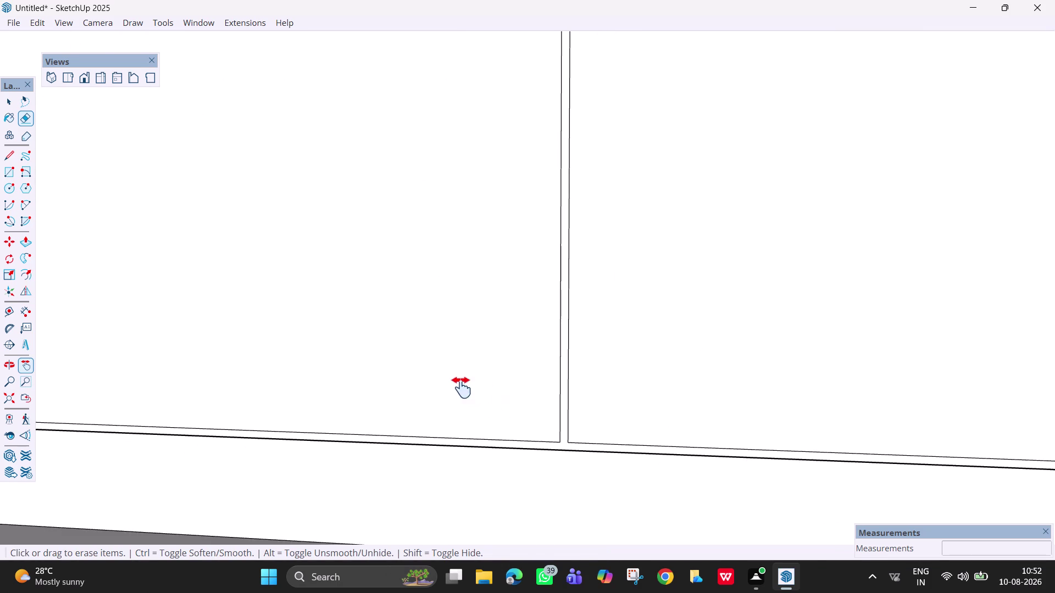
drag(462, 388, 951, 387)
drag(154, 380, 418, 424)
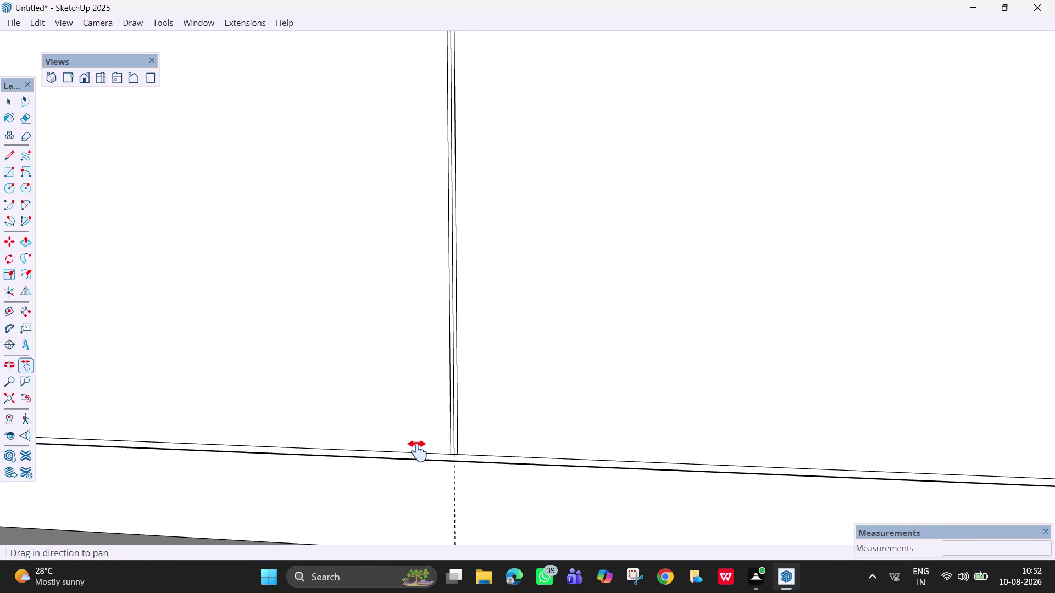
scroll(up, 3)
key(e)
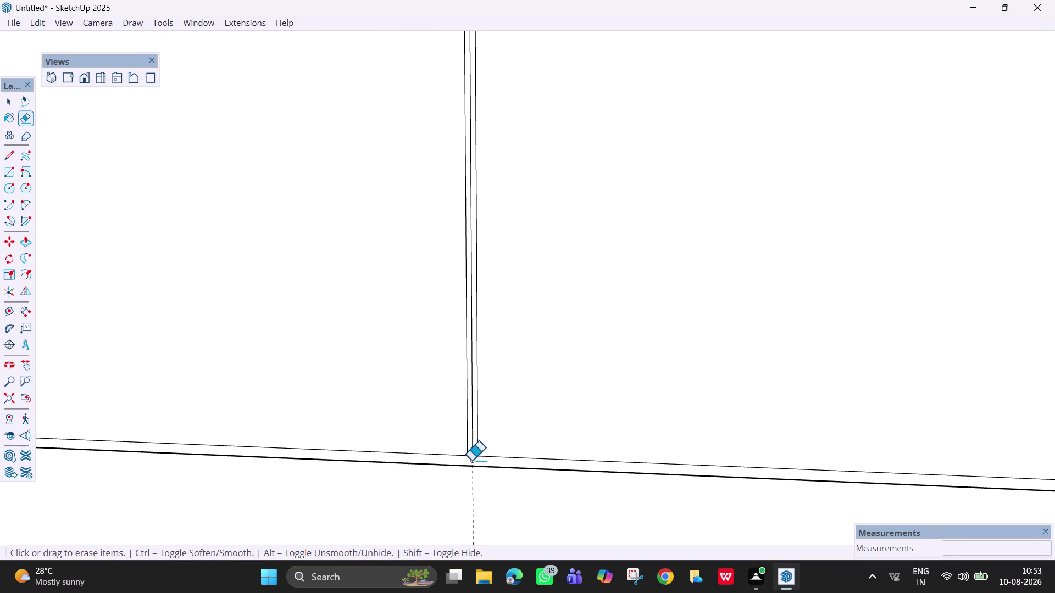
click(472, 455)
Erase the leftover short edges around the following seam's bottom corner.
scroll(down, 3)
key(h)
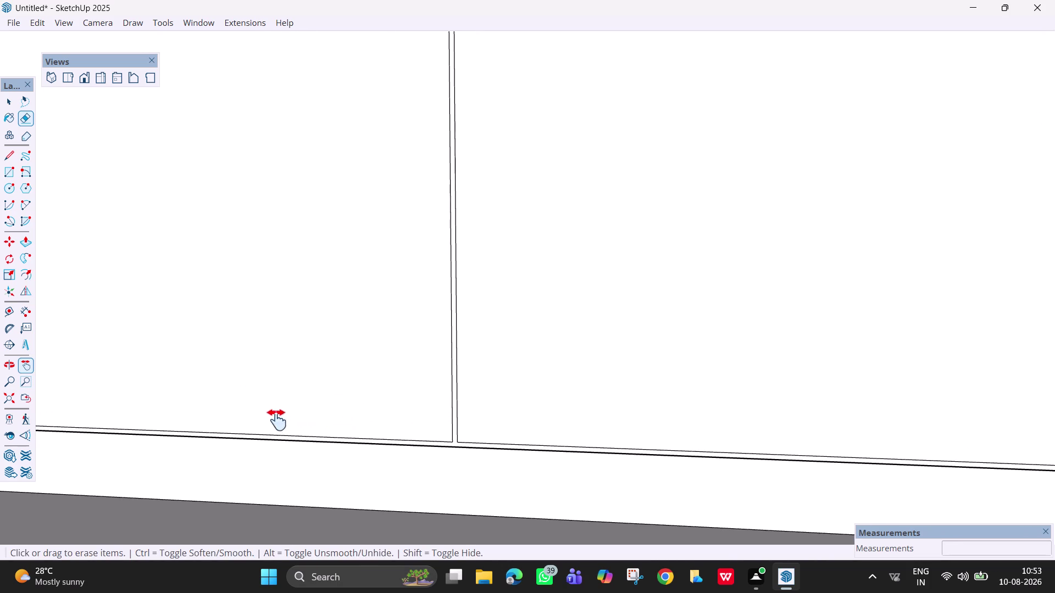
drag(277, 420, 1050, 415)
scroll(up, 3)
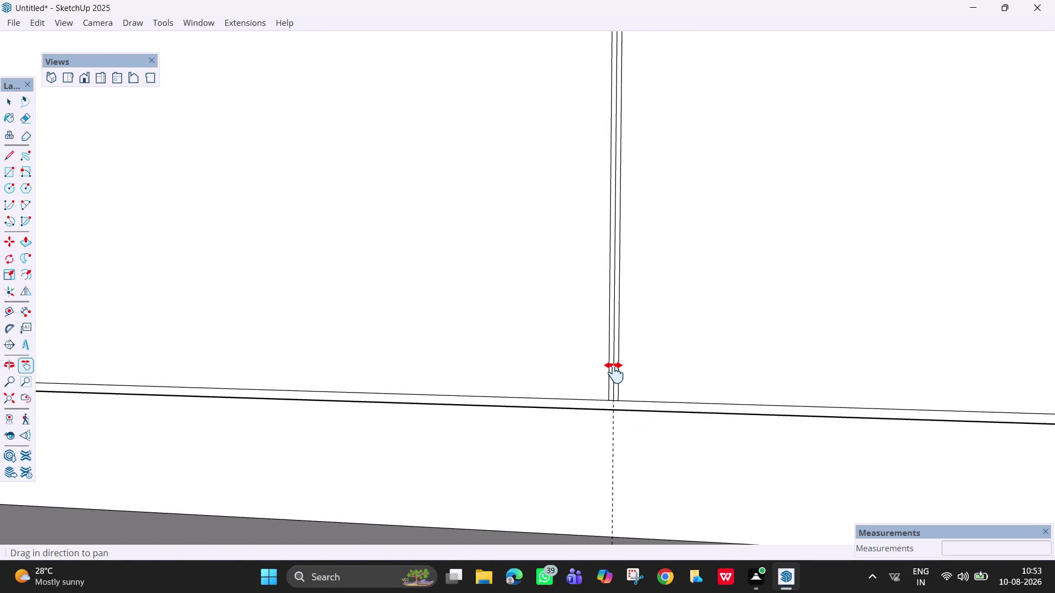
key(e)
scroll(up, 3)
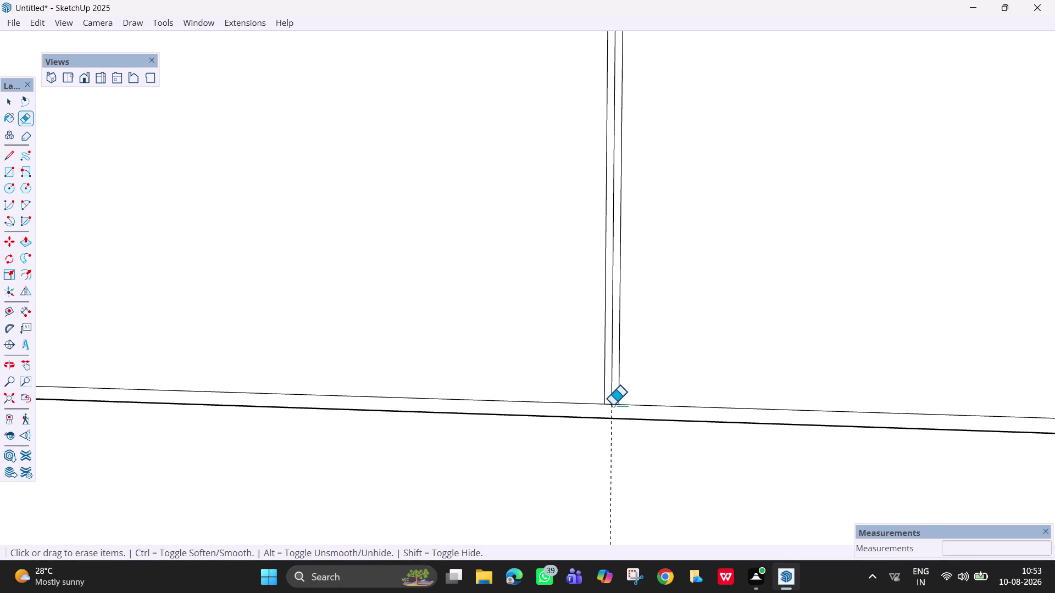
click(613, 405)
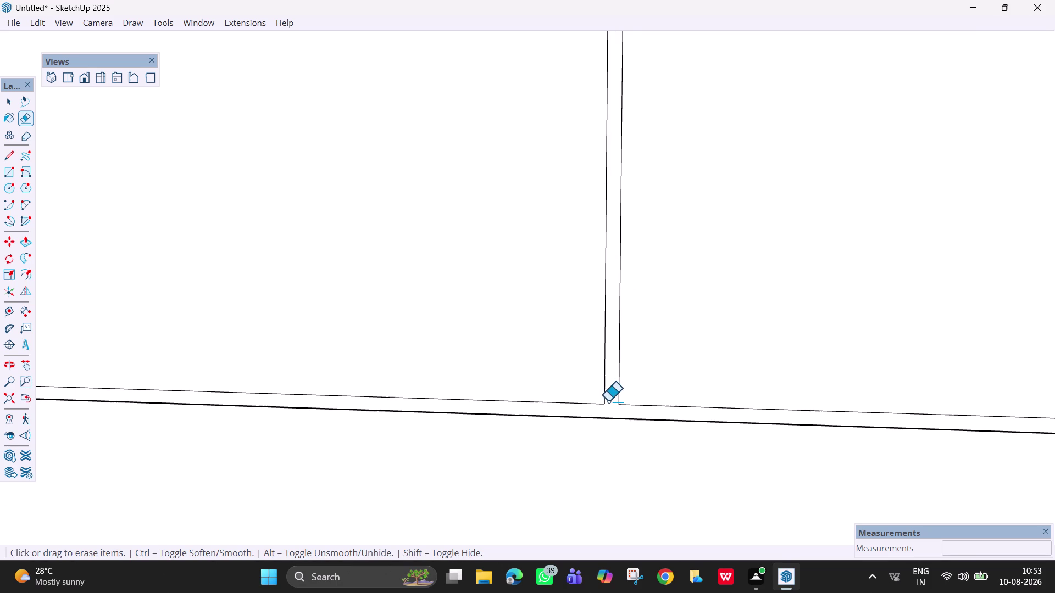
click(607, 401)
drag(607, 401, 607, 405)
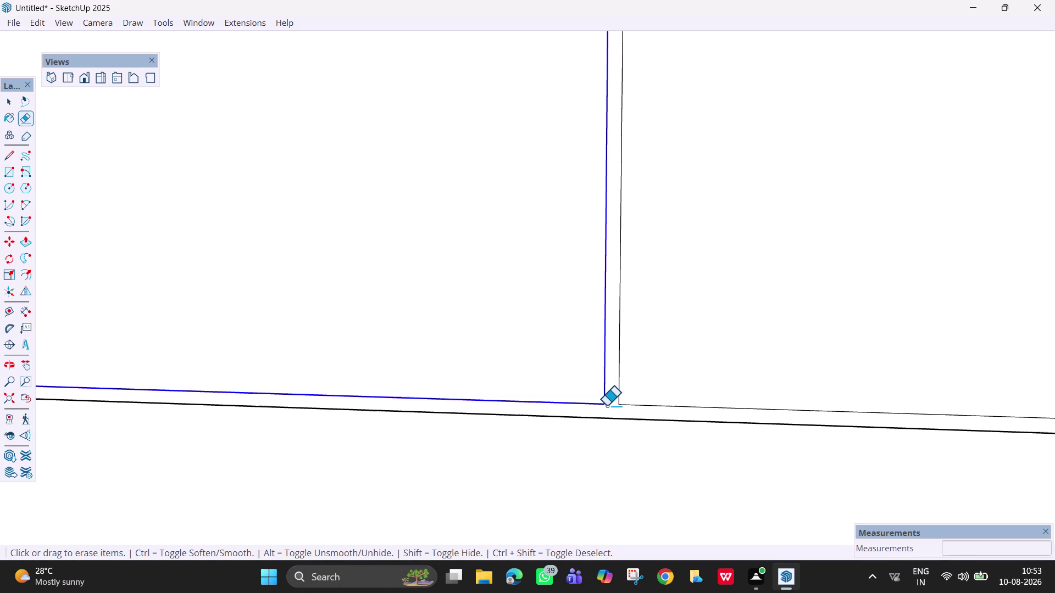
drag(607, 406, 610, 393)
key(Escape)
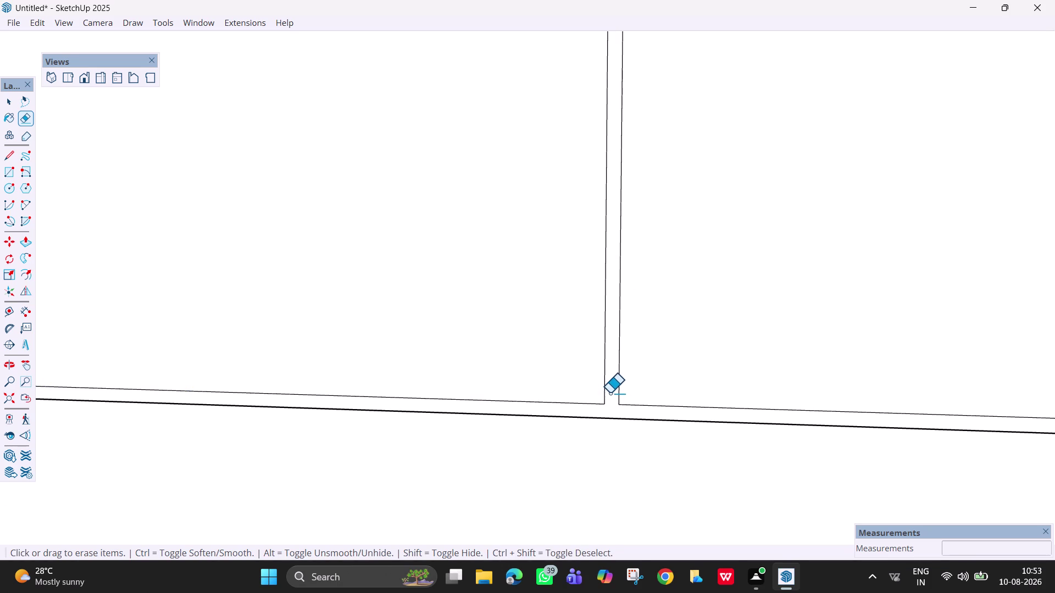
drag(610, 393, 608, 394)
key(Escape)
scroll(down, 3)
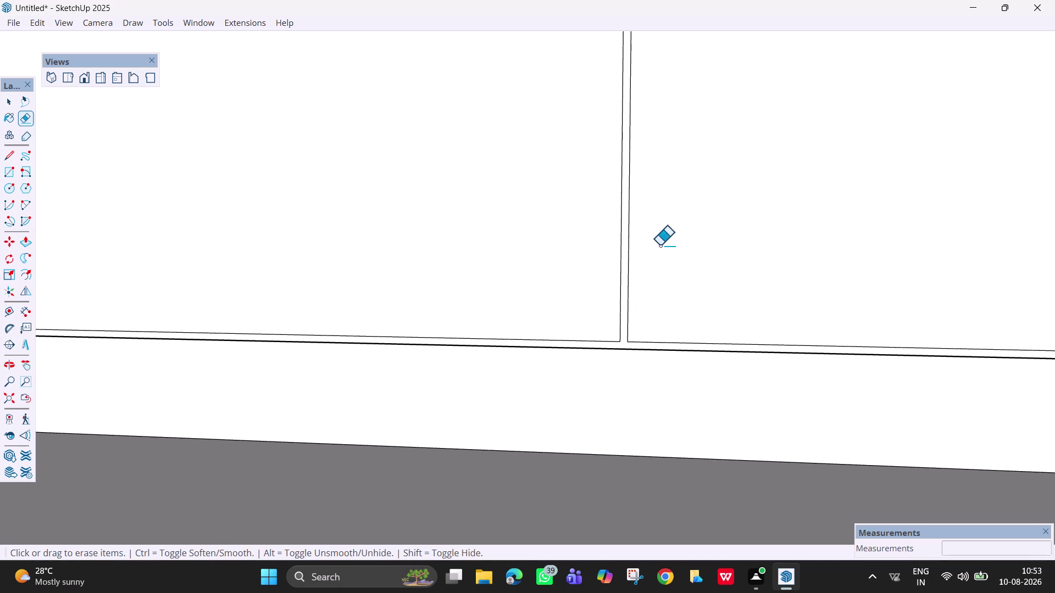
Erase the stray edges crossing the seams along the top rail.
key(h)
drag(665, 162, 635, 413)
scroll(down, 3)
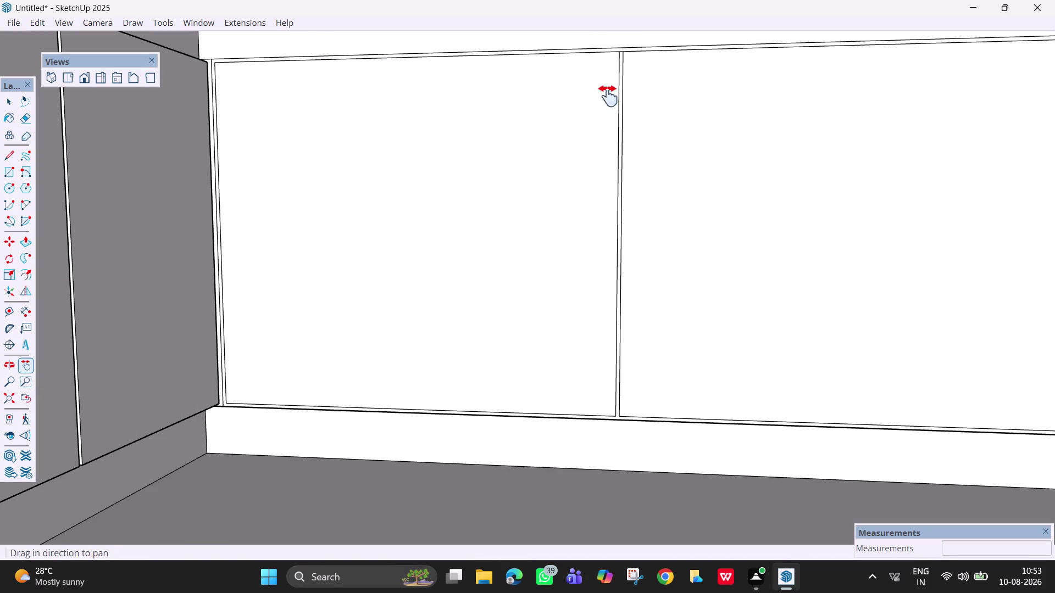
scroll(up, 3)
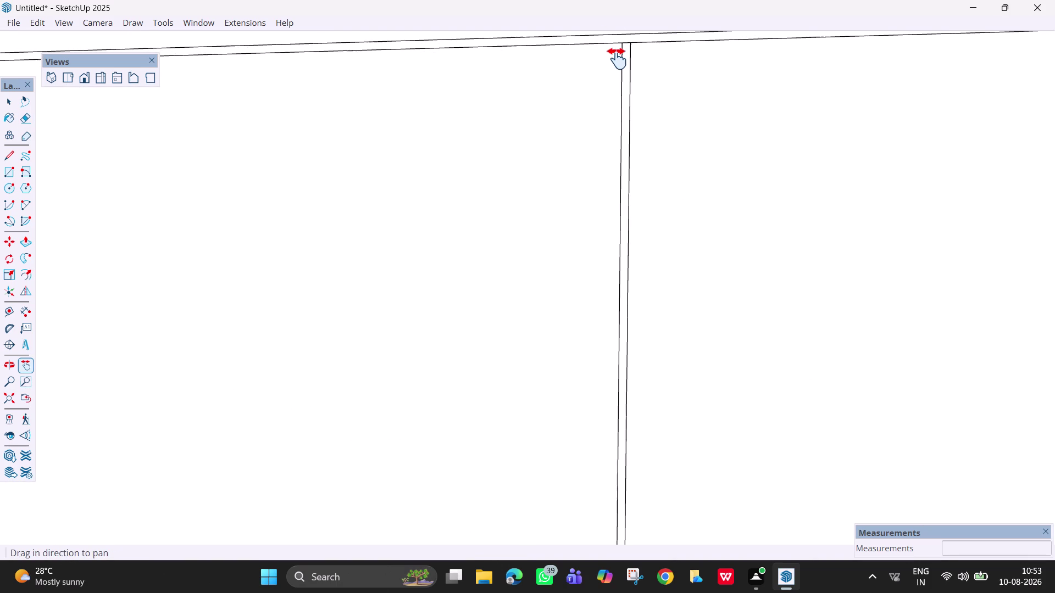
scroll(down, 3)
middle_drag(659, 109, 663, 133)
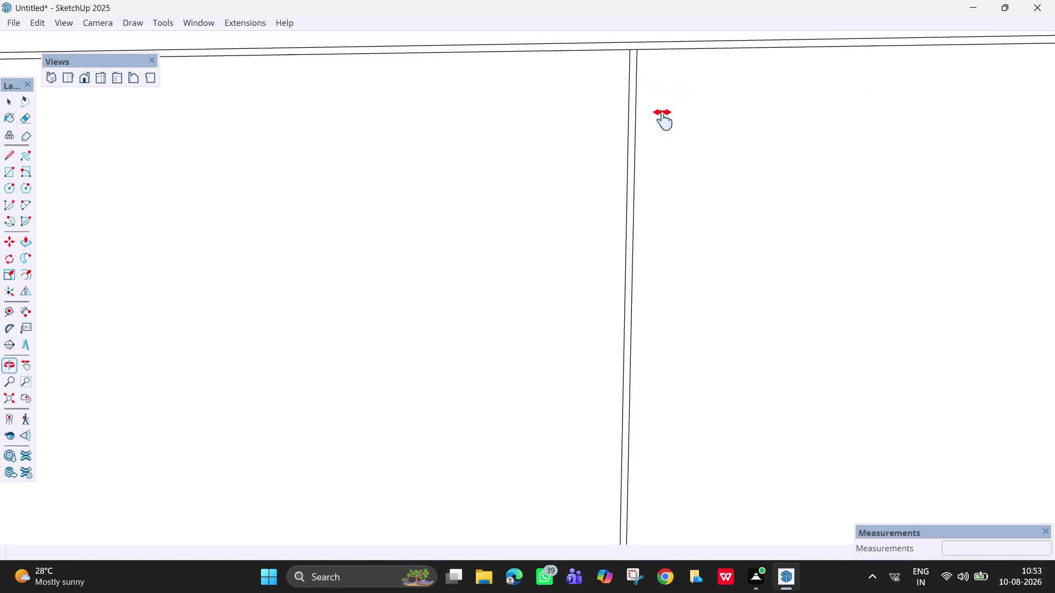
key(e)
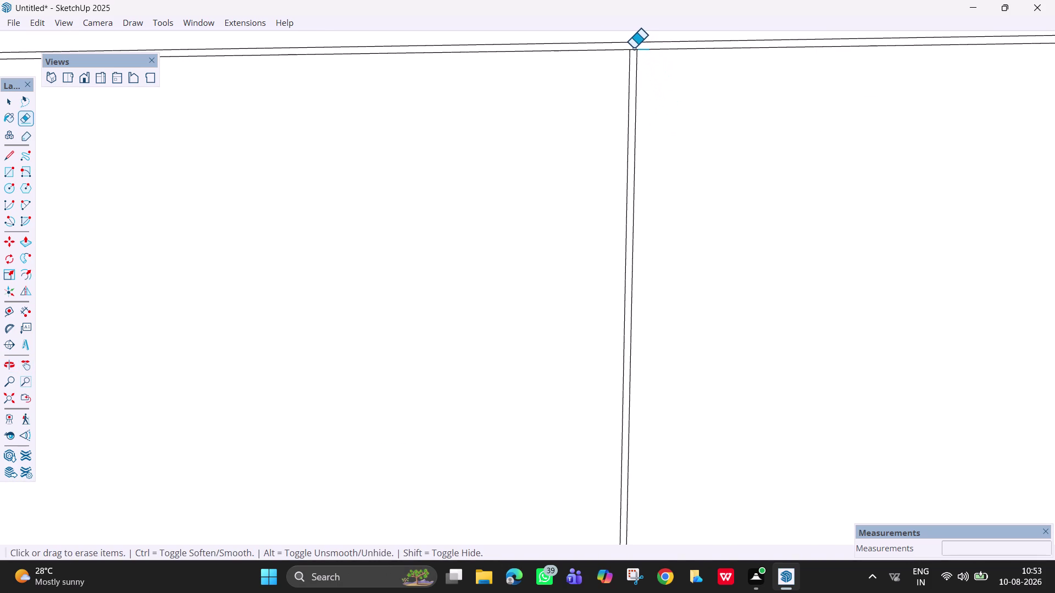
click(634, 48)
key(h)
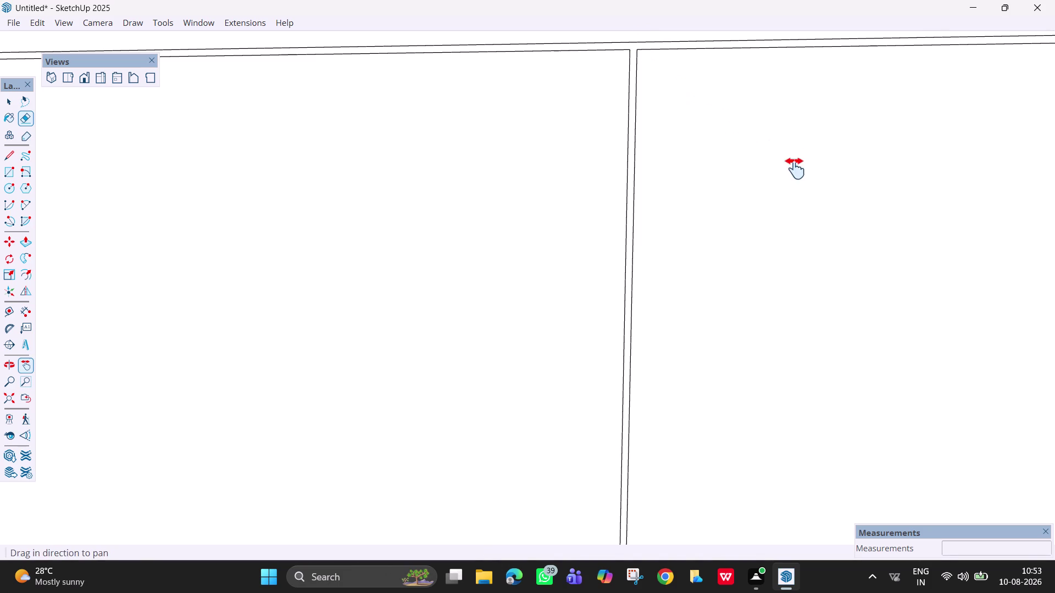
drag(777, 169, 110, 239)
drag(663, 242, 363, 294)
scroll(up, 3)
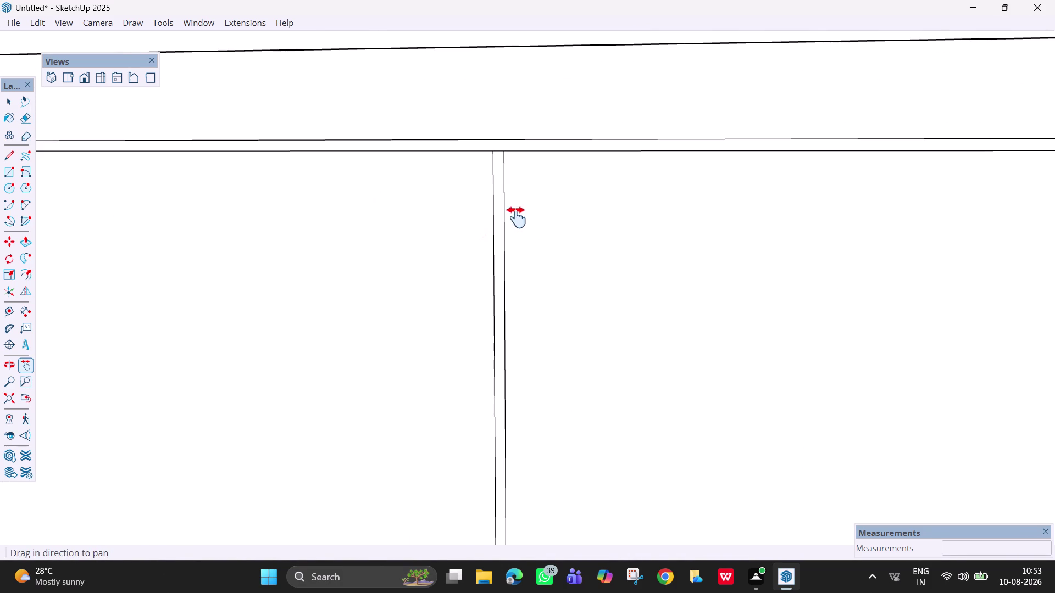
key(e)
click(499, 152)
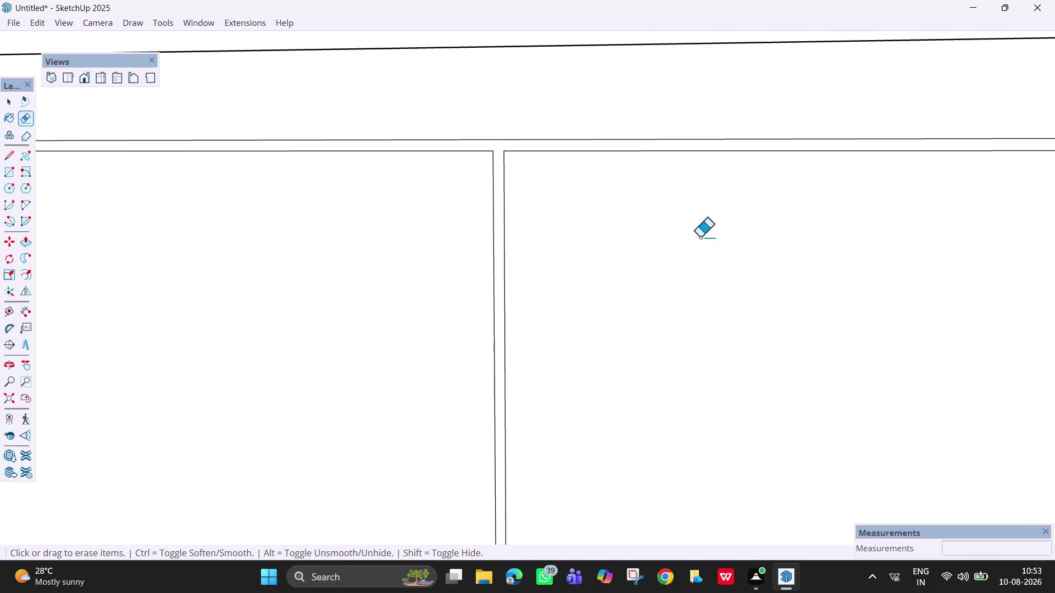
Pan along the top rail and counter top back to the cabinet shutters.
key(h)
drag(844, 273, 225, 352)
drag(828, 289, 336, 370)
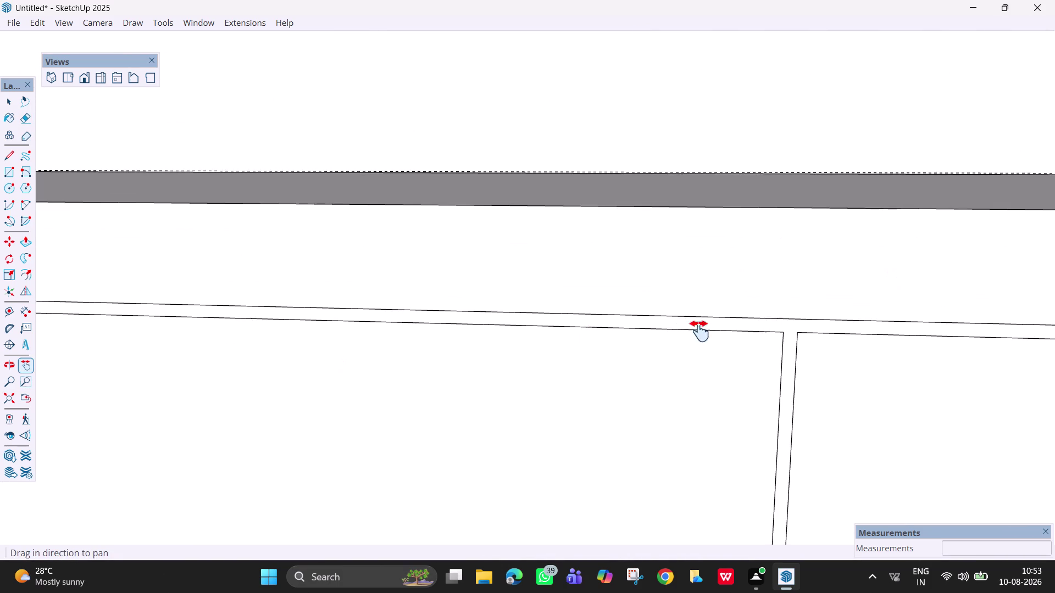
drag(811, 338, 446, 352)
drag(275, 350, 93, 327)
drag(664, 314, 167, 315)
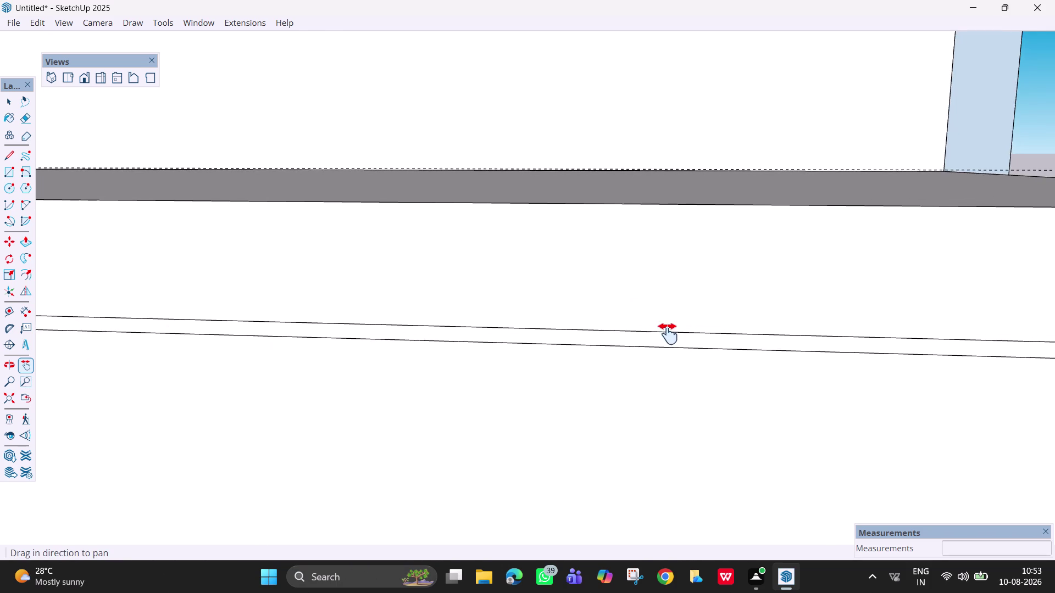
drag(660, 335, 348, 321)
scroll(down, 3)
scroll(down, 3)
scroll(down, 3)
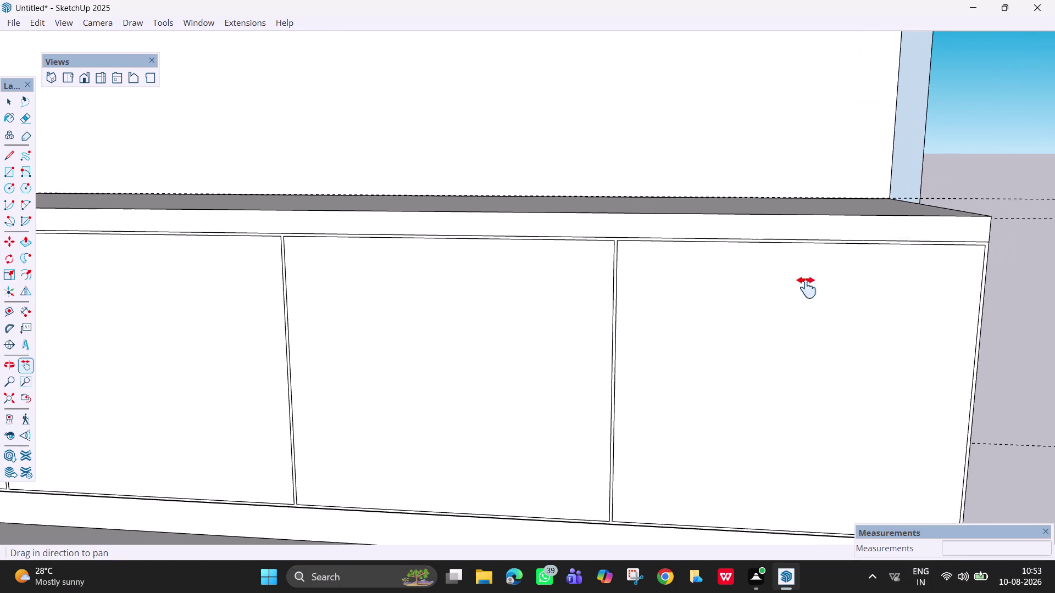
scroll(down, 3)
scroll(down, 3)
scroll(down, 3)
middle_drag(665, 343, 607, 296)
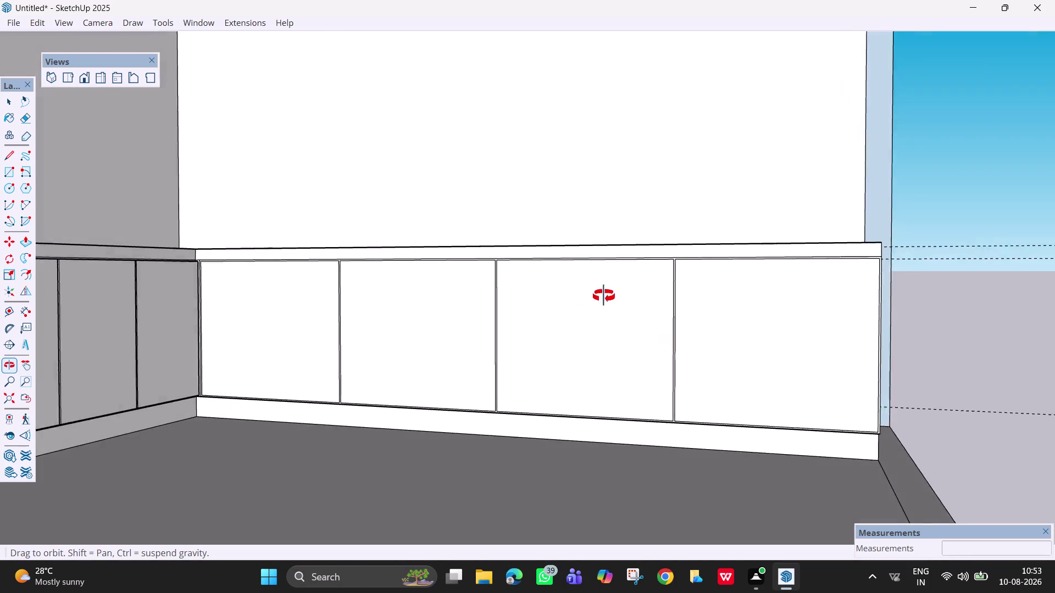
middle_drag(606, 296, 440, 309)
middle_drag(404, 304, 405, 304)
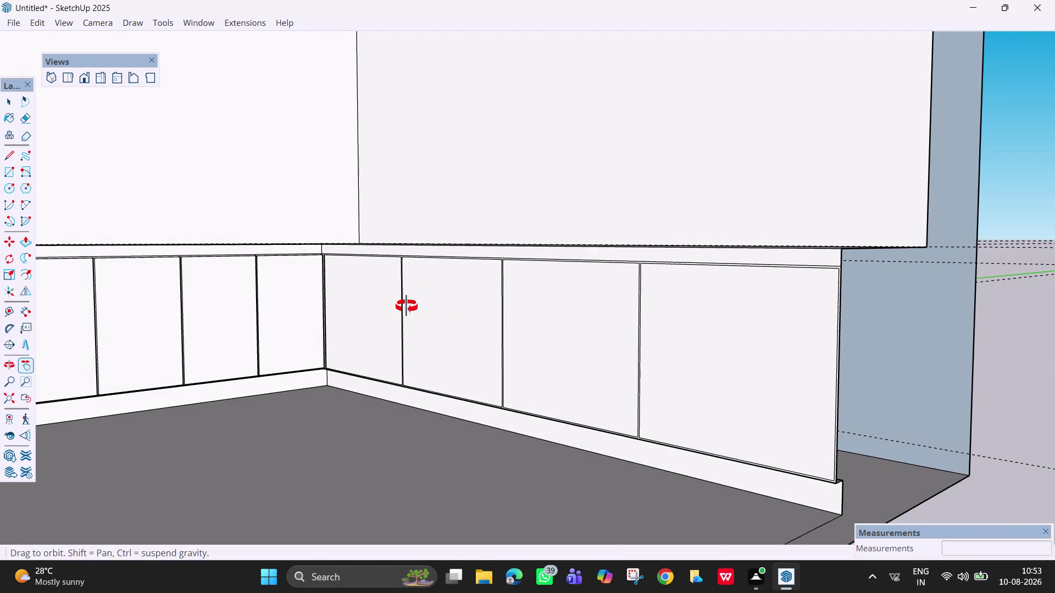
middle_drag(406, 305, 647, 446)
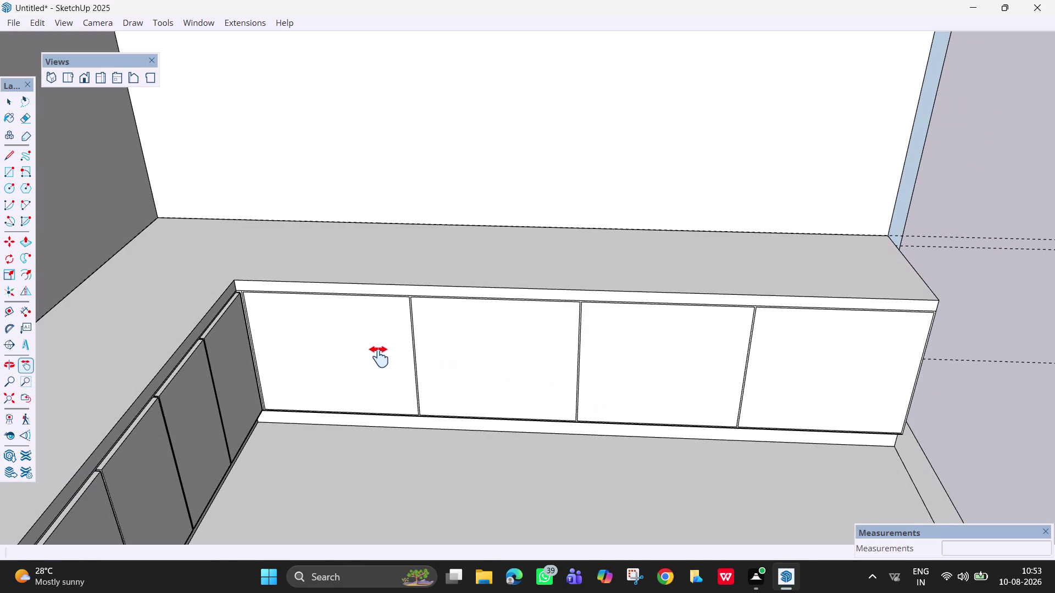
key(space)
key(p)
click(364, 353)
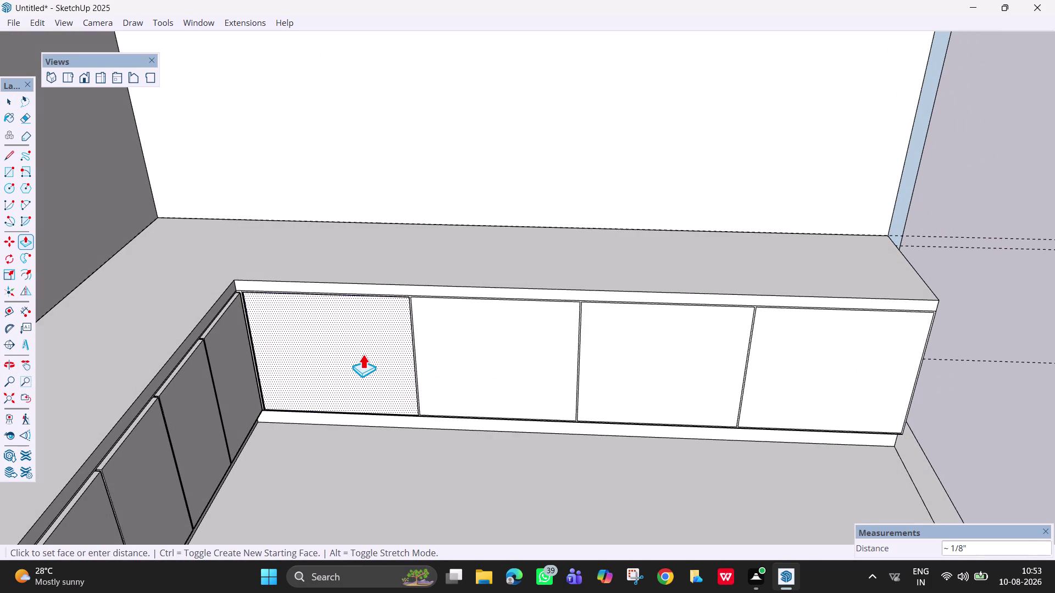
text(18)
text(m)
text(m)
key(Return)
scroll(up, 3)
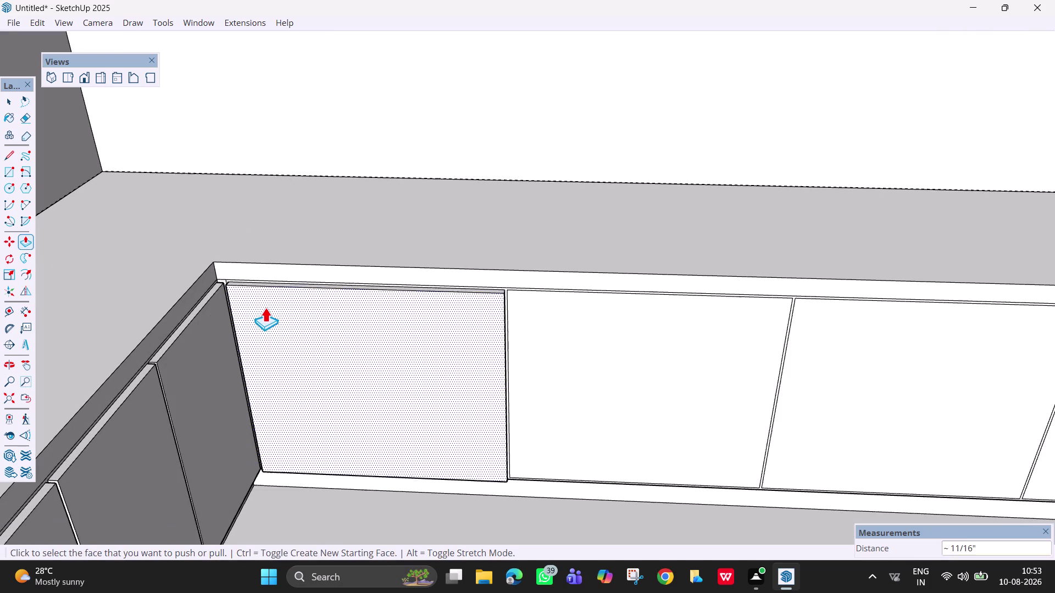
scroll(up, 3)
middle_drag(272, 311, 357, 421)
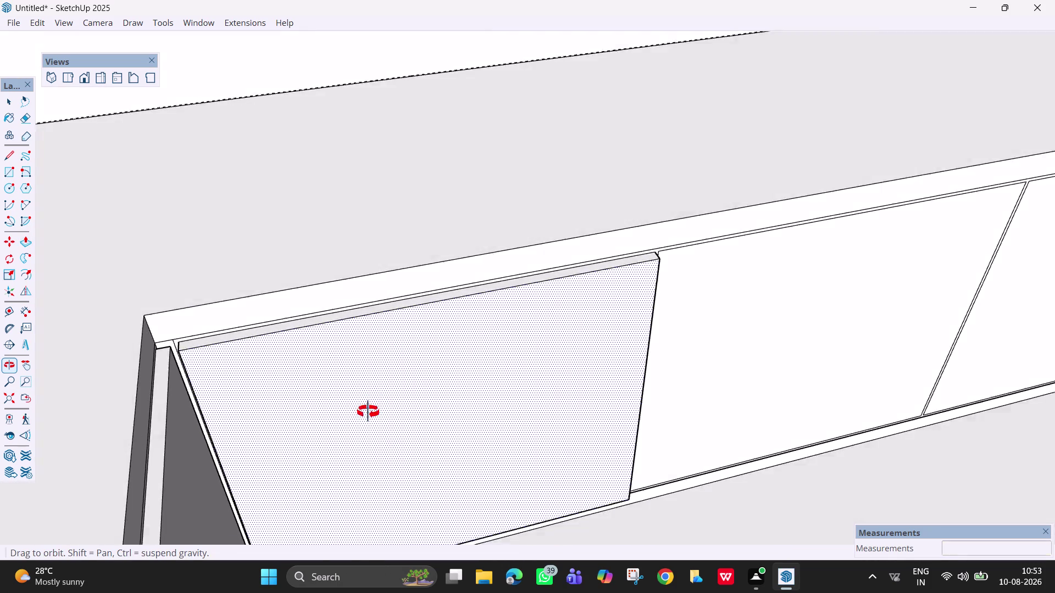
middle_drag(357, 422, 324, 534)
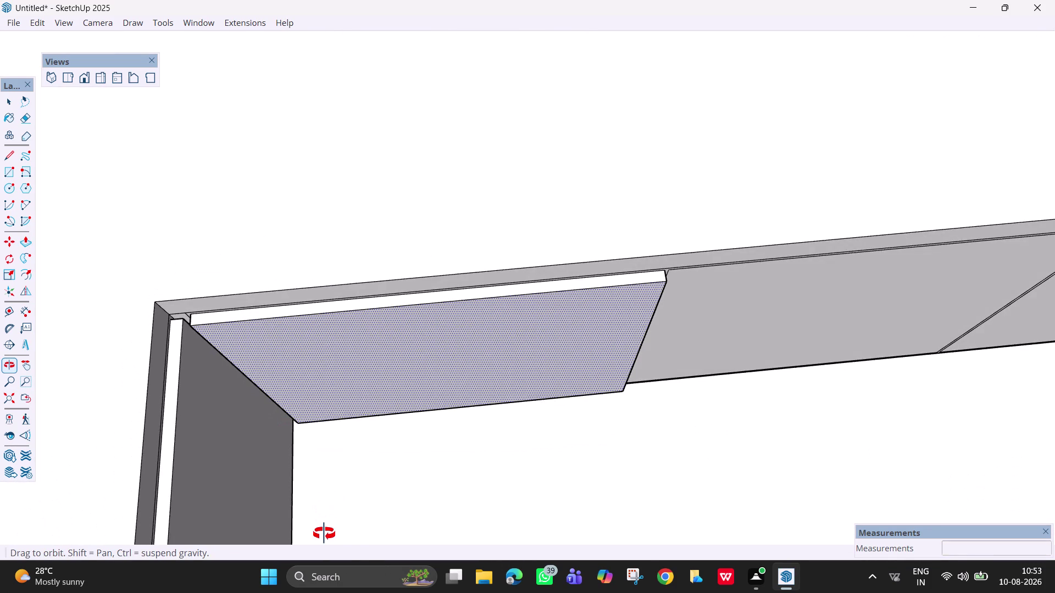
middle_drag(324, 534, 315, 244)
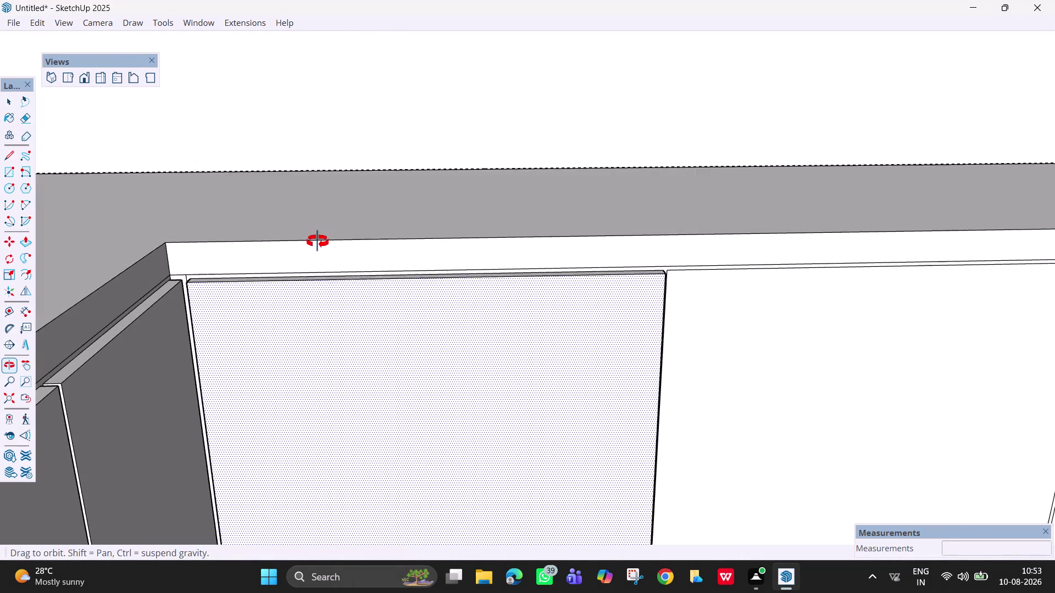
middle_drag(314, 244, 304, 508)
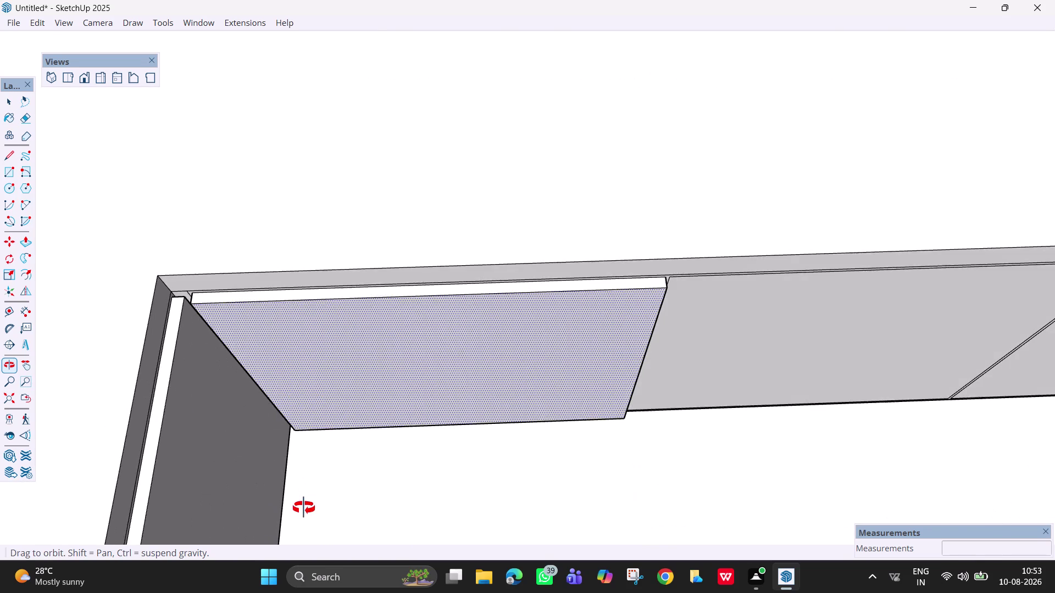
middle_drag(304, 508, 283, 499)
middle_drag(285, 499, 267, 499)
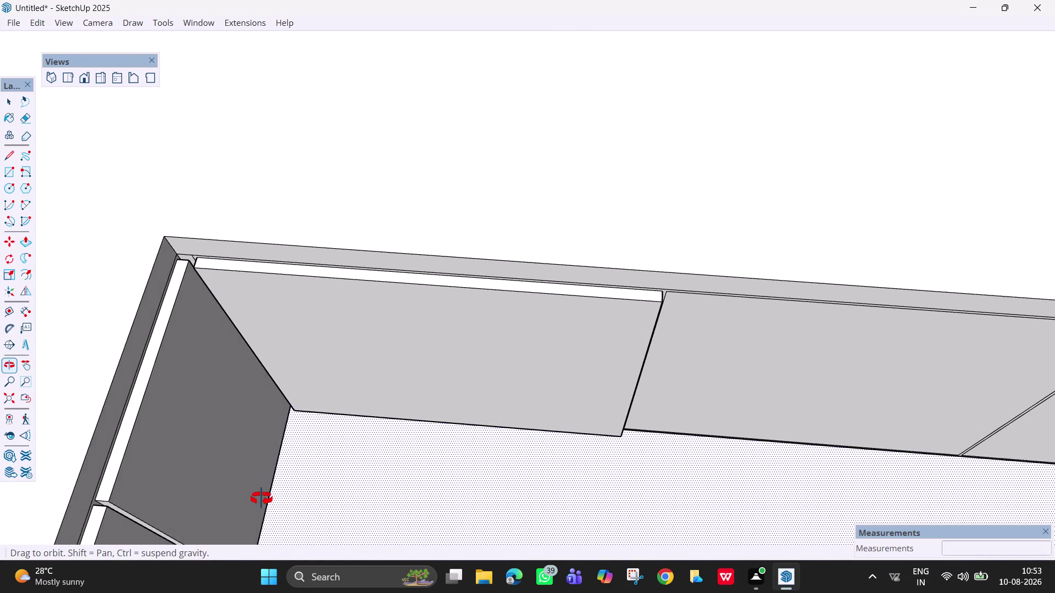
middle_drag(267, 499, 259, 499)
double_click(733, 362)
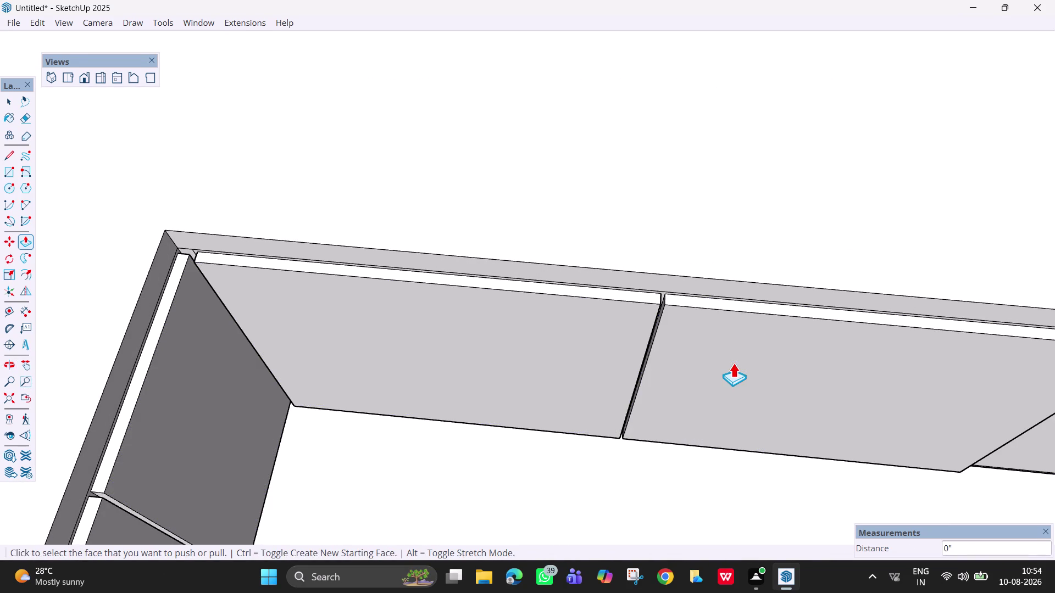
scroll(down, 3)
scroll(down, 3)
middle_drag(828, 464, 792, 348)
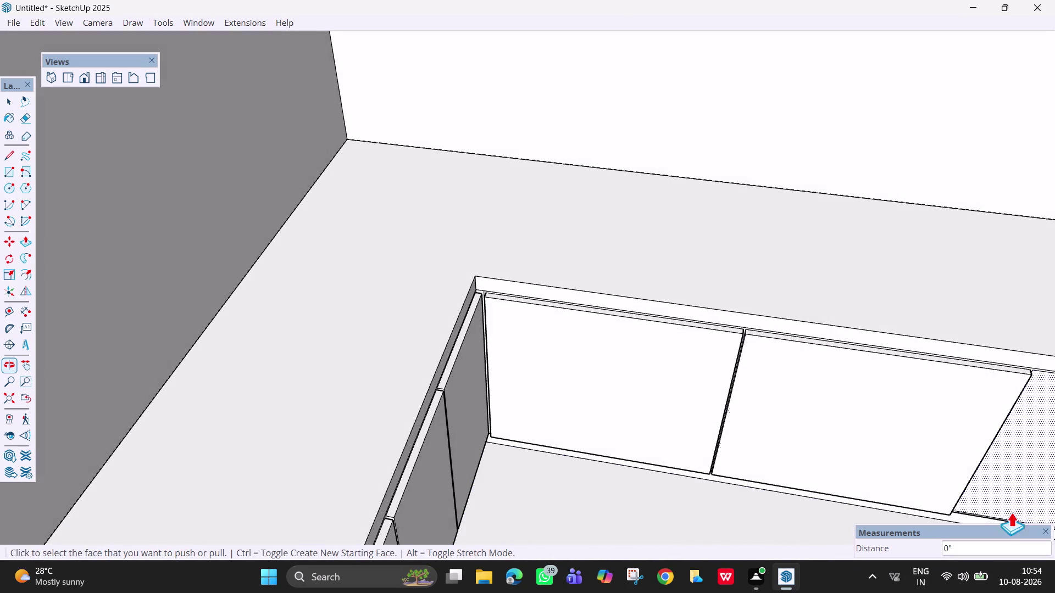
double_click(1024, 475)
key(h)
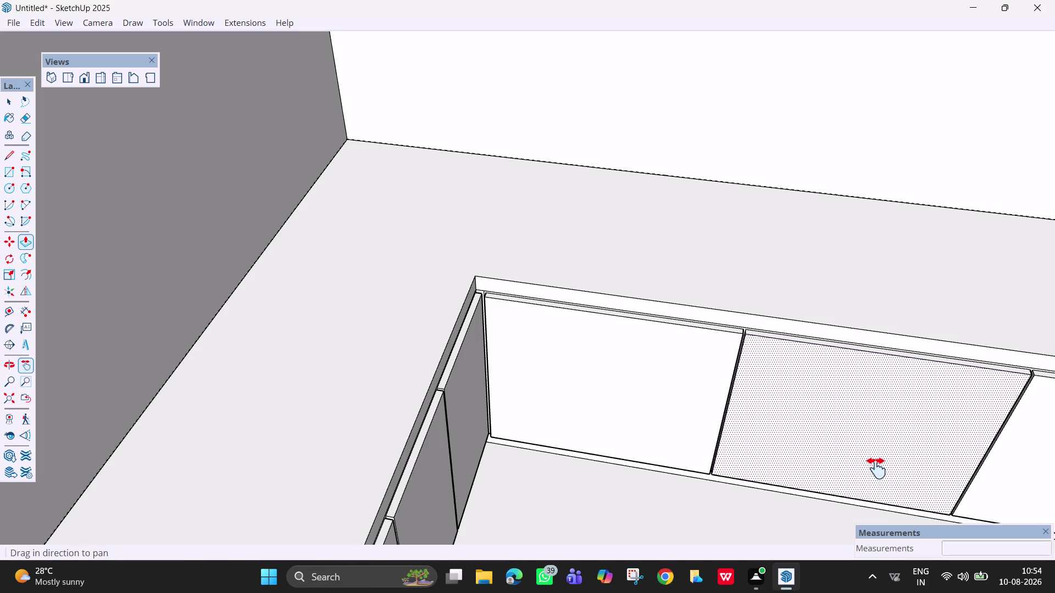
drag(876, 468, 401, 262)
key(space)
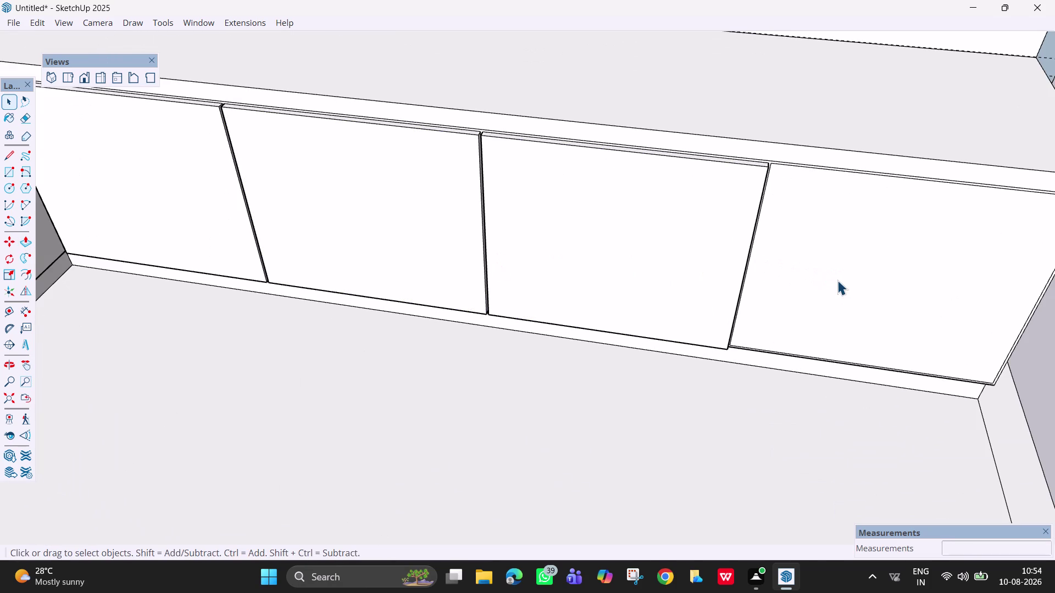
key(p)
double_click(837, 276)
scroll(down, 3)
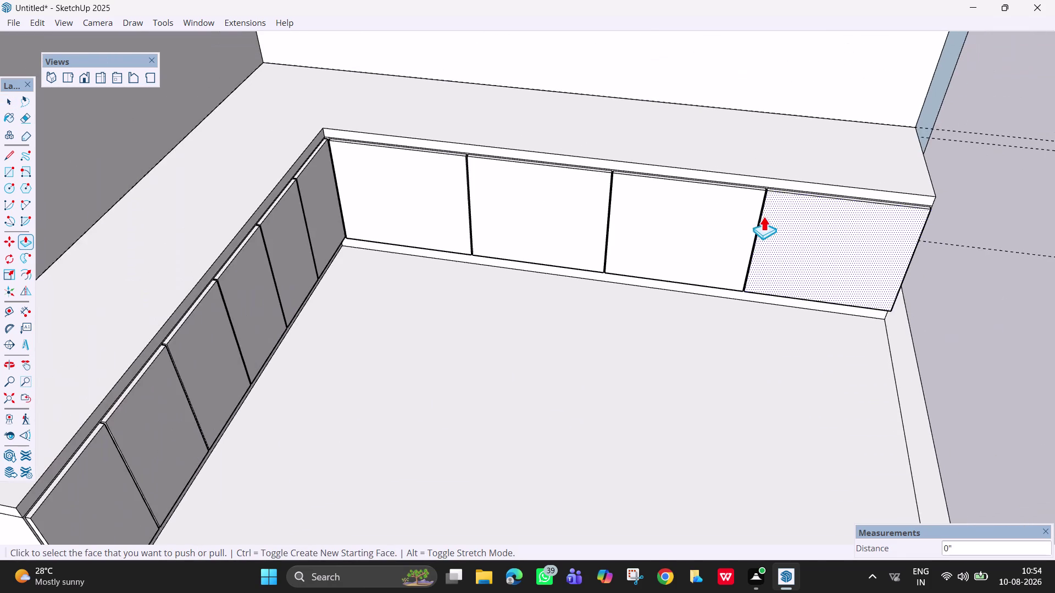
middle_drag(725, 284, 771, 116)
scroll(up, 3)
scroll(up, 3)
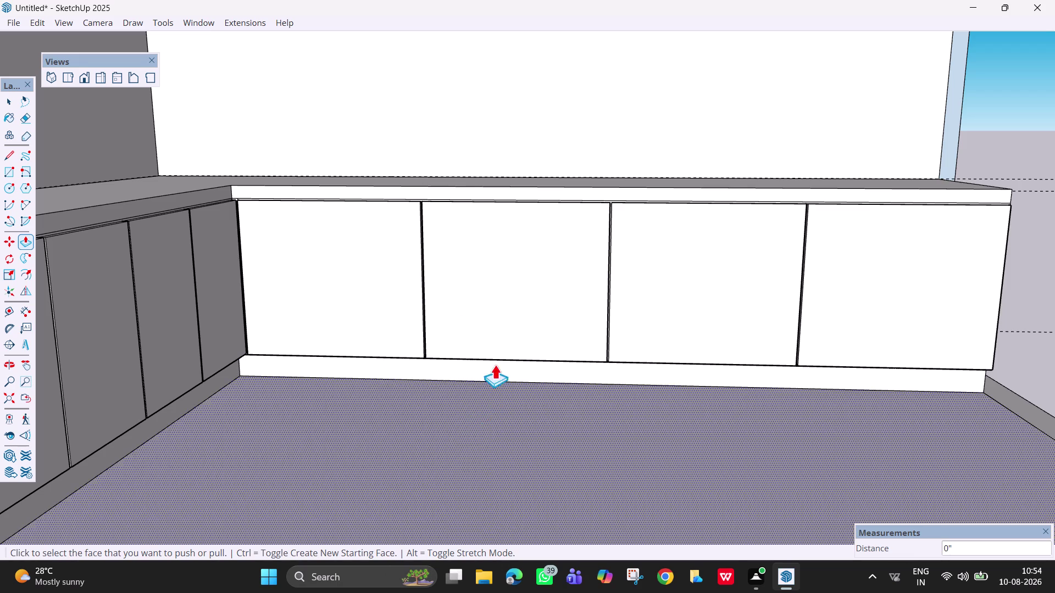
key(space)
middle_drag(377, 260, 374, 276)
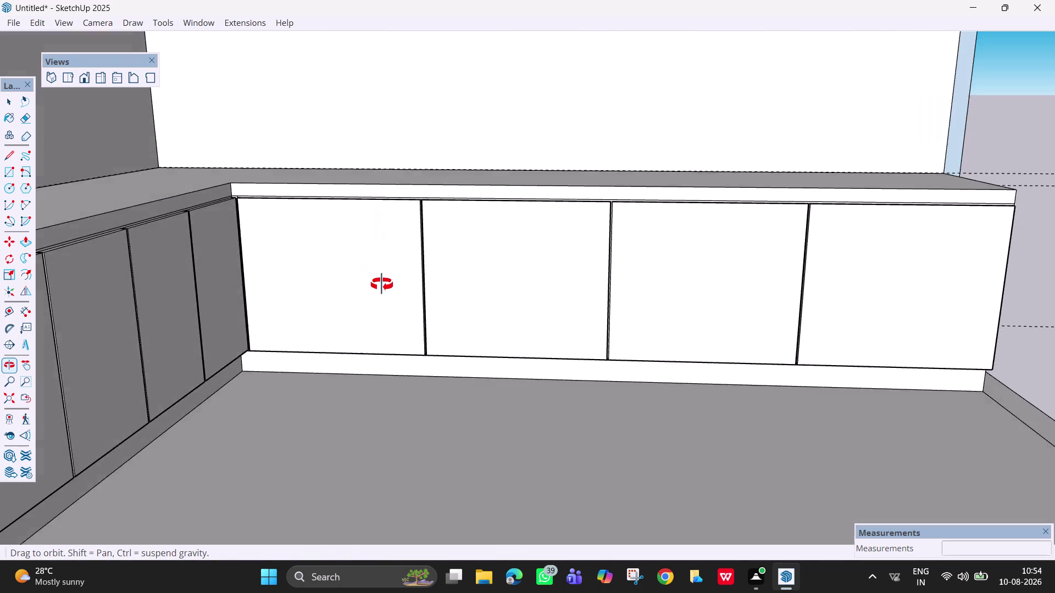
middle_drag(374, 276, 386, 290)
scroll(up, 3)
Draw a vertical line down the middle of the first shutter, top to bottom.
scroll(up, 3)
key(l)
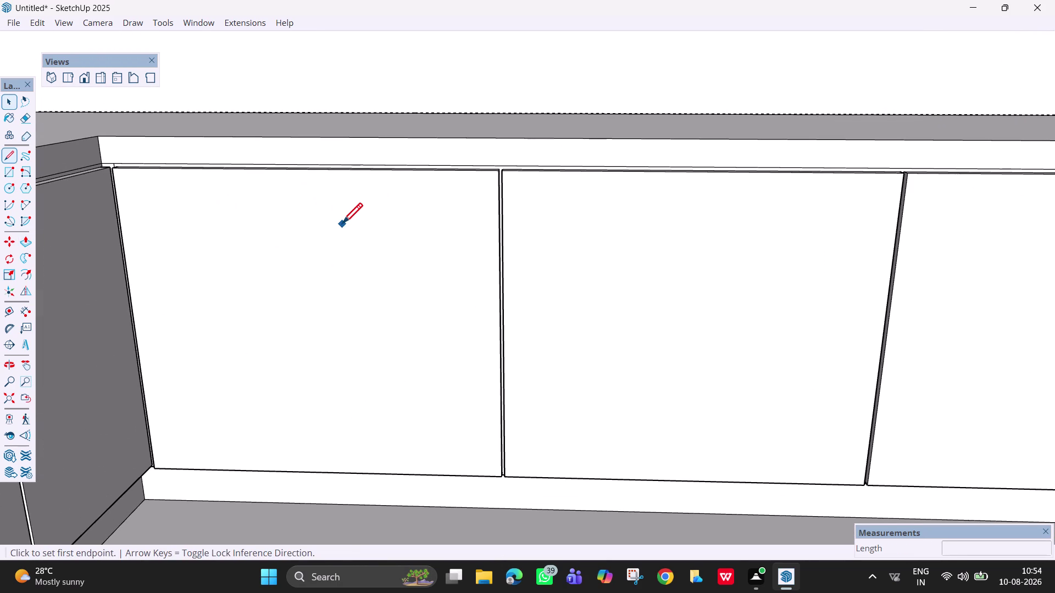
scroll(up, 3)
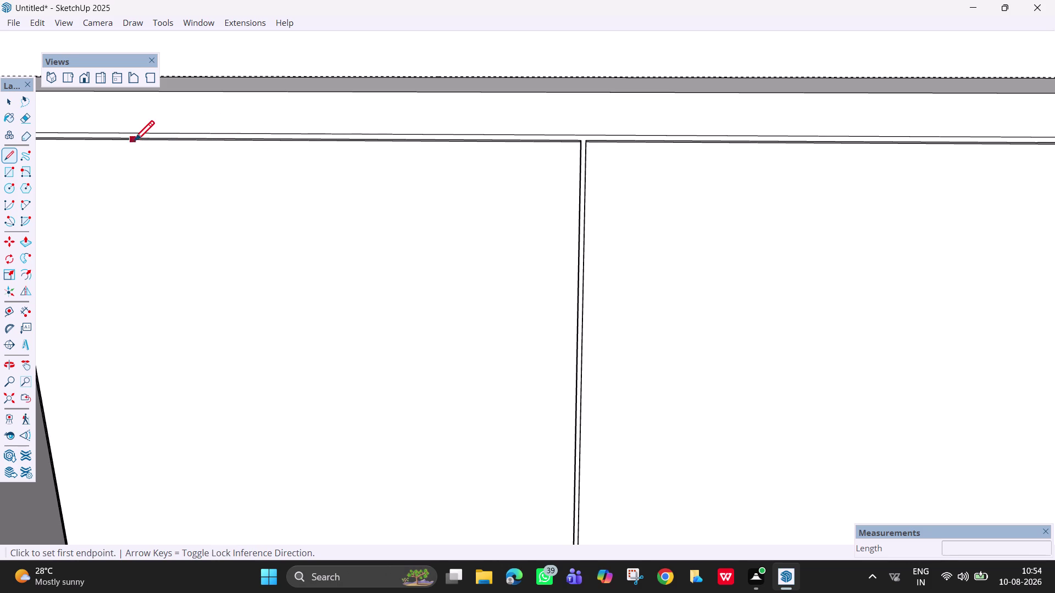
scroll(up, 3)
scroll(up, 3)
scroll(down, 3)
scroll(down, 3)
scroll(down, 3)
middle_drag(321, 218, 322, 219)
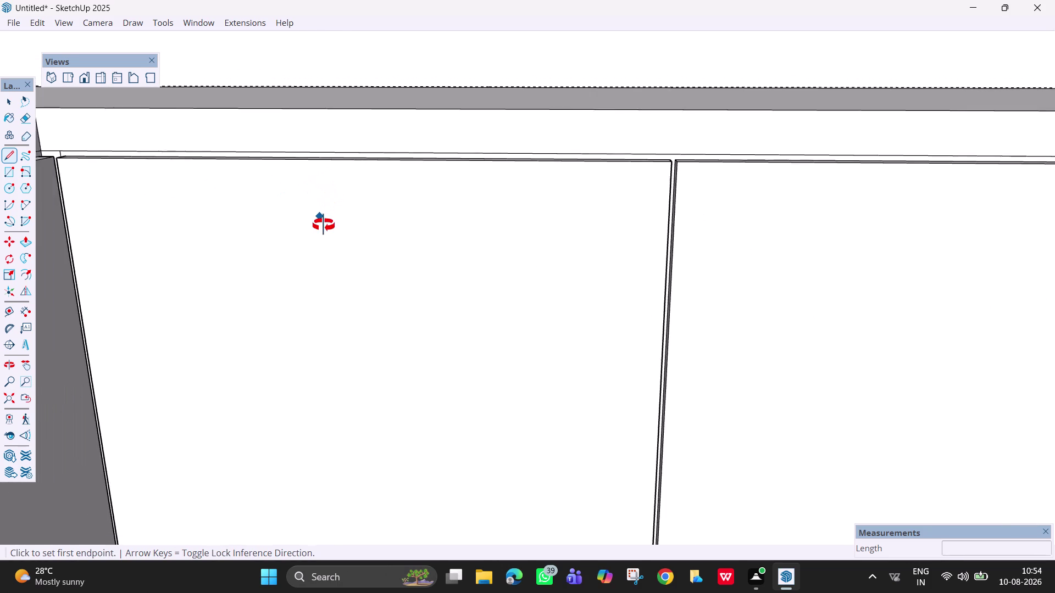
scroll(down, 3)
middle_drag(322, 220, 331, 246)
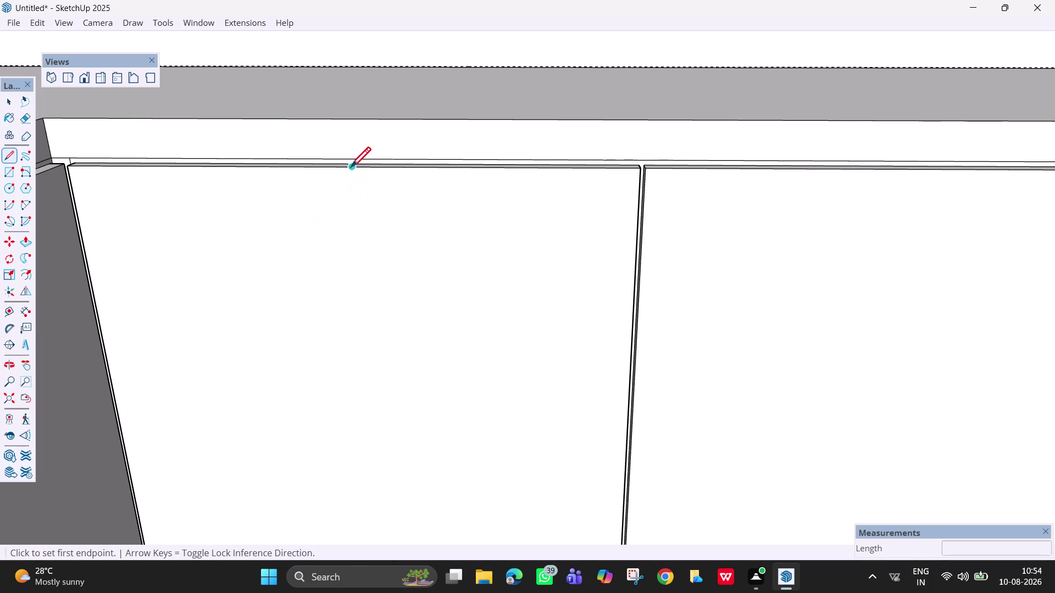
click(352, 170)
scroll(down, 3)
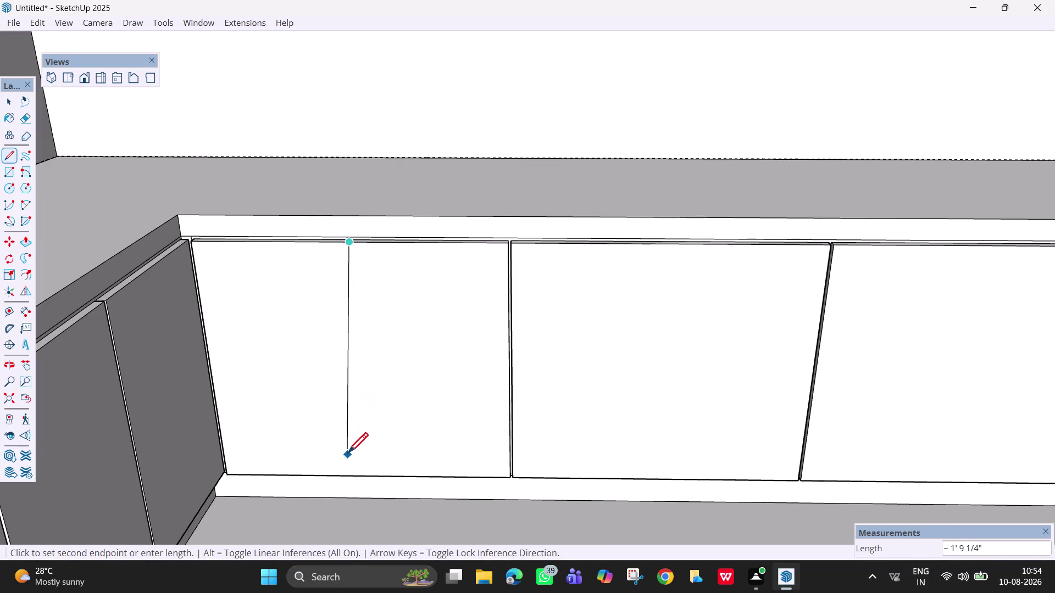
click(368, 480)
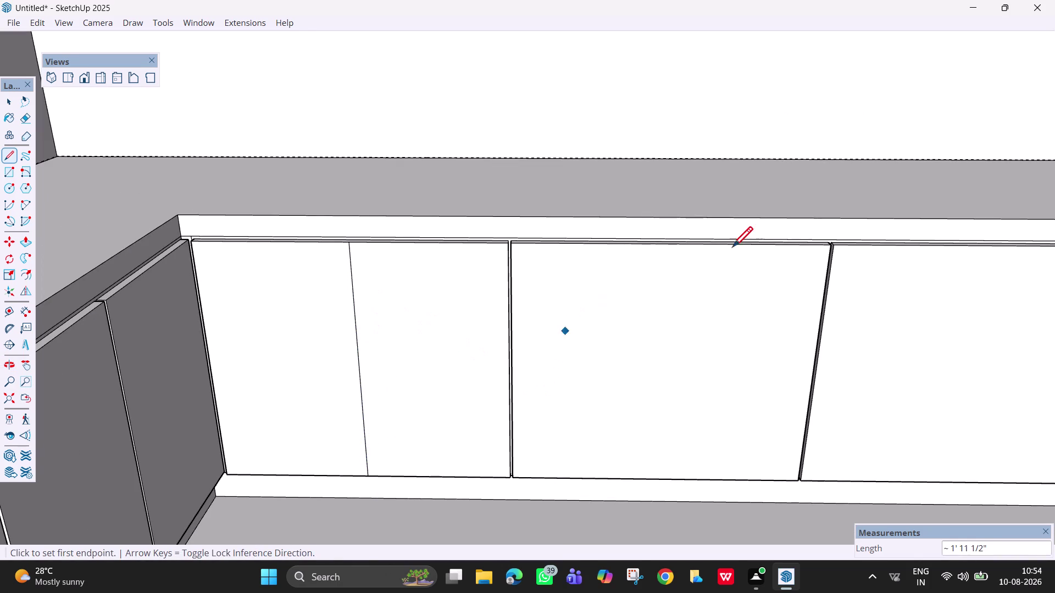
Draw the middle lines on the second and third shutters, then select the first shutter's line.
click(667, 245)
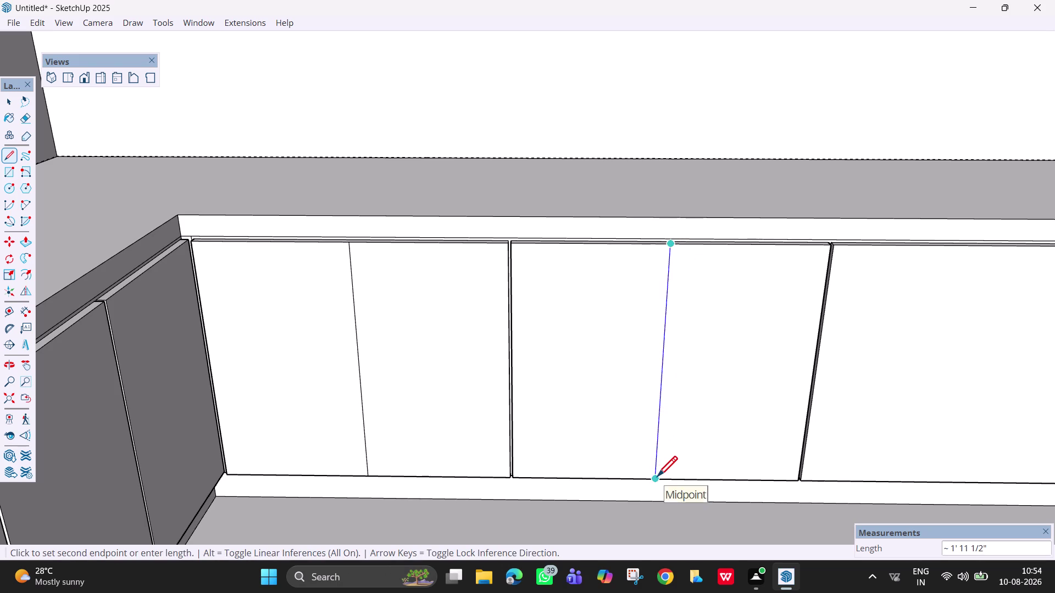
click(657, 479)
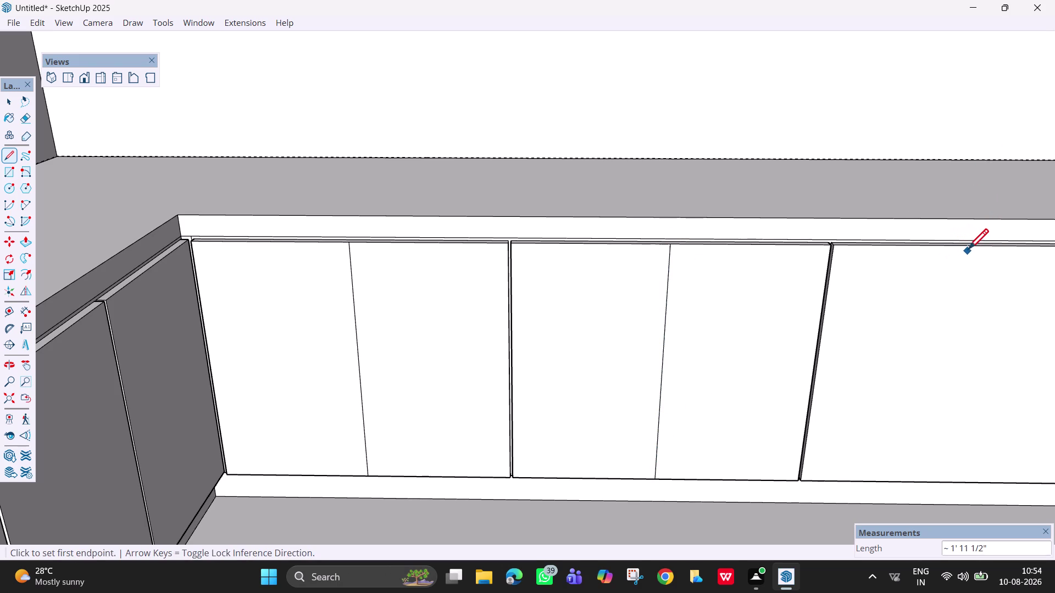
click(999, 249)
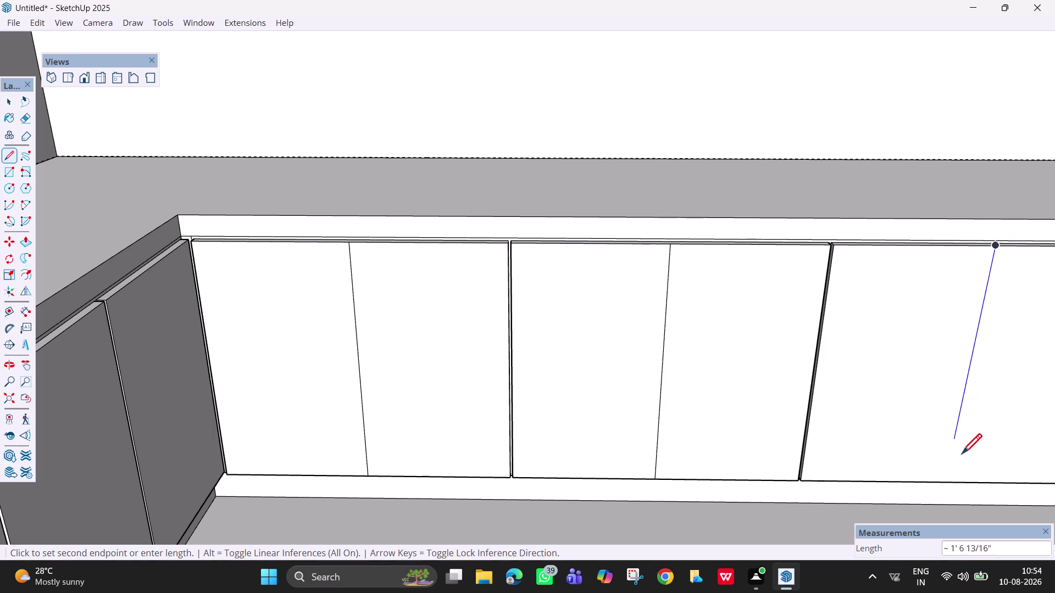
click(944, 482)
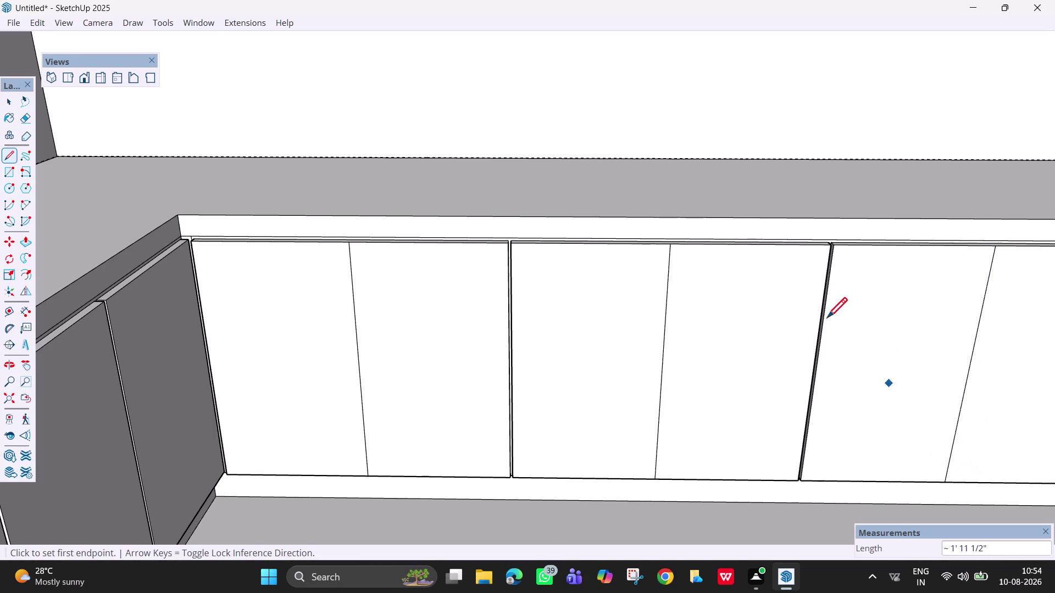
key(space)
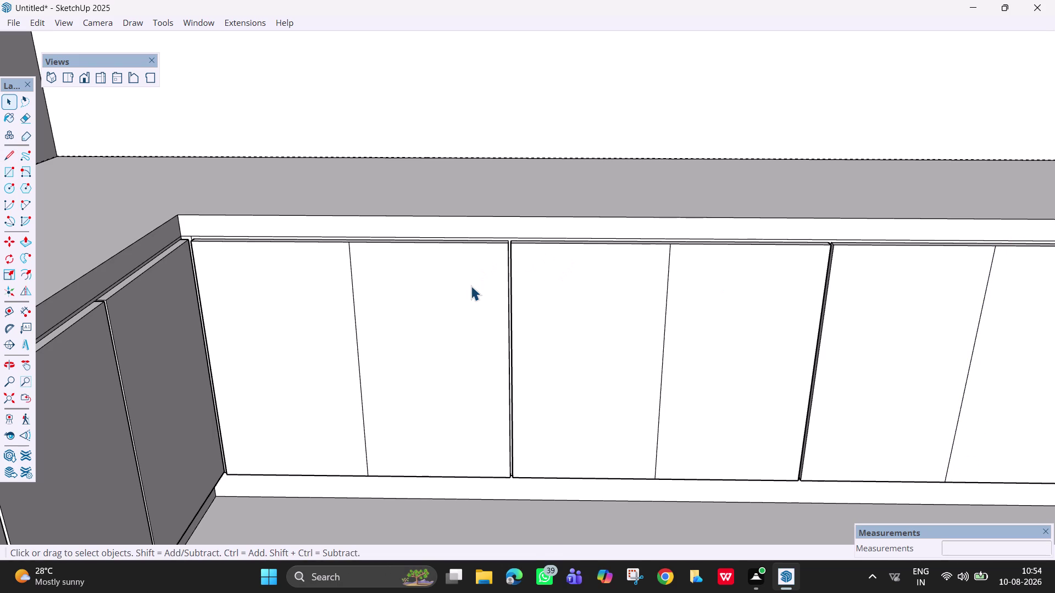
click(351, 271)
Copy the first shutter's middle line 3mm and 6mm to the side.
key(m)
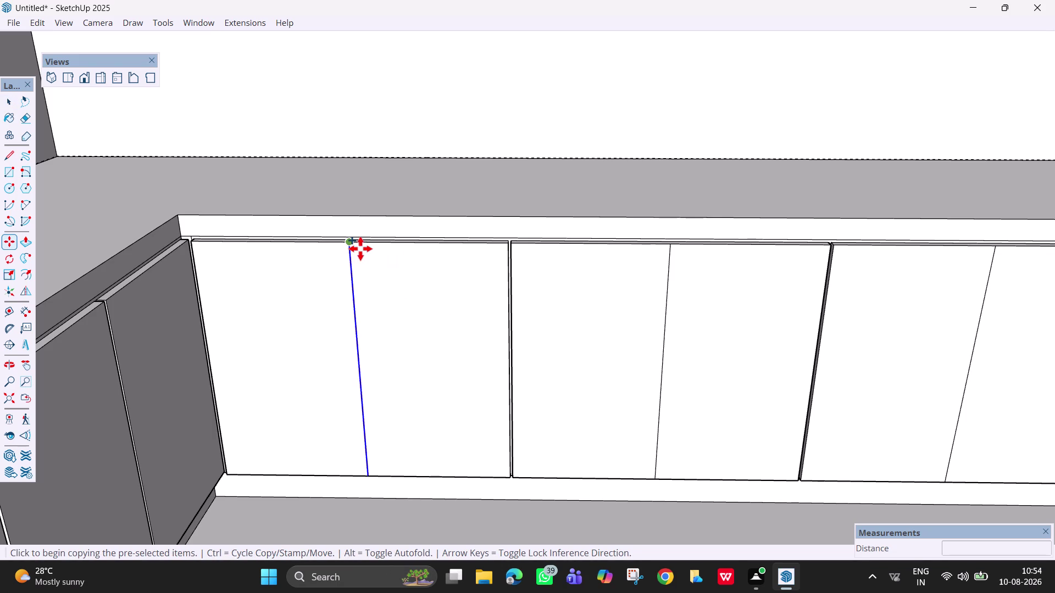
key(Escape)
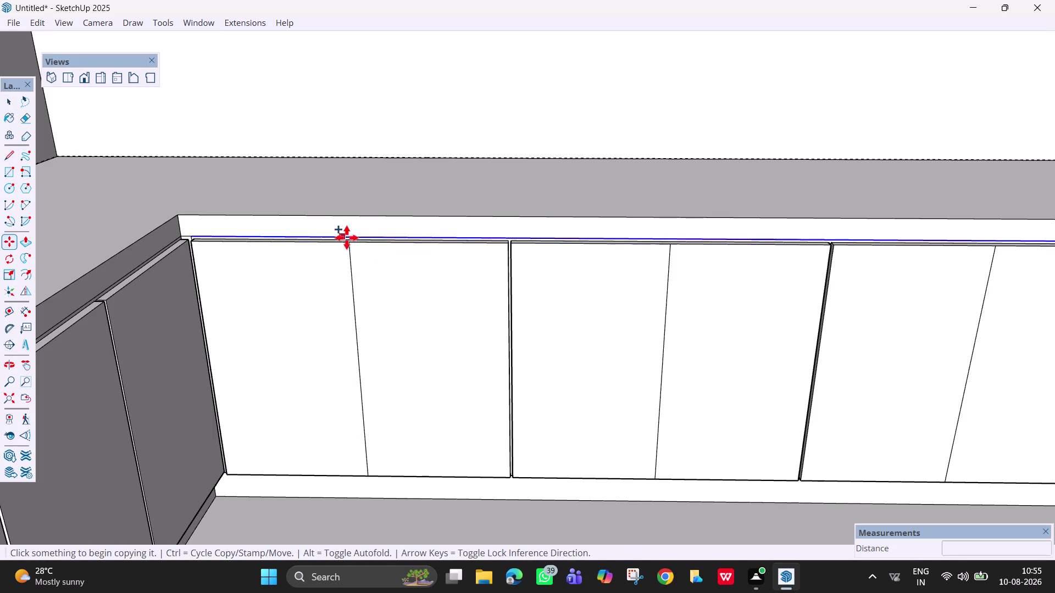
key(space)
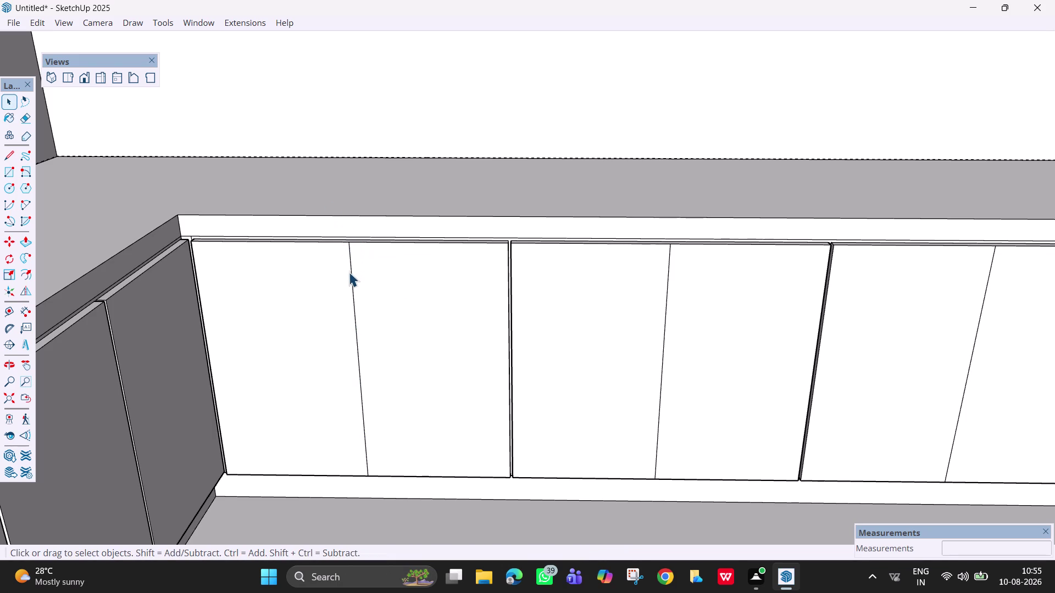
click(350, 272)
key(m)
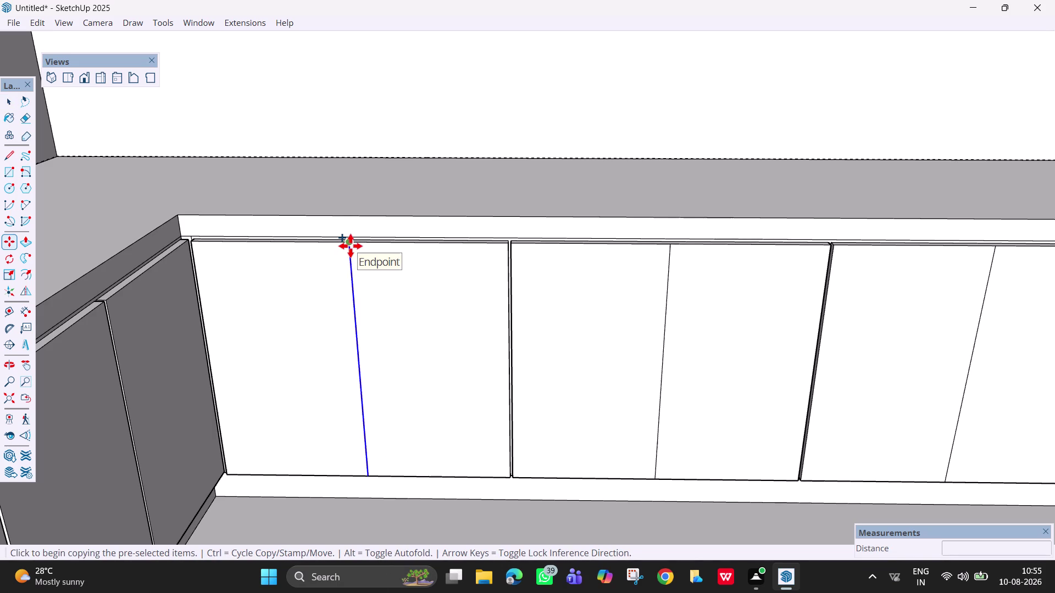
click(350, 246)
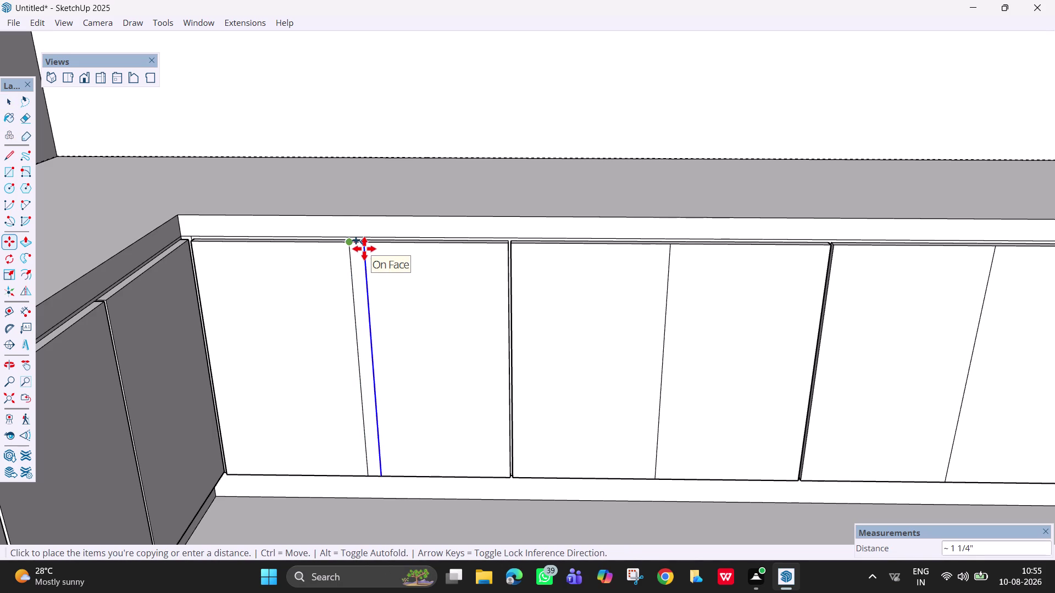
text(3mm)
key(Return)
scroll(up, 3)
scroll(up, 3)
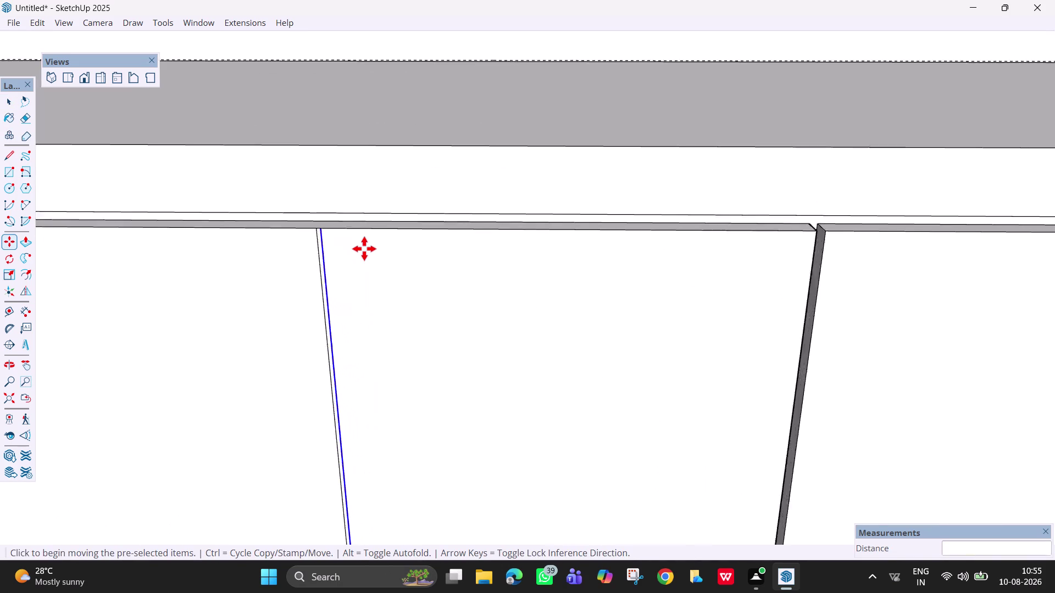
scroll(up, 3)
click(298, 217)
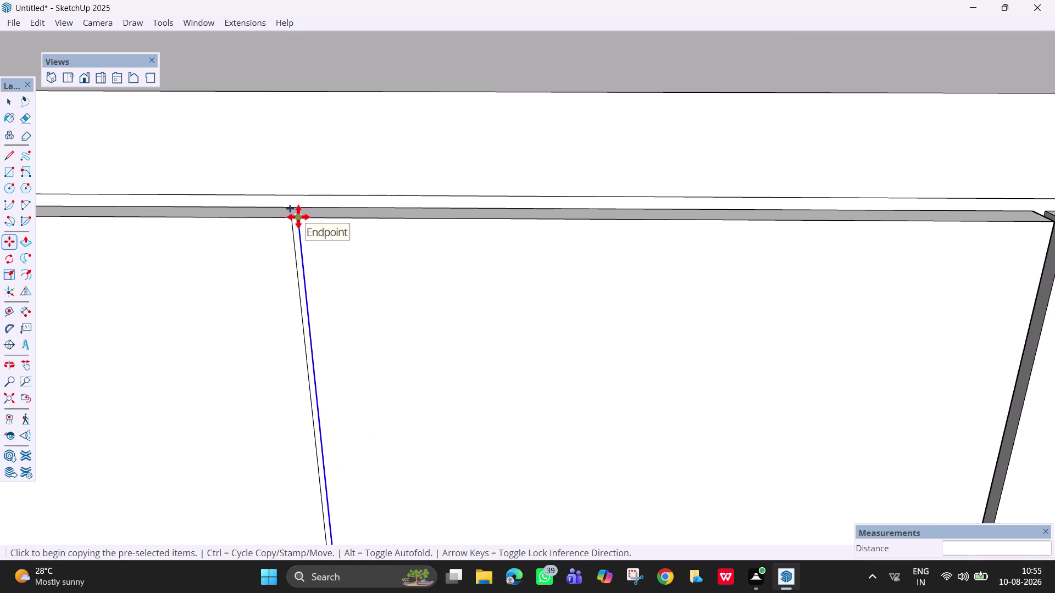
text(6m)
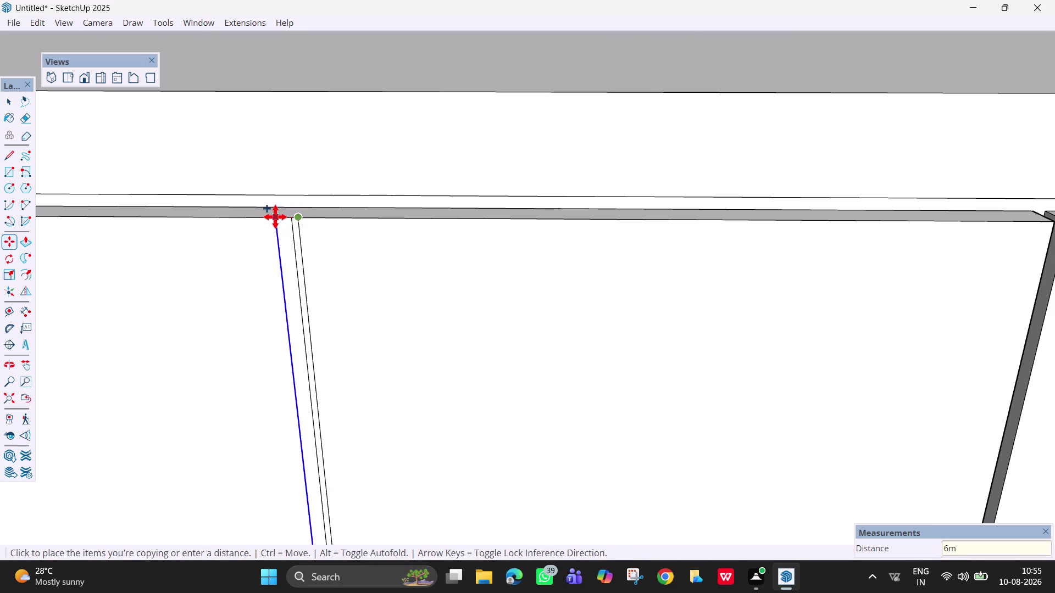
key(m)
key(Return)
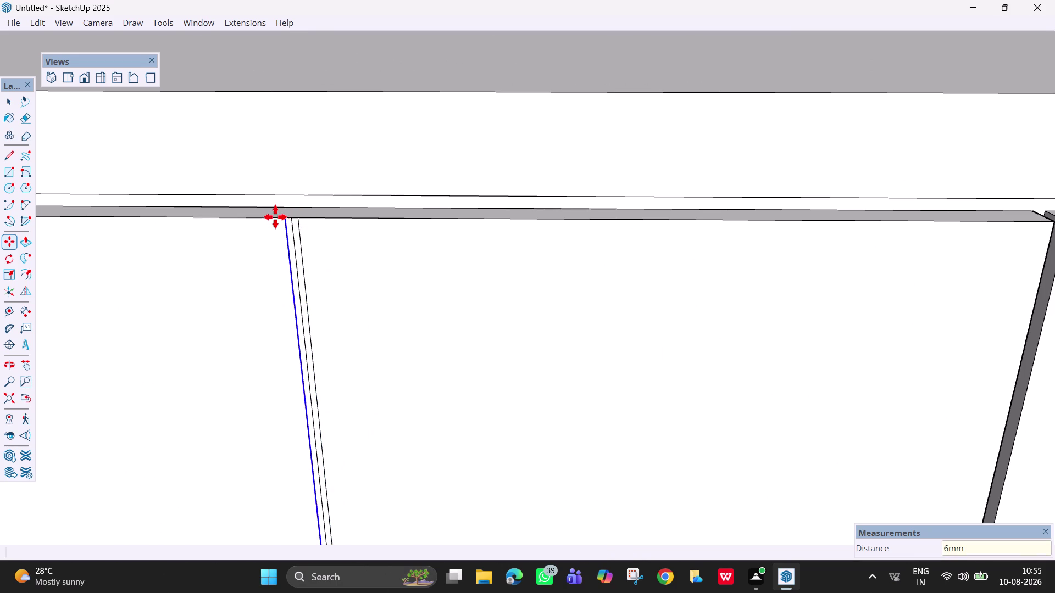
scroll(down, 3)
scroll(down, 3)
Copy the next shutter's vertical line at 3mm and 6mm offsets.
key(h)
drag(812, 435, 595, 421)
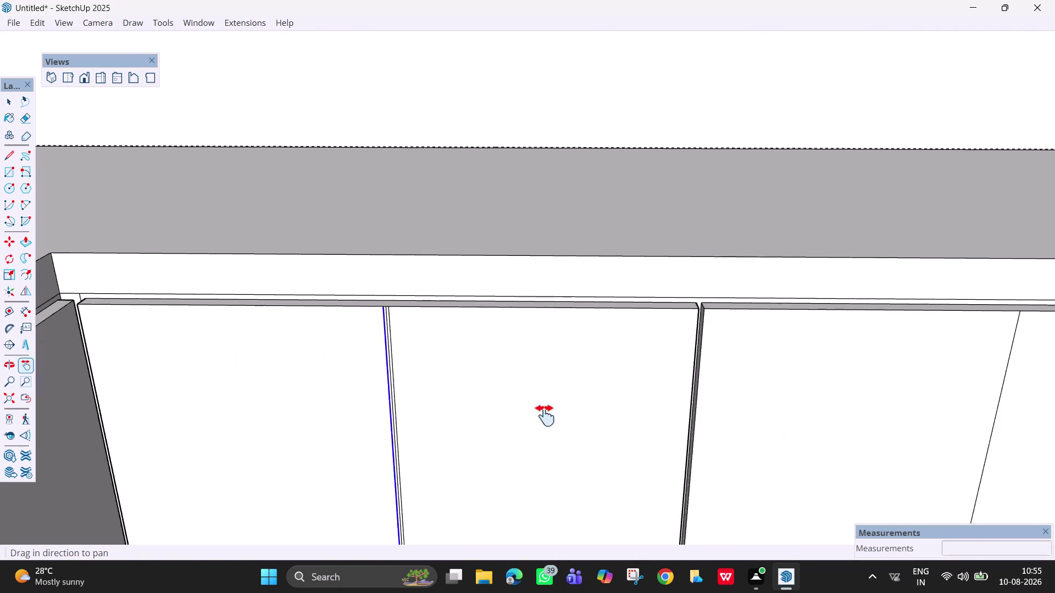
drag(595, 420, 298, 403)
key(space)
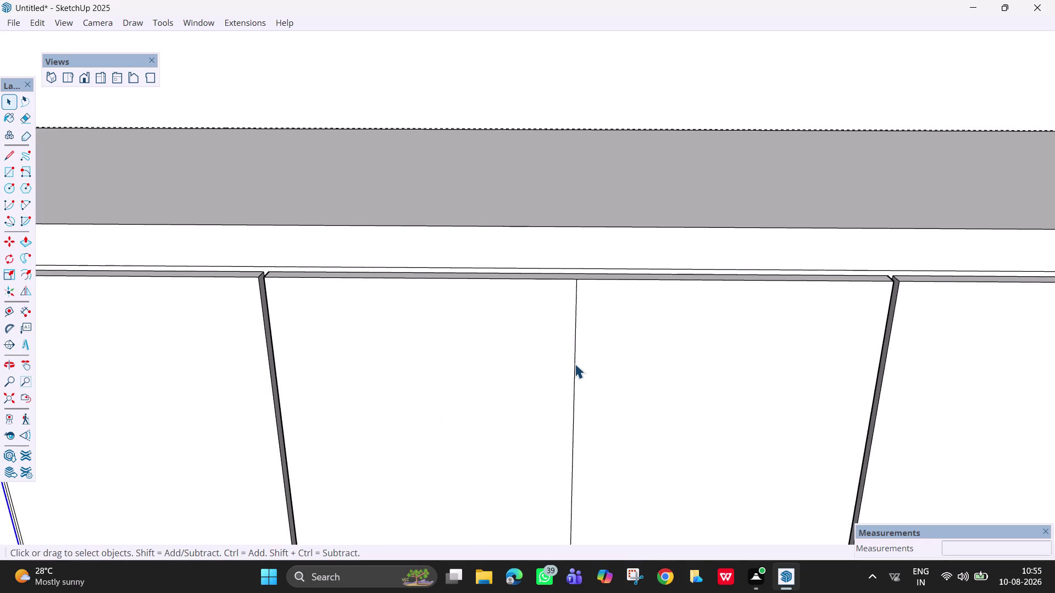
click(575, 363)
key(m)
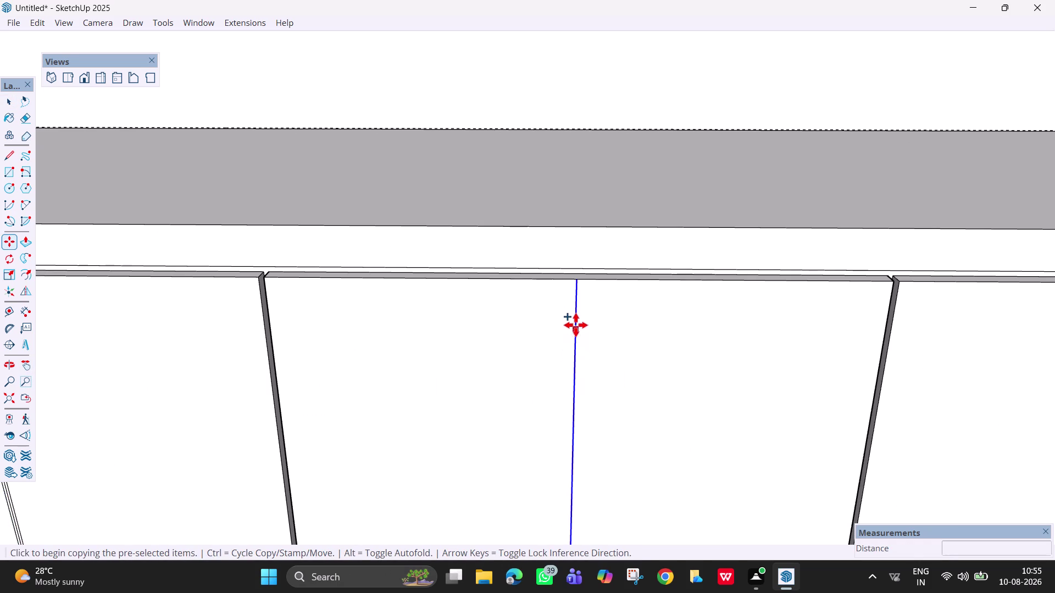
click(578, 278)
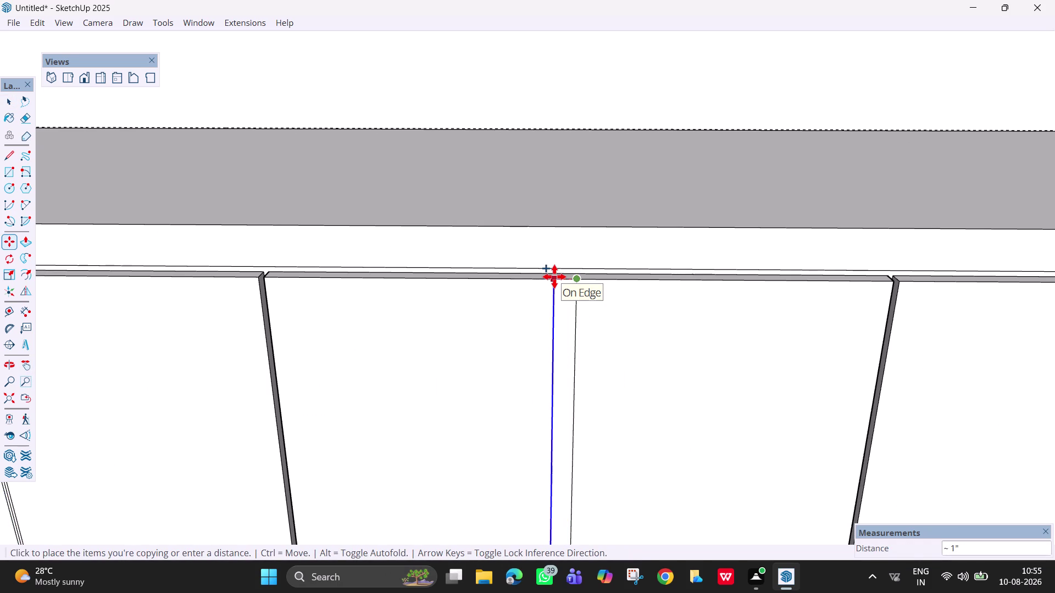
text(3mm)
key(Return)
scroll(up, 3)
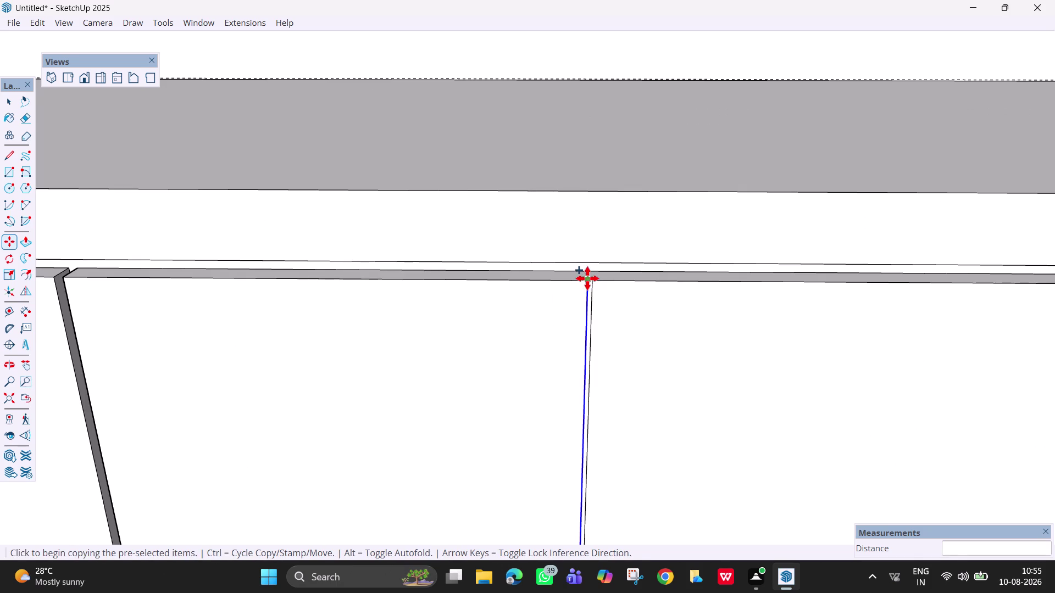
click(587, 279)
text(6mm)
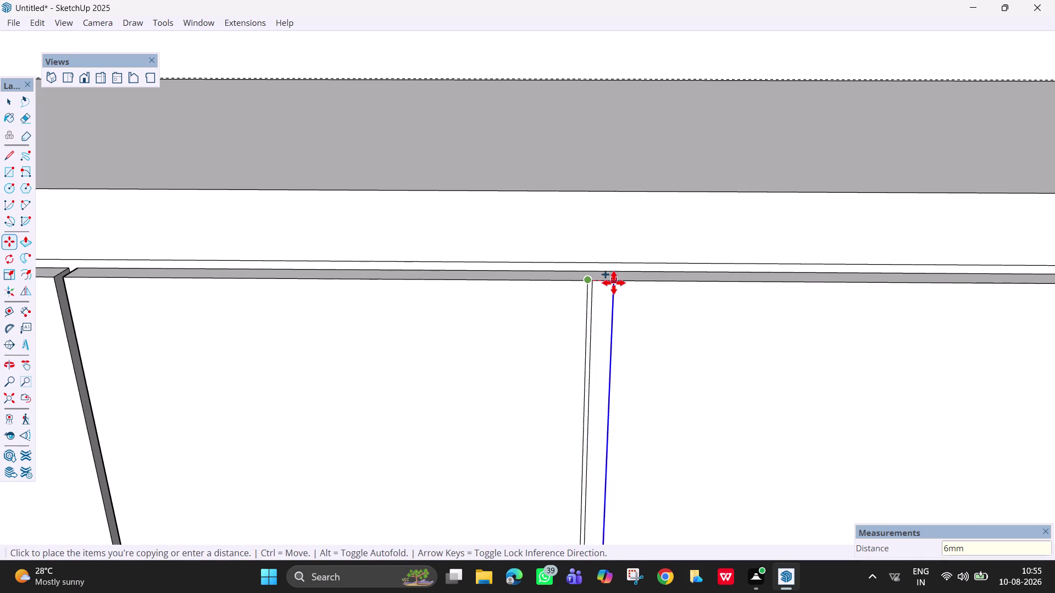
key(Return)
scroll(down, 3)
Copy the following shutter's vertical line at 3mm and 6mm offsets.
key(h)
drag(794, 380, 790, 379)
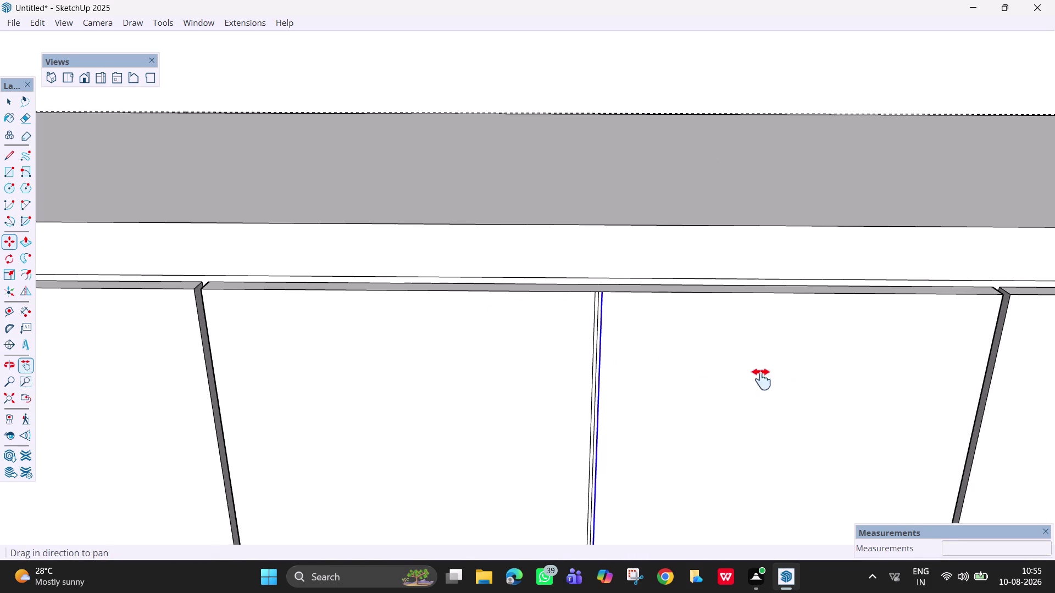
drag(790, 379, 117, 343)
drag(668, 370, 482, 379)
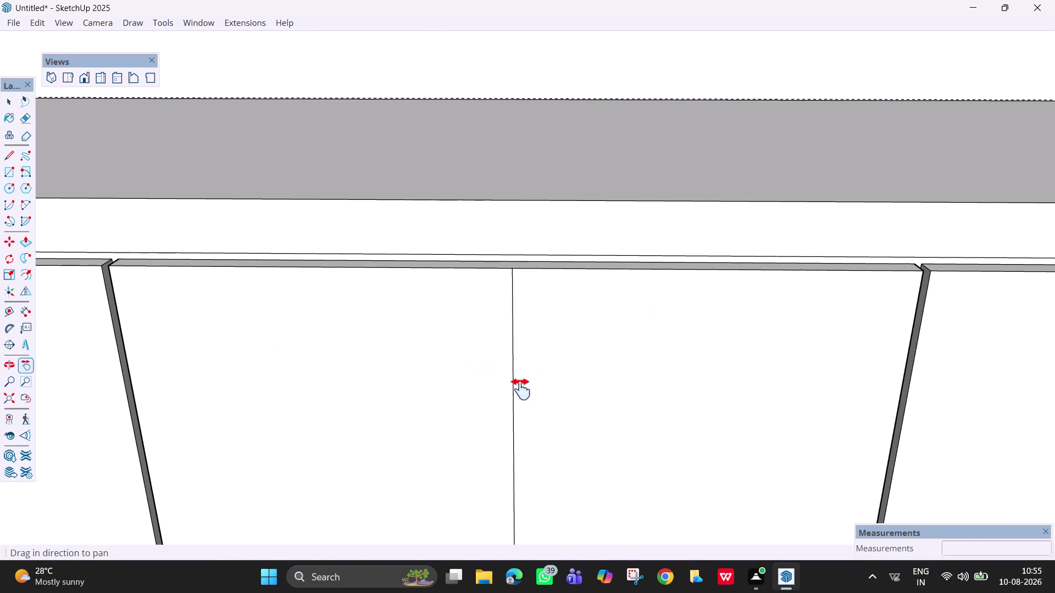
key(space)
click(513, 383)
key(m)
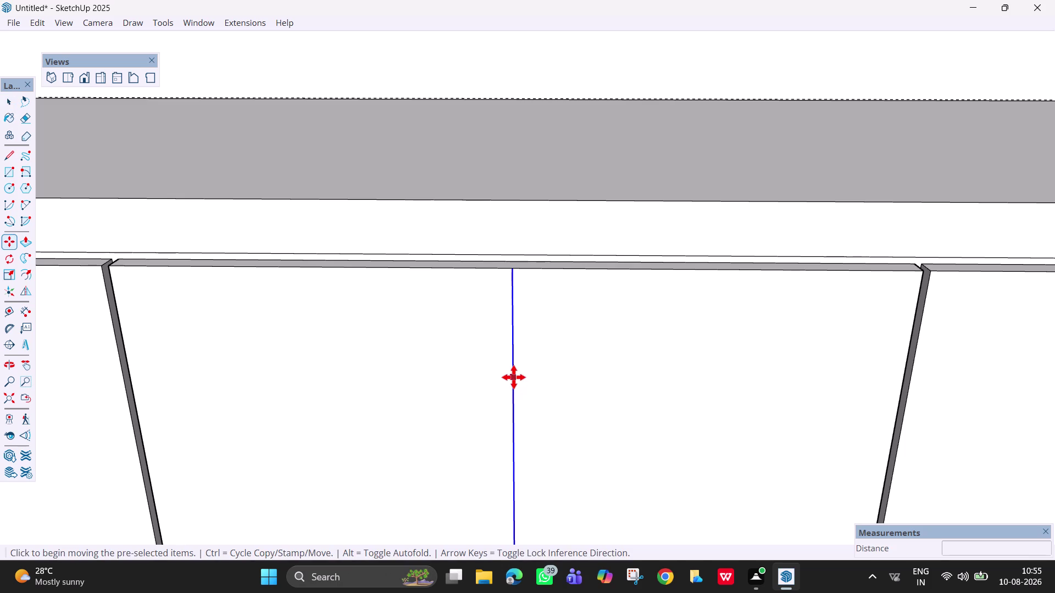
click(511, 268)
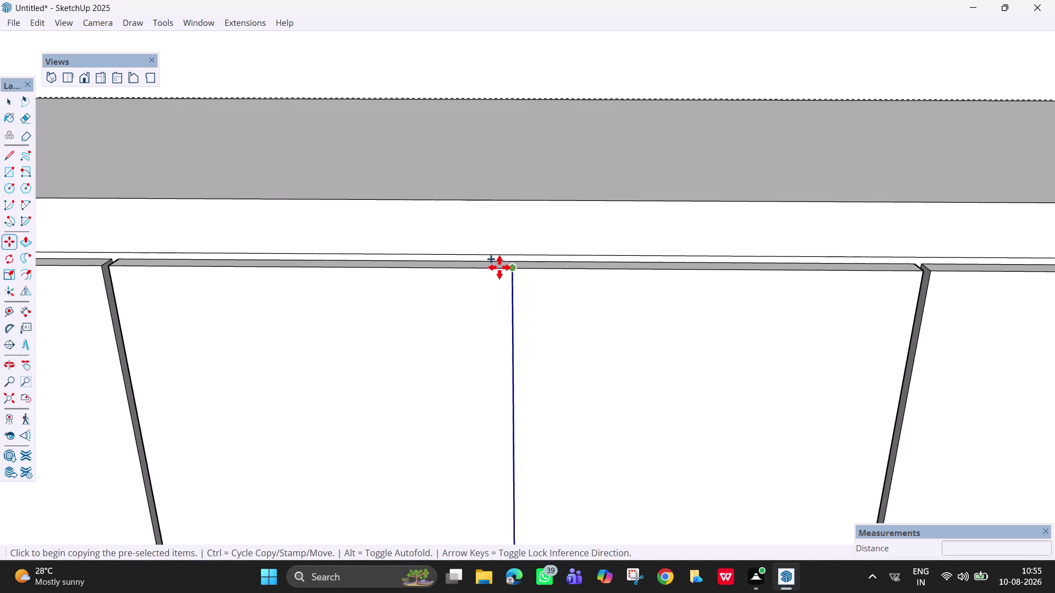
text(3mm)
key(Return)
scroll(up, 3)
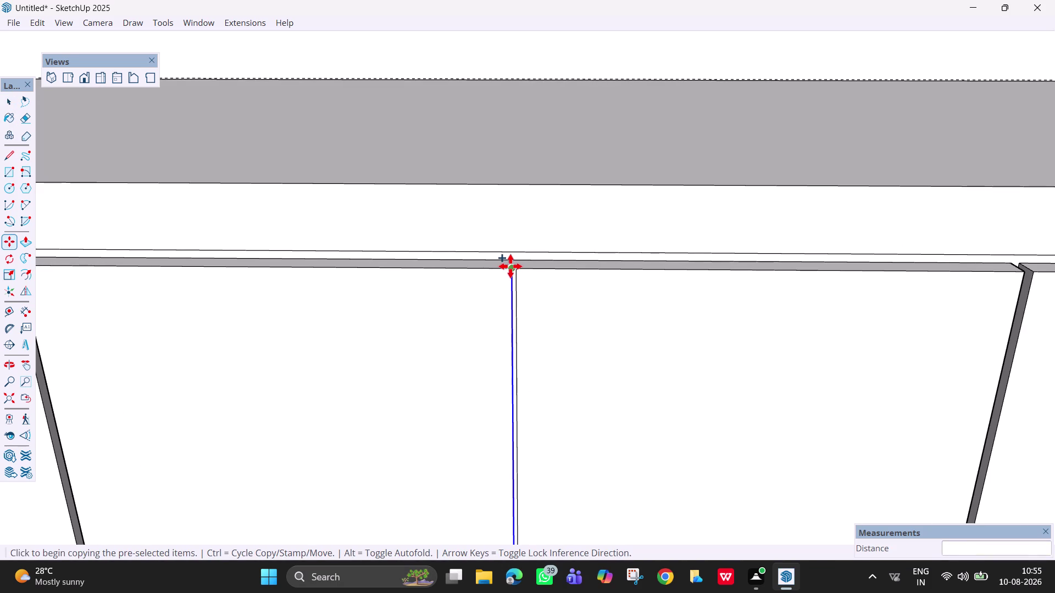
click(511, 266)
text(6mm)
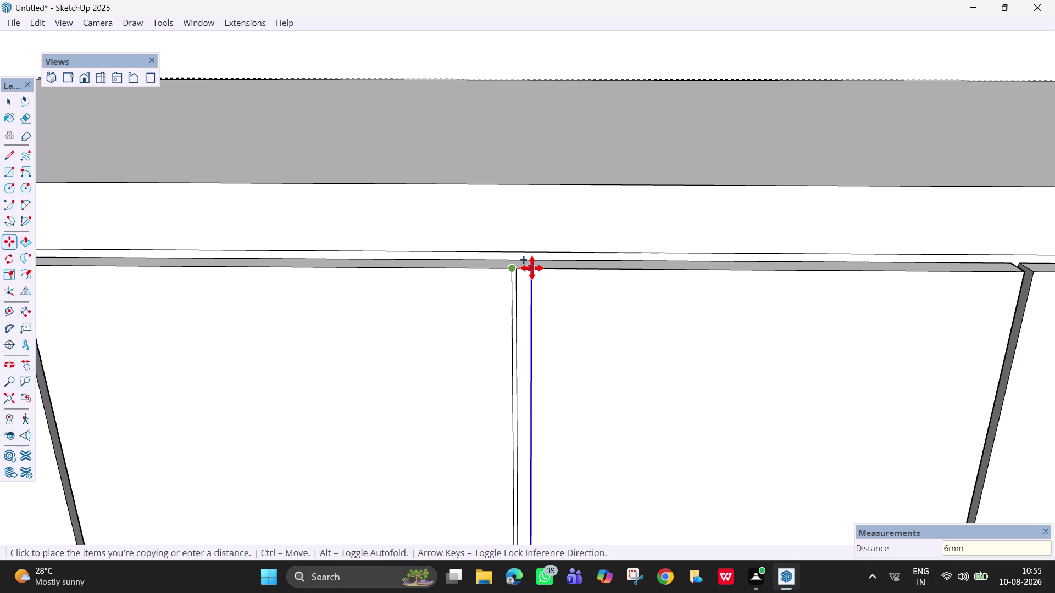
key(Return)
scroll(down, 3)
scroll(down, 3)
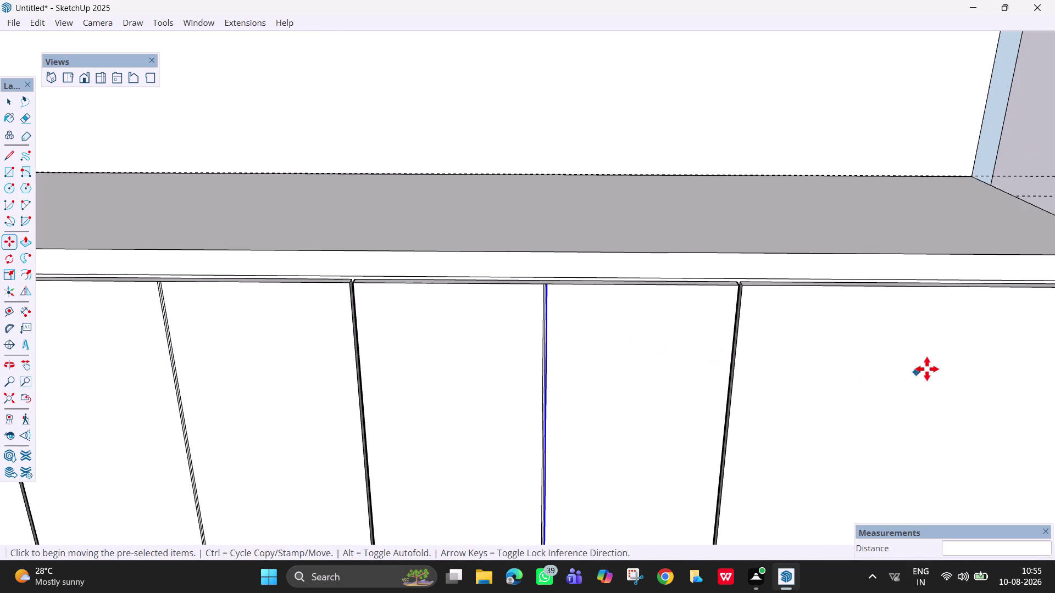
scroll(down, 3)
Pan toward the right end of the cabinet run.
key(space)
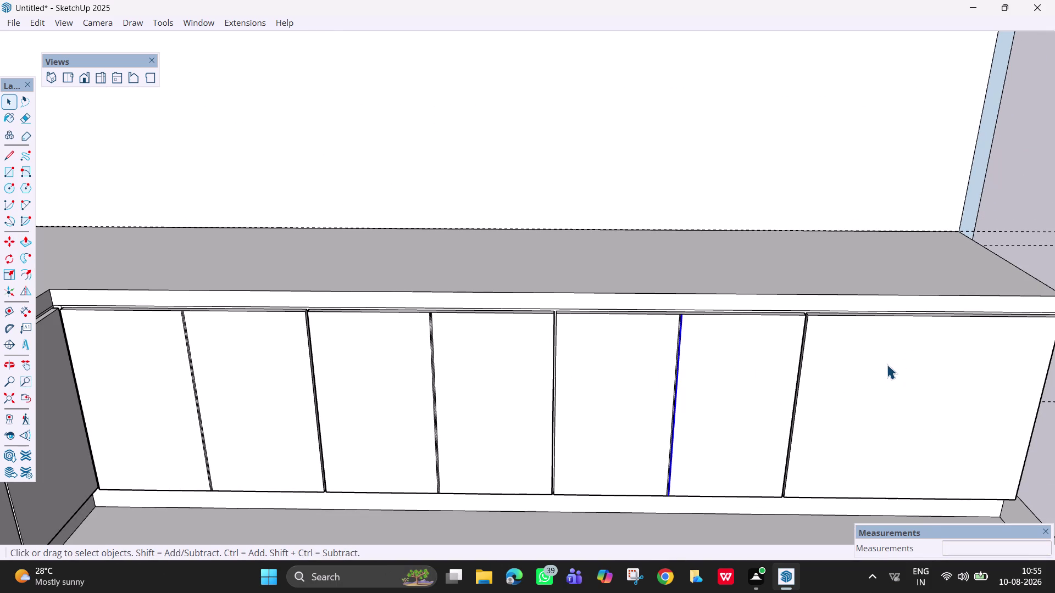
key(h)
drag(881, 364, 660, 374)
key(space)
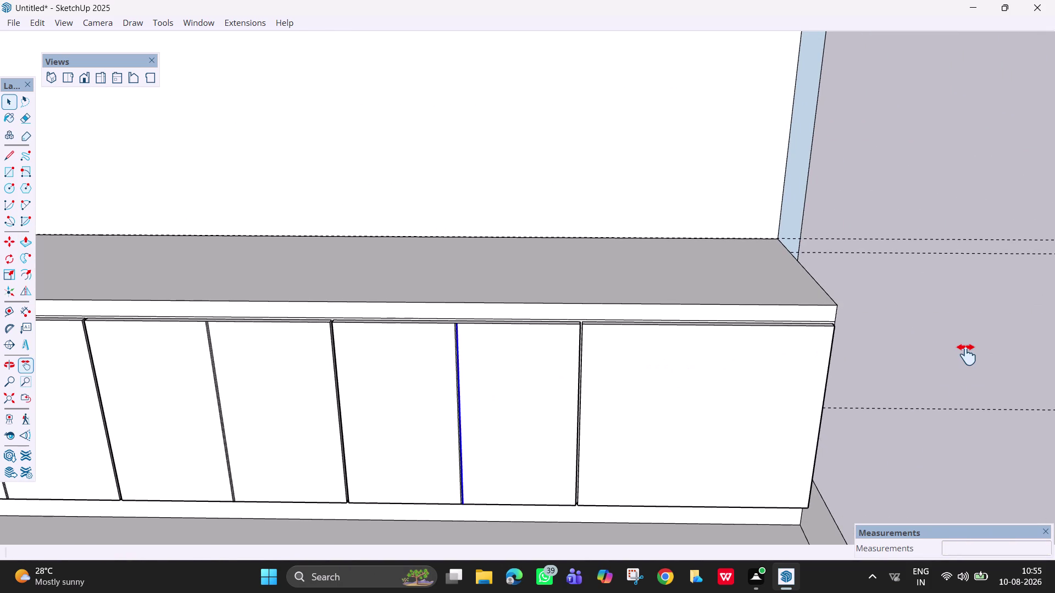
Draw a vertical line down the rightmost shutter from its top edge to its bottom edge.
click(957, 352)
scroll(up, 3)
middle_drag(694, 398, 676, 388)
key(l)
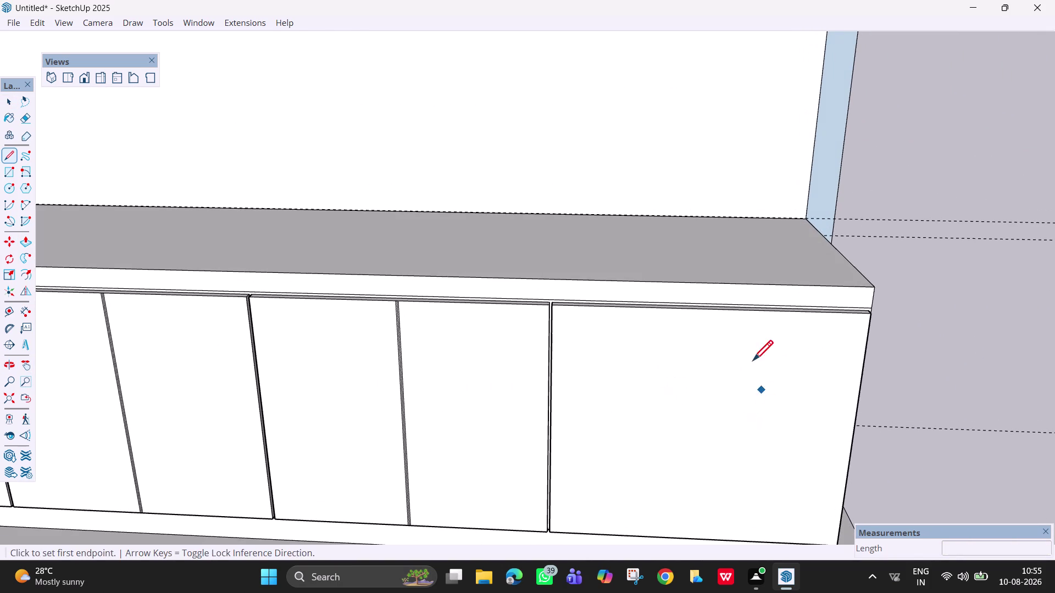
click(711, 309)
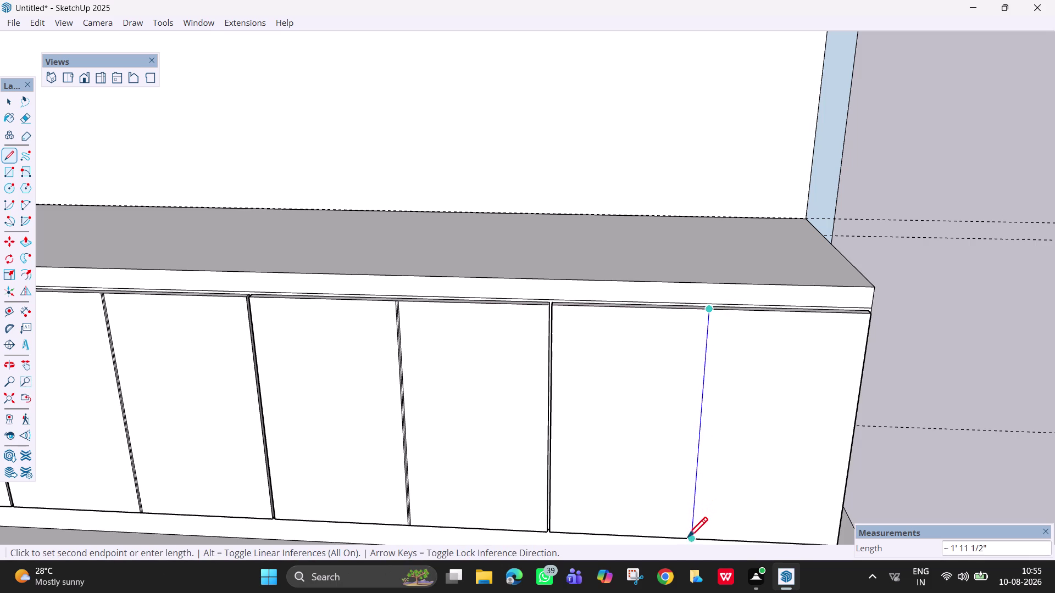
click(693, 541)
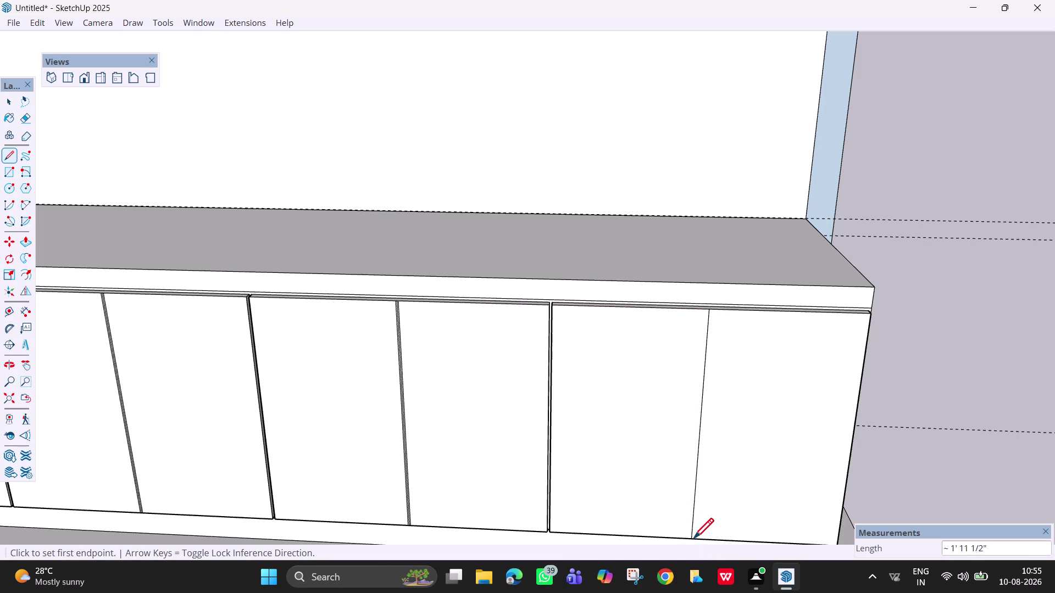
key(Escape)
Copy the new vertical line 3mm and 6mm beside itself.
key(space)
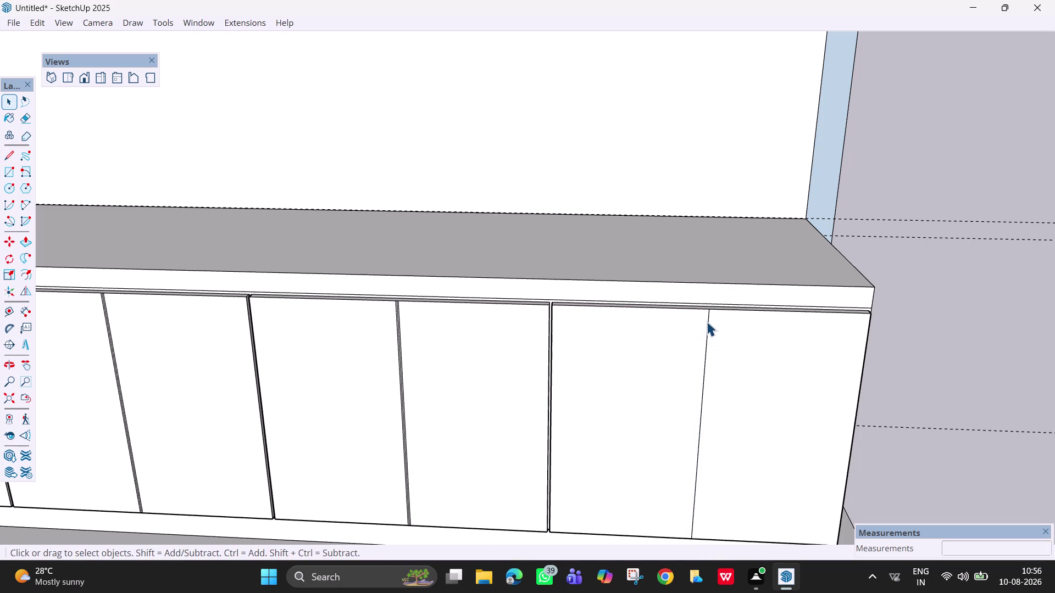
click(708, 321)
key(m)
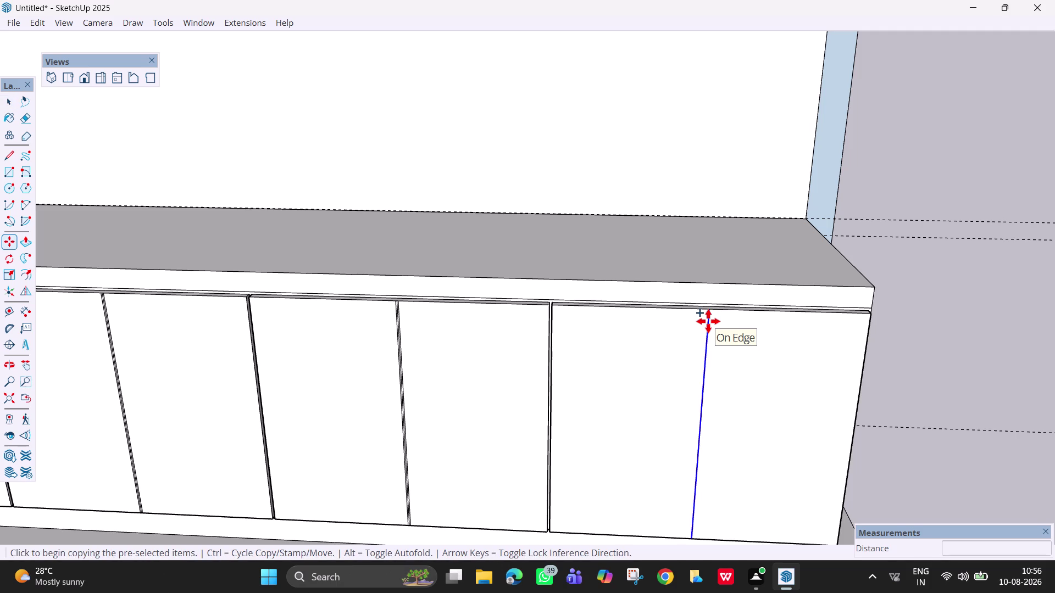
scroll(up, 3)
click(711, 303)
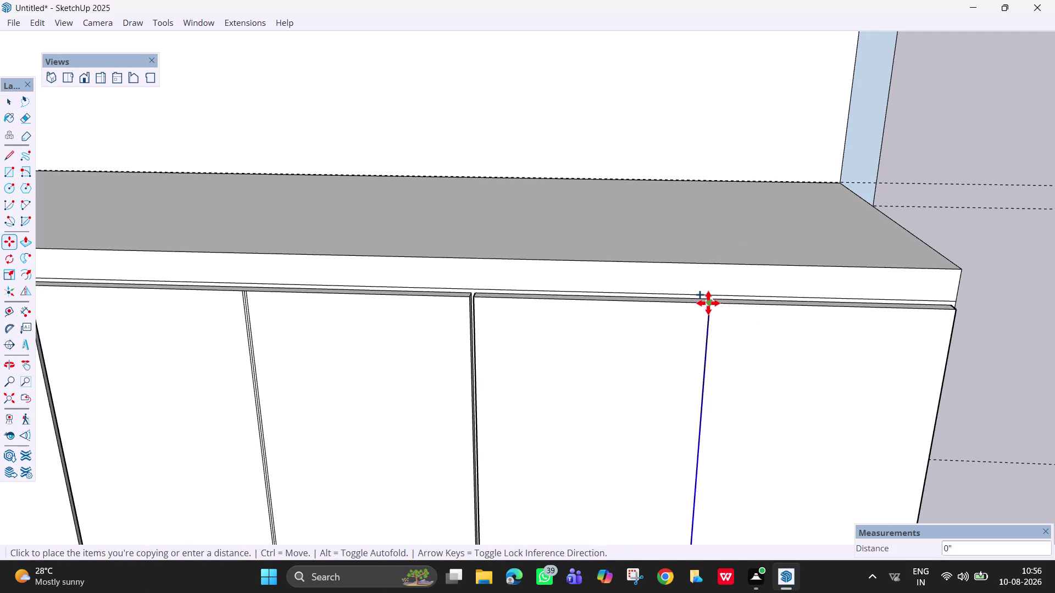
text(3mm)
key(Return)
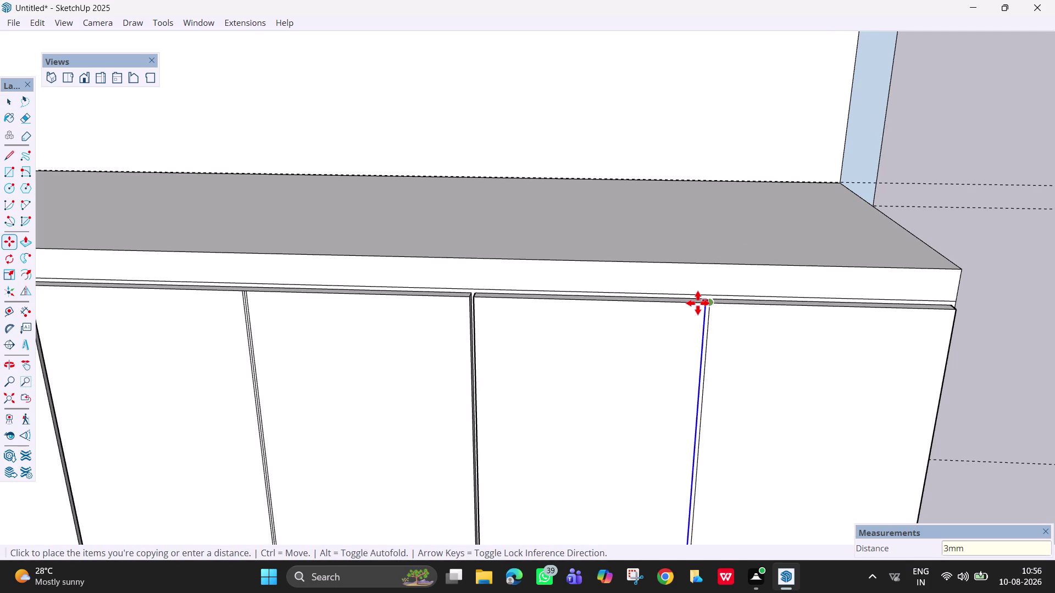
scroll(up, 3)
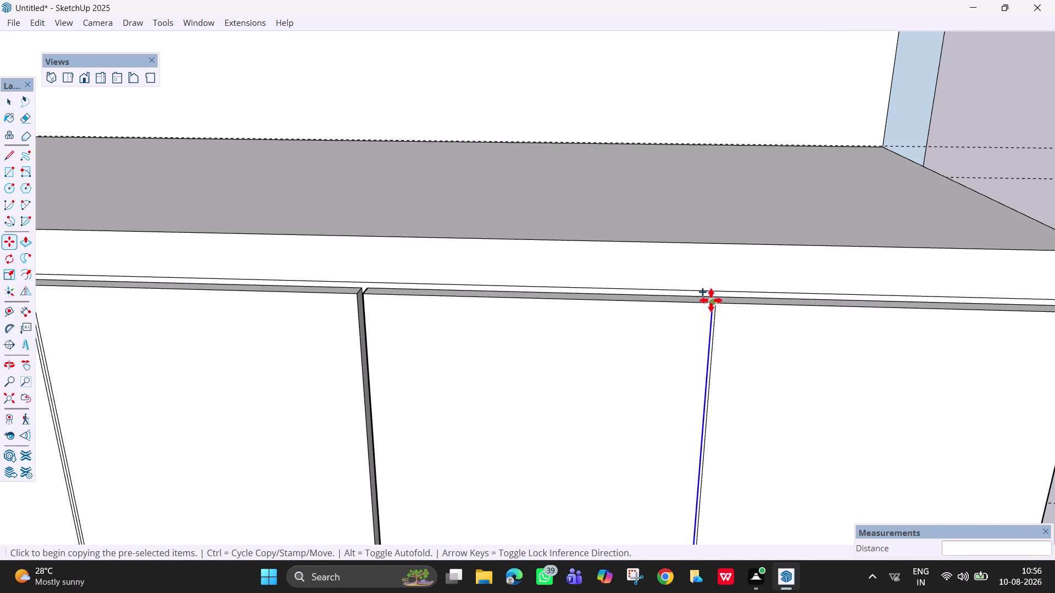
click(711, 300)
key(3)
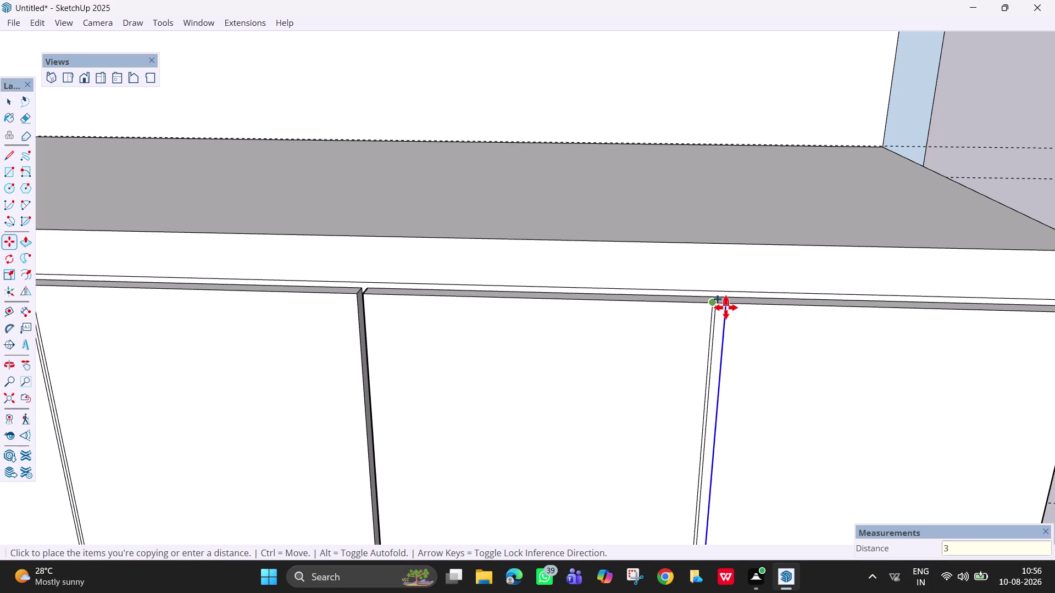
key(BackSpace)
text(6m)
text(m)
key(Return)
scroll(down, 3)
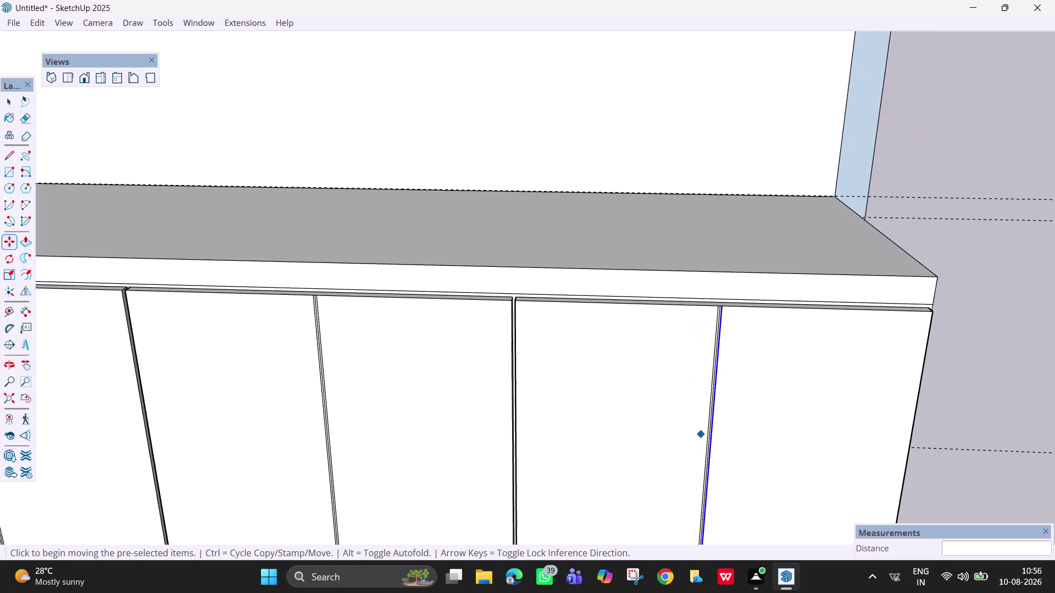
key(h)
drag(713, 521, 699, 357)
scroll(up, 3)
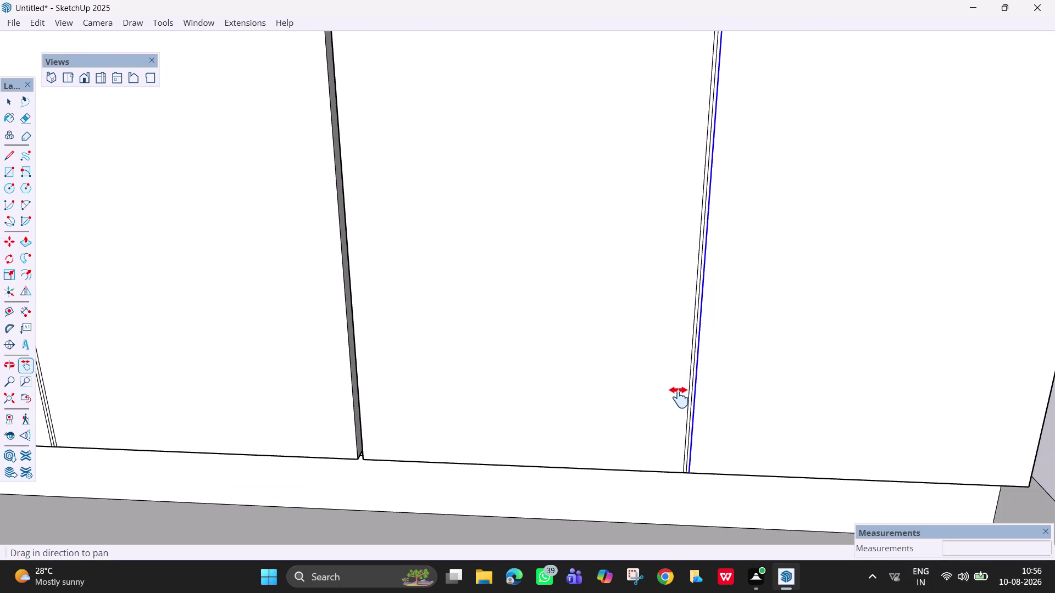
key(space)
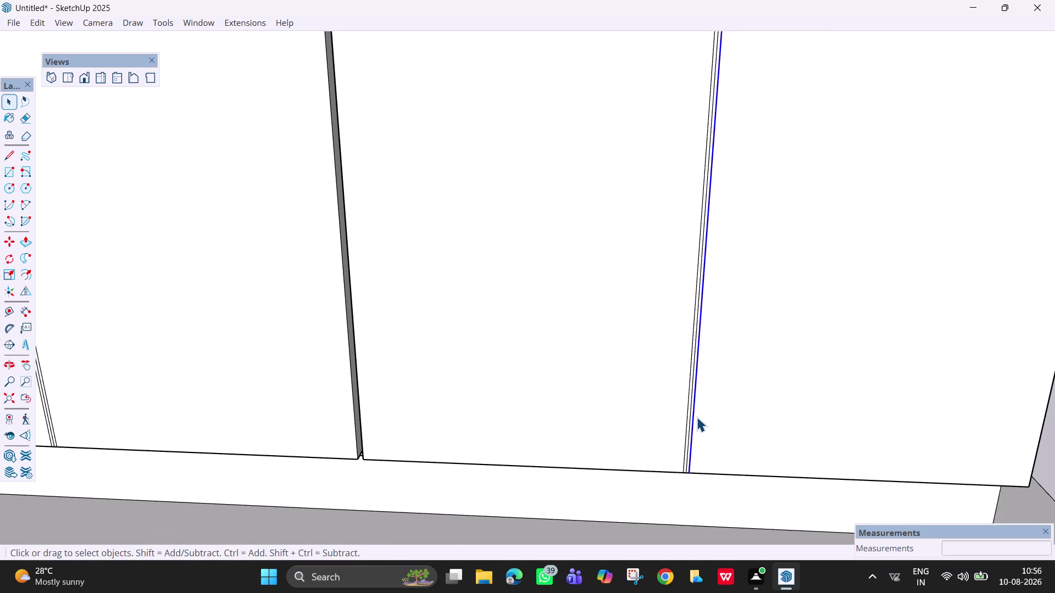
key(e)
scroll(up, 3)
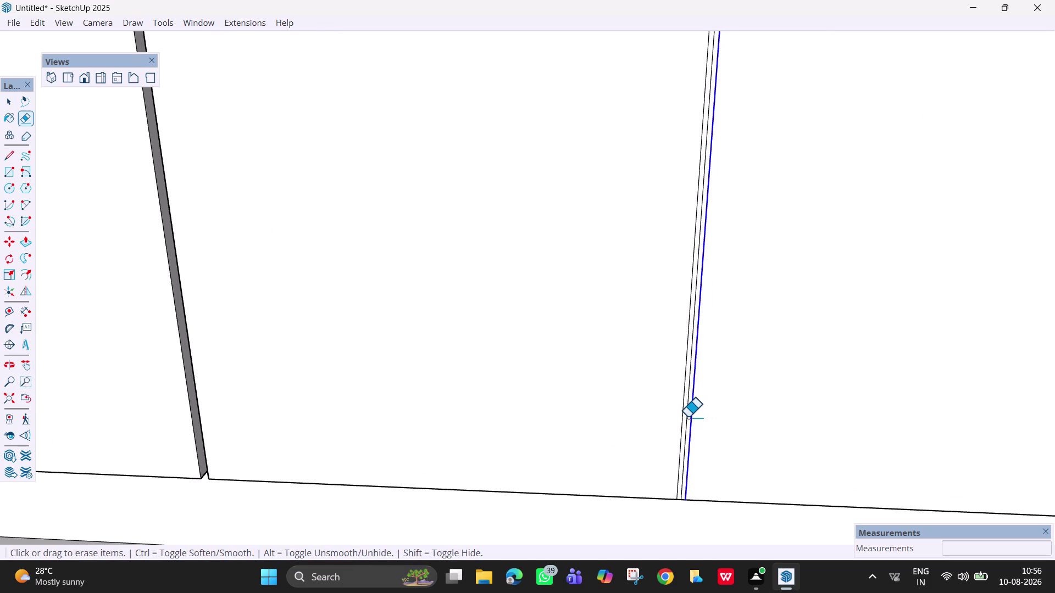
click(686, 417)
scroll(down, 3)
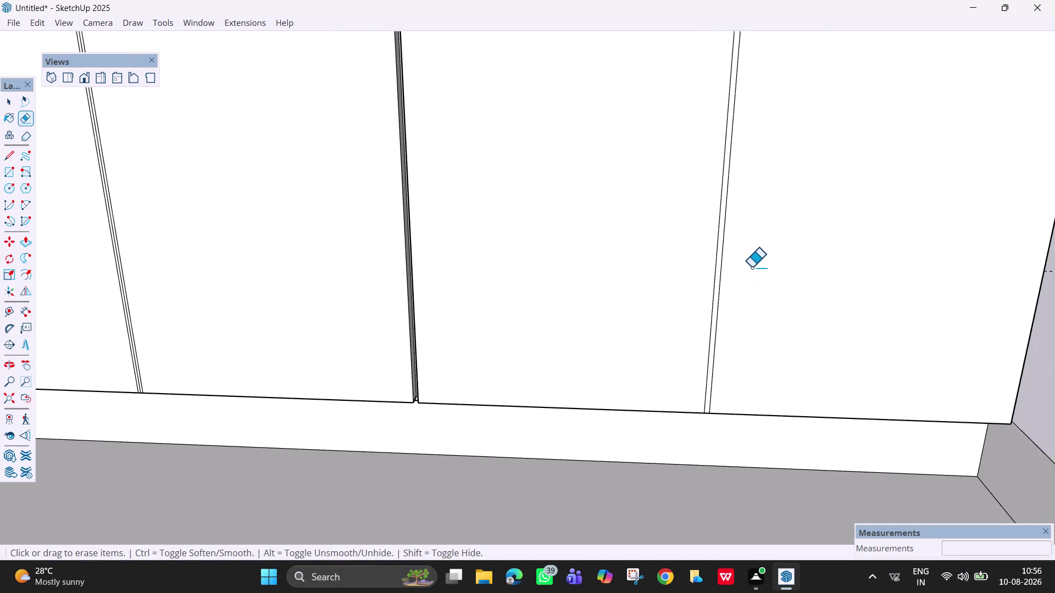
scroll(down, 3)
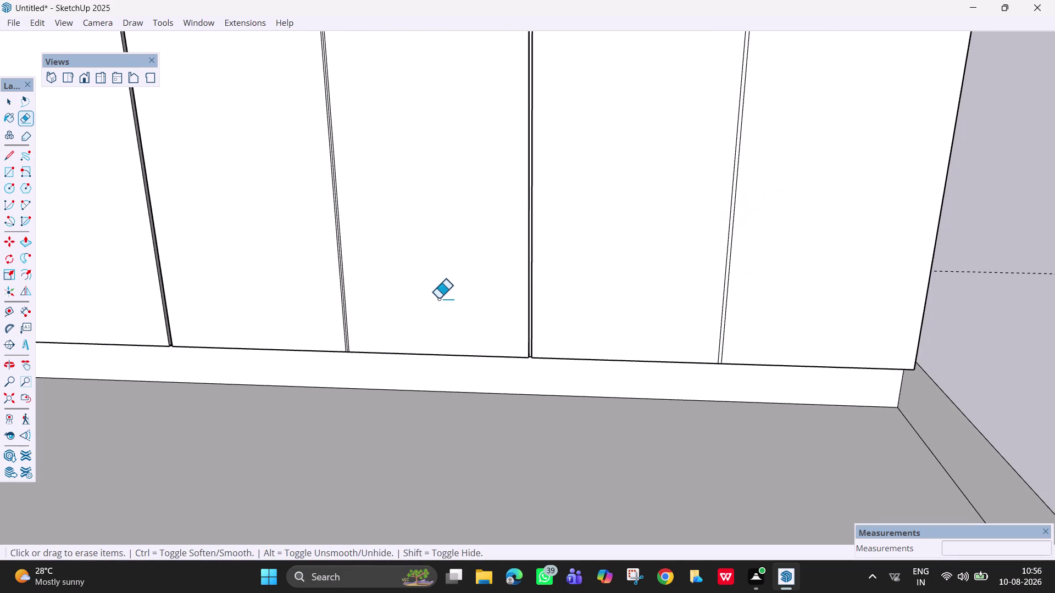
key(h)
drag(538, 297, 529, 426)
drag(395, 364, 658, 352)
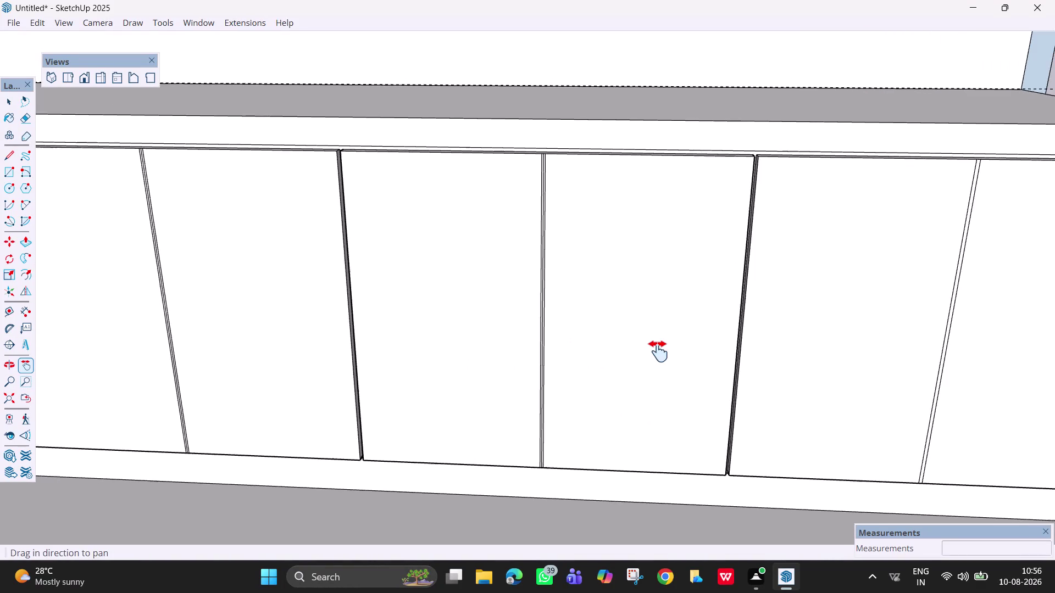
drag(658, 352, 680, 352)
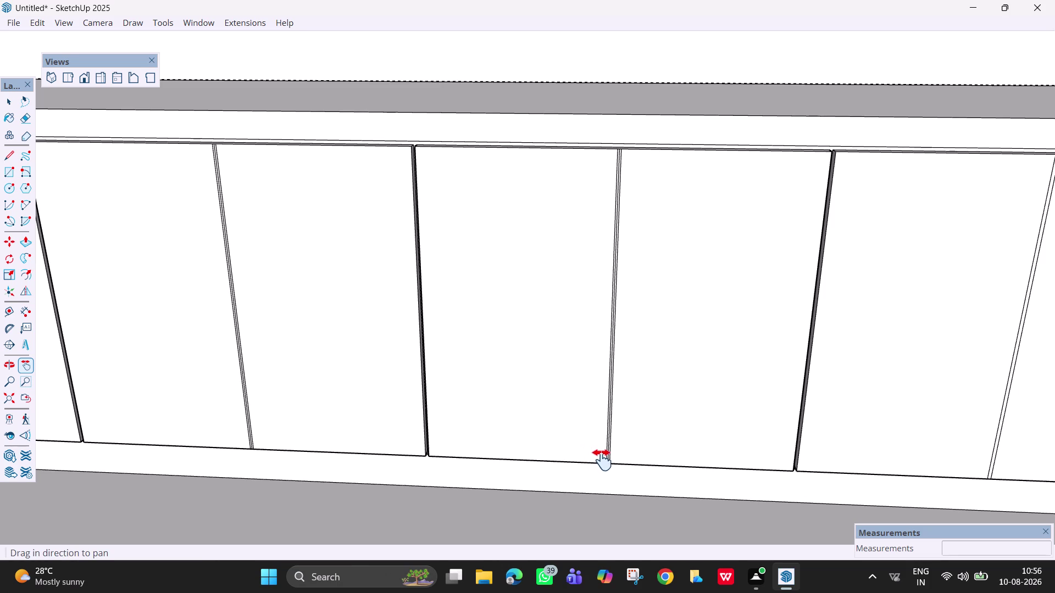
scroll(up, 3)
scroll(up, 3)
middle_drag(616, 471, 628, 383)
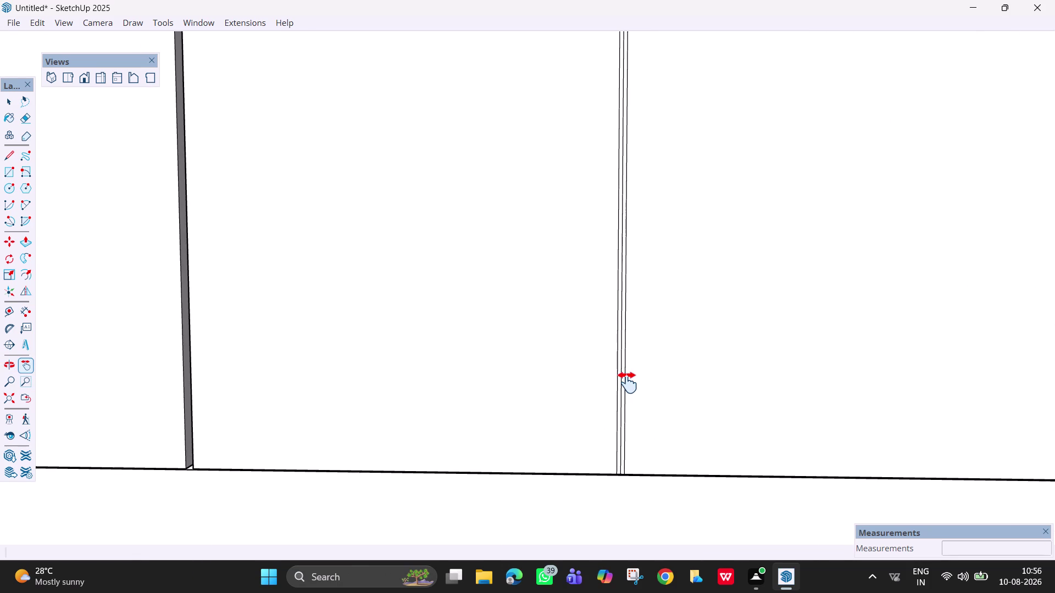
key(e)
key(Escape)
key(e)
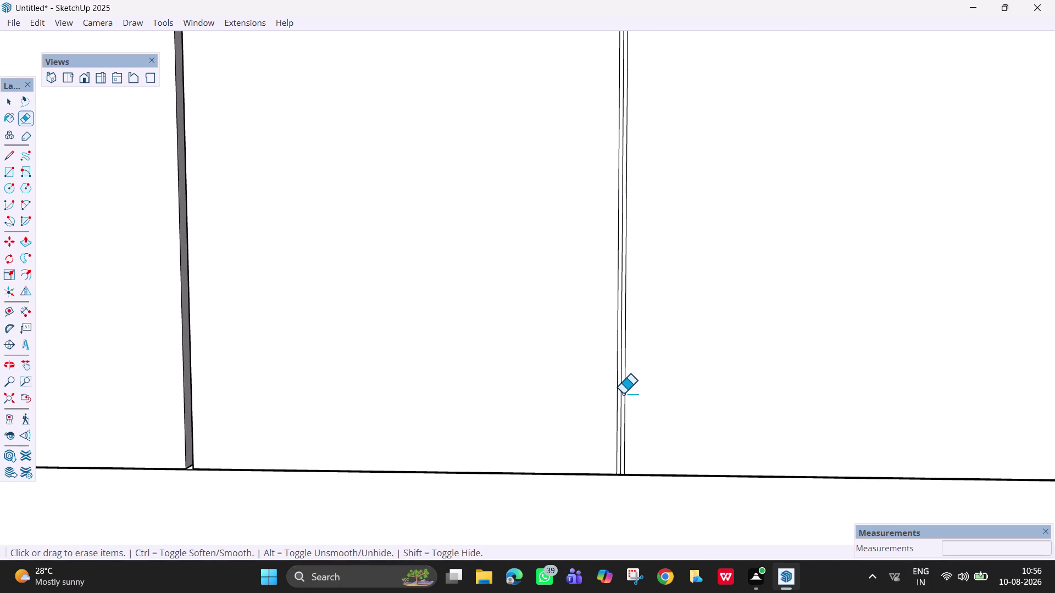
click(622, 395)
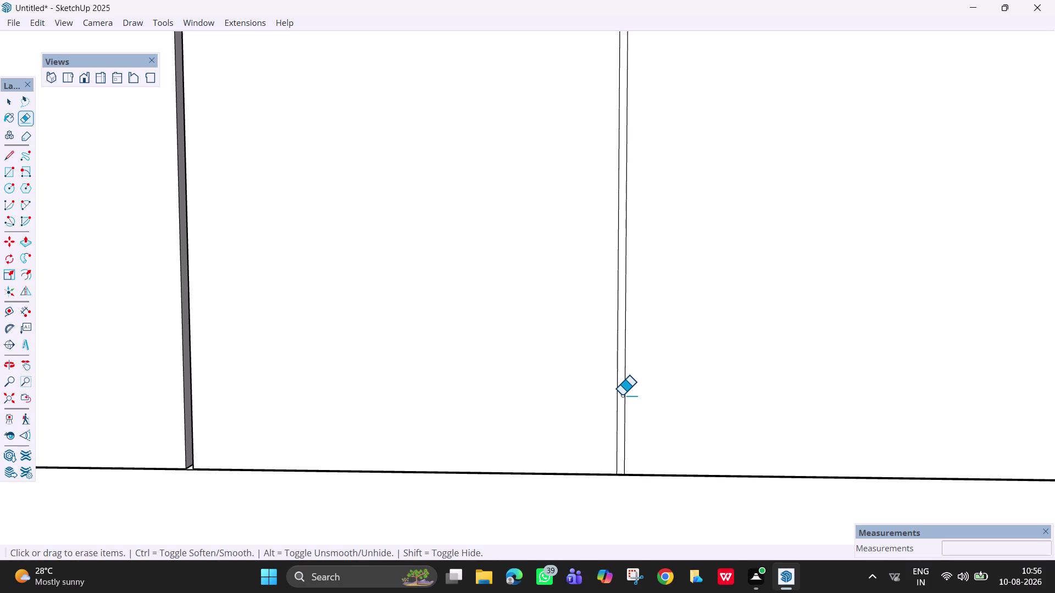
scroll(down, 3)
key(h)
drag(406, 416, 807, 475)
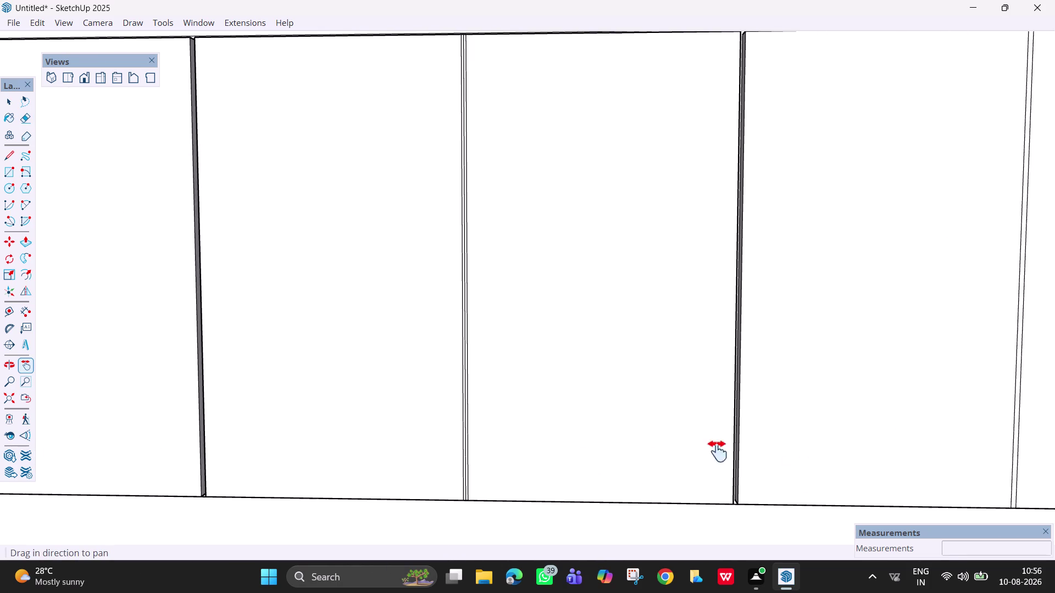
drag(520, 441, 586, 447)
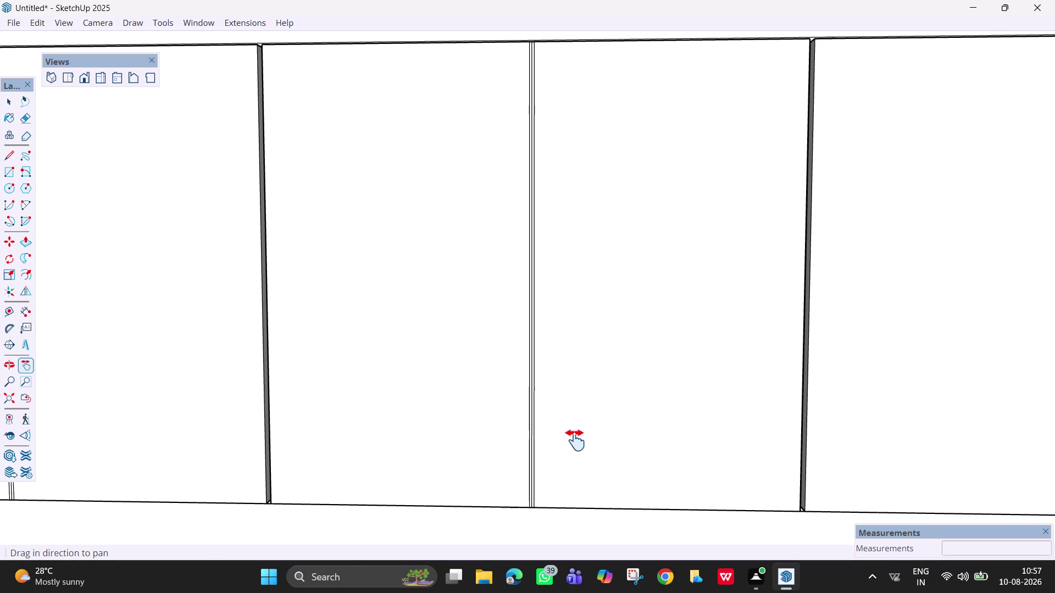
key(e)
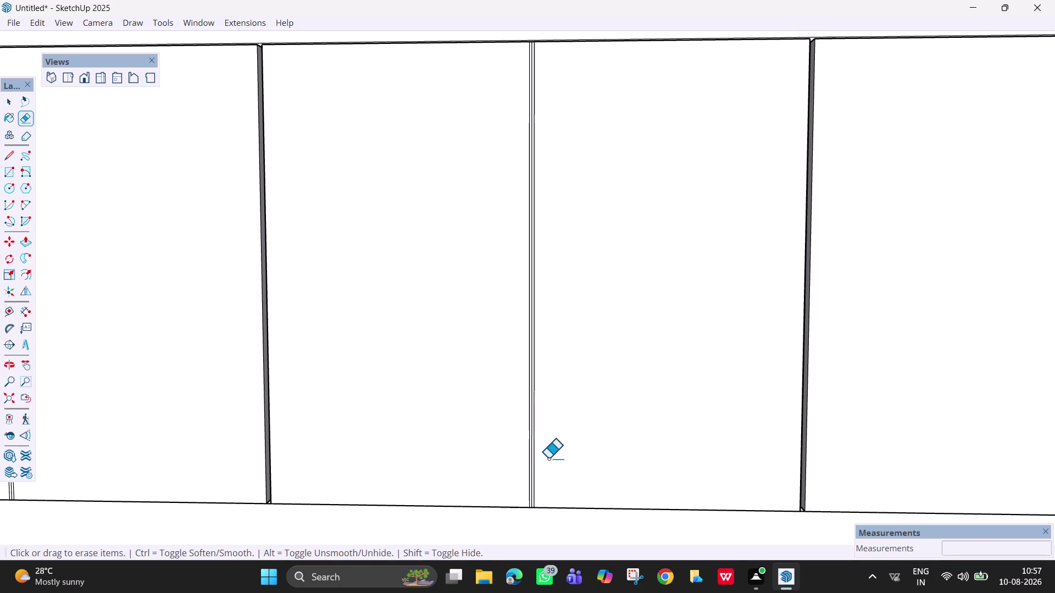
scroll(up, 3)
click(537, 472)
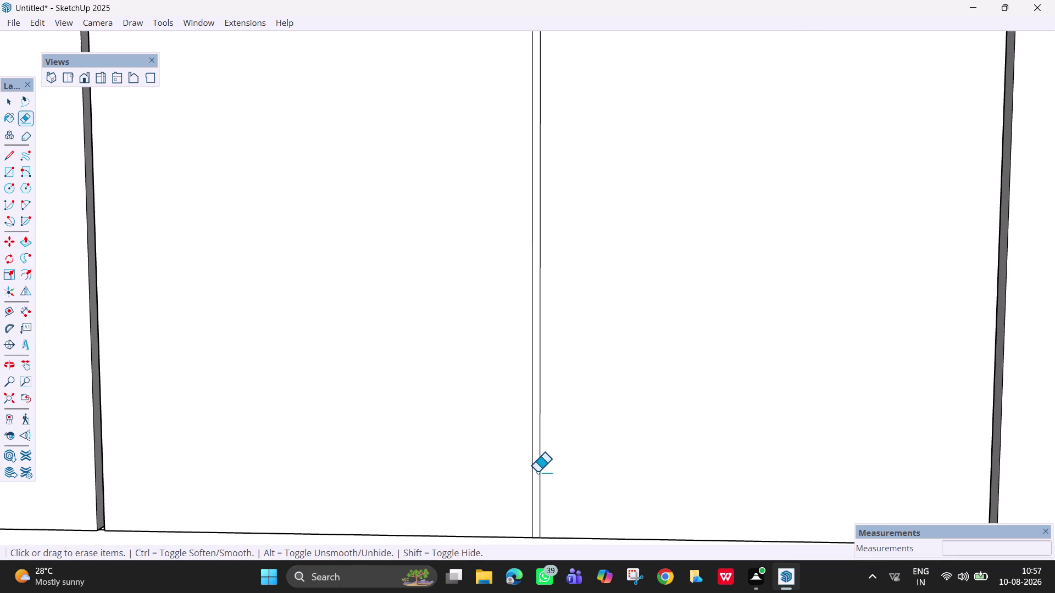
scroll(down, 3)
scroll(down, 3)
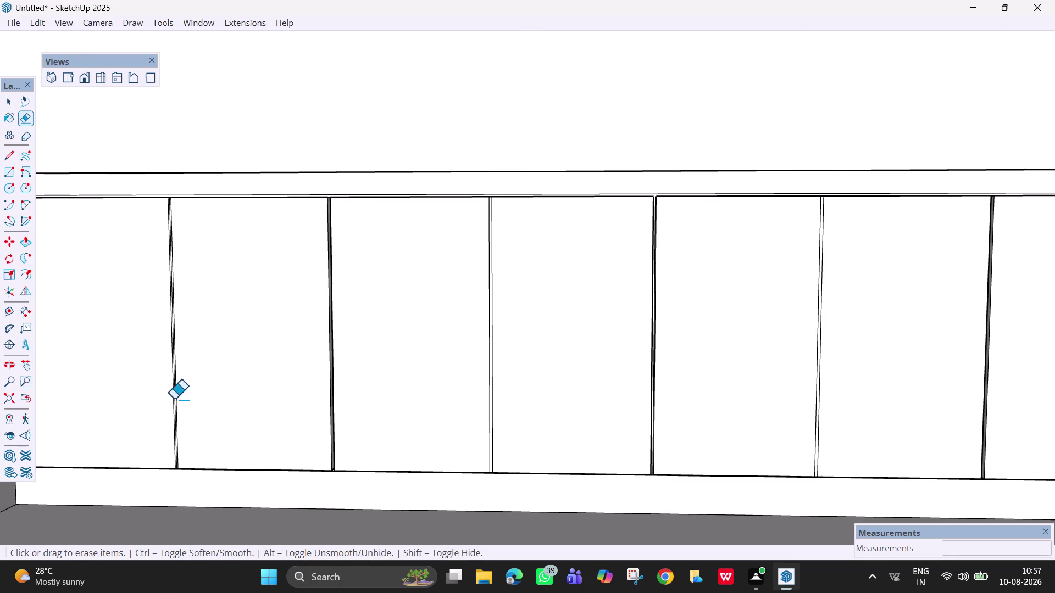
scroll(up, 3)
click(189, 412)
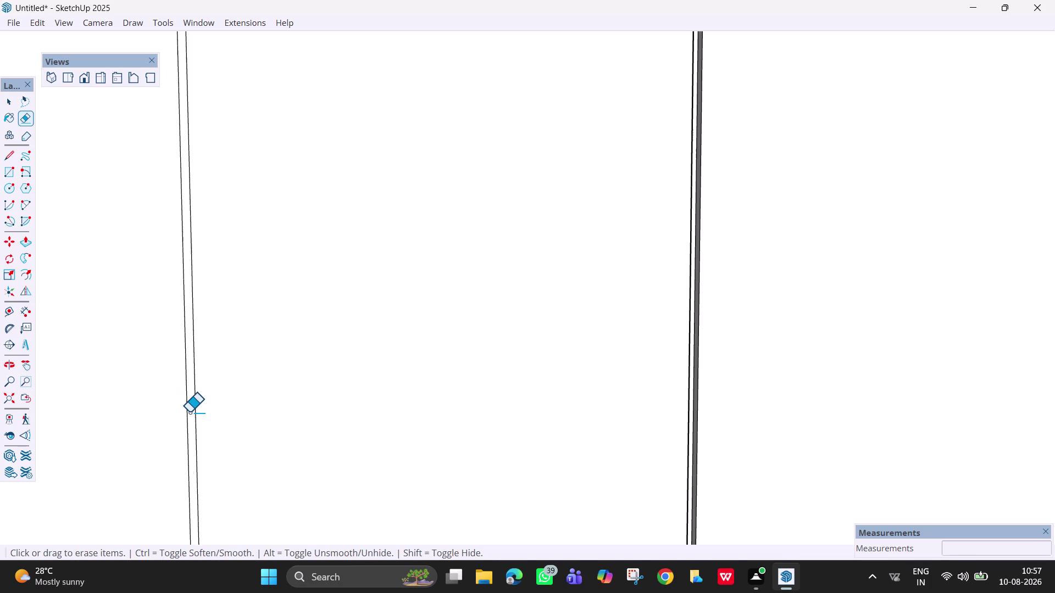
scroll(down, 3)
scroll(down, 3)
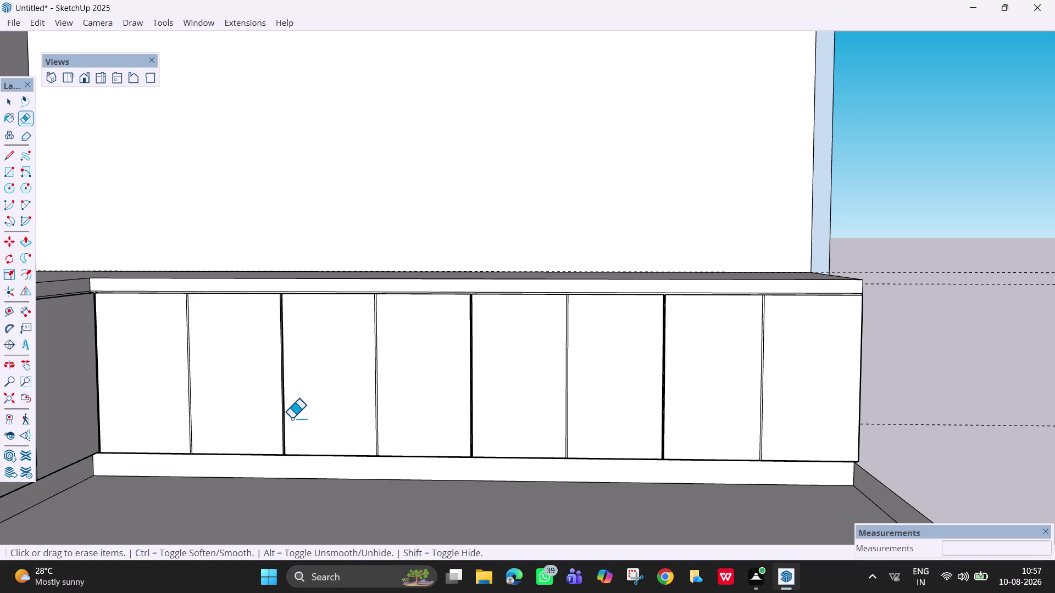
Orbit and zoom around the whole L-shaped cabinet run and over the countertop.
scroll(down, 3)
scroll(down, 3)
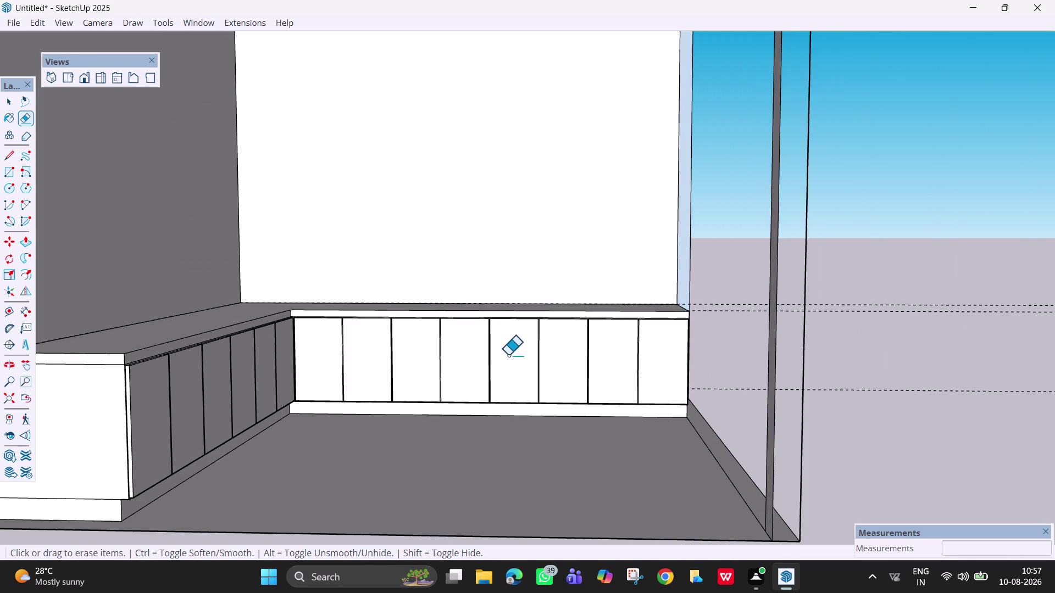
middle_drag(518, 357, 360, 371)
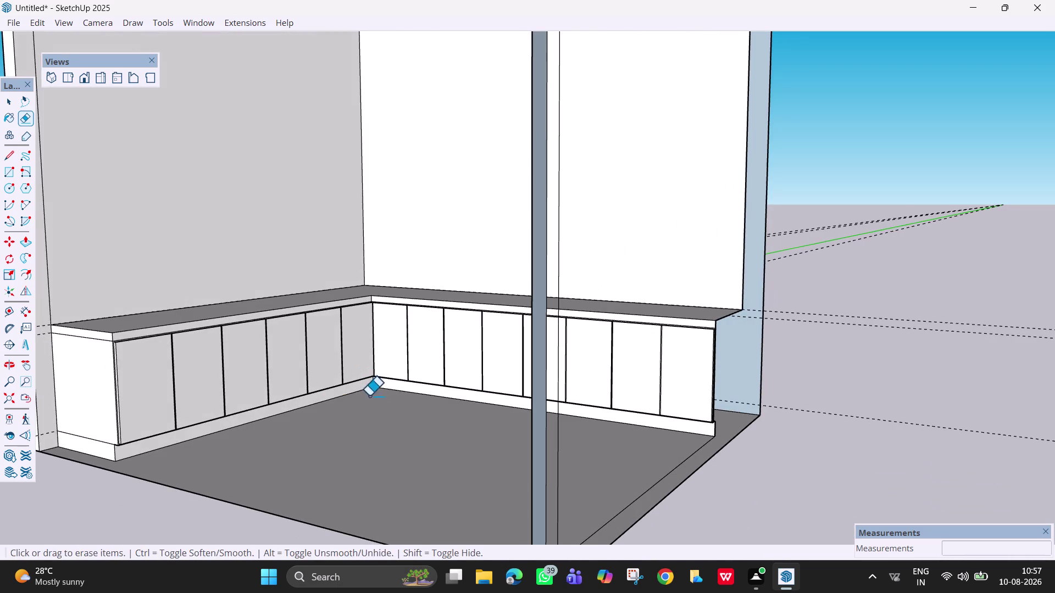
scroll(down, 3)
scroll(down, 3)
middle_drag(422, 405, 551, 414)
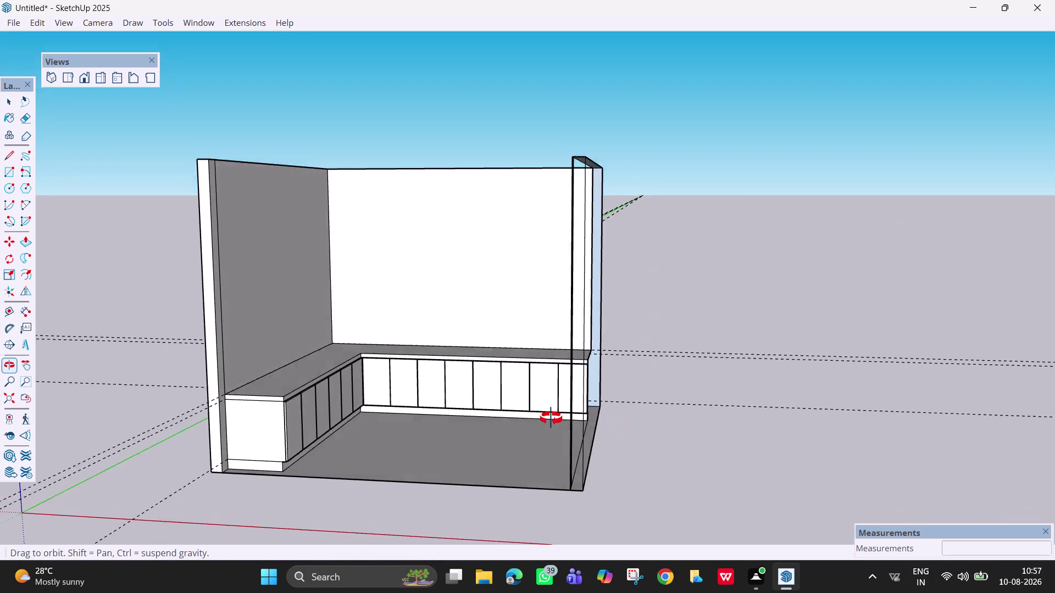
middle_drag(550, 414, 519, 424)
scroll(up, 3)
scroll(up, 3)
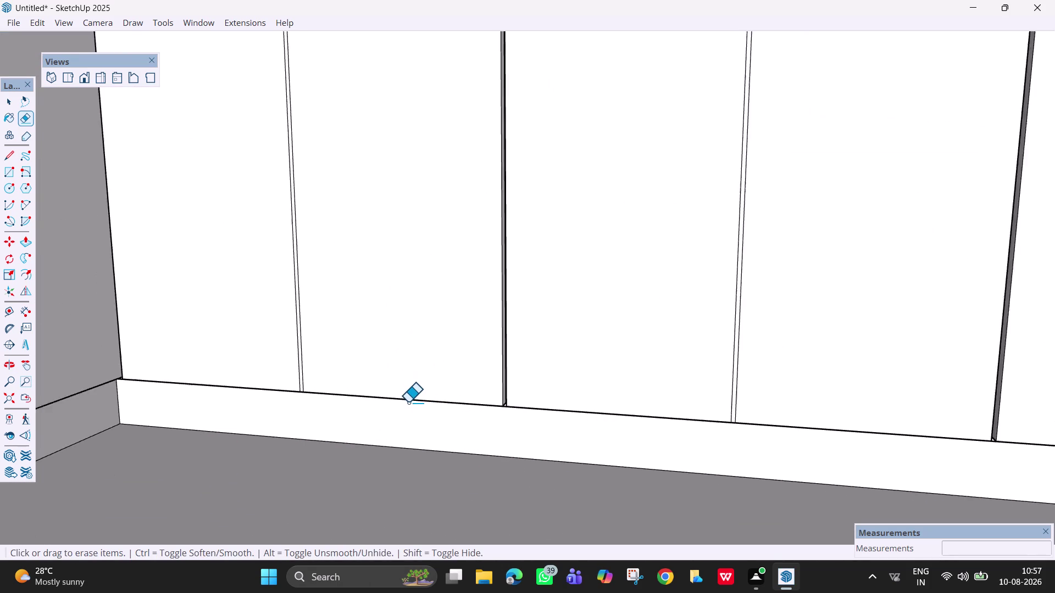
scroll(down, 3)
scroll(up, 3)
scroll(down, 3)
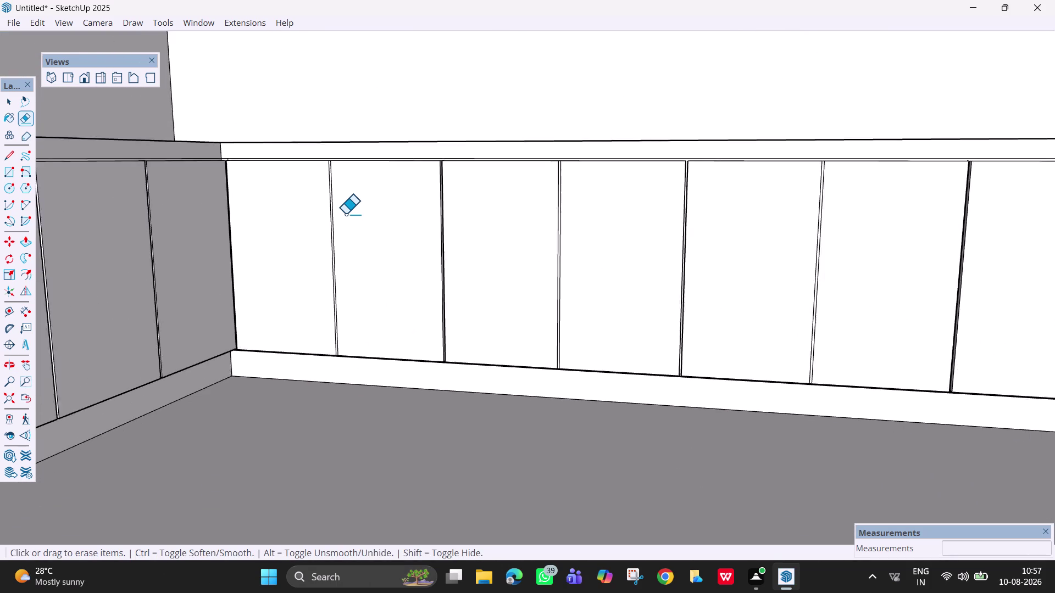
scroll(down, 3)
scroll(down, 3)
middle_drag(358, 230, 429, 321)
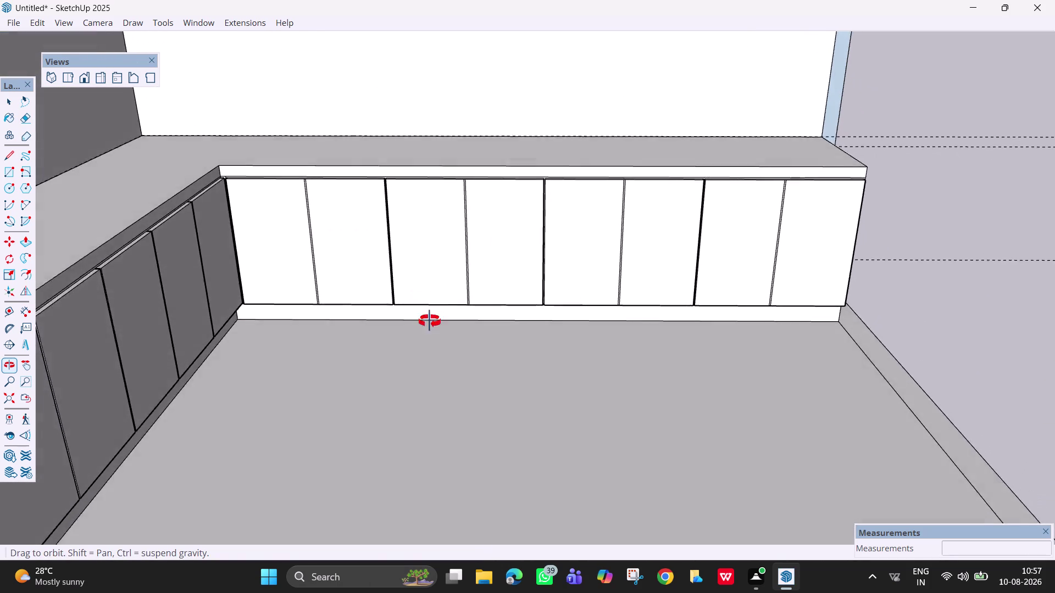
middle_drag(429, 321, 359, 438)
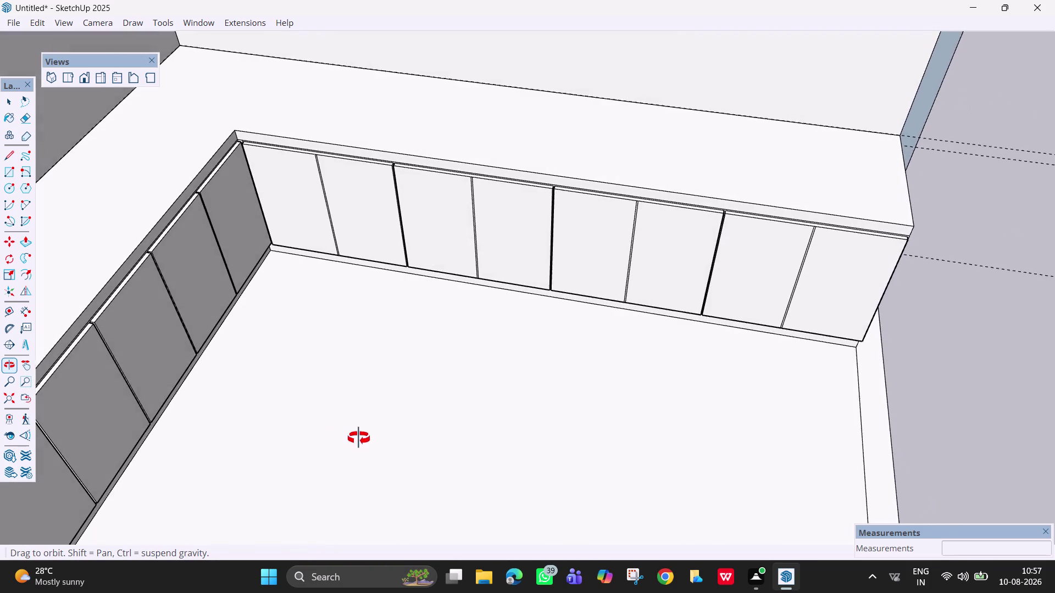
middle_drag(359, 438, 124, 416)
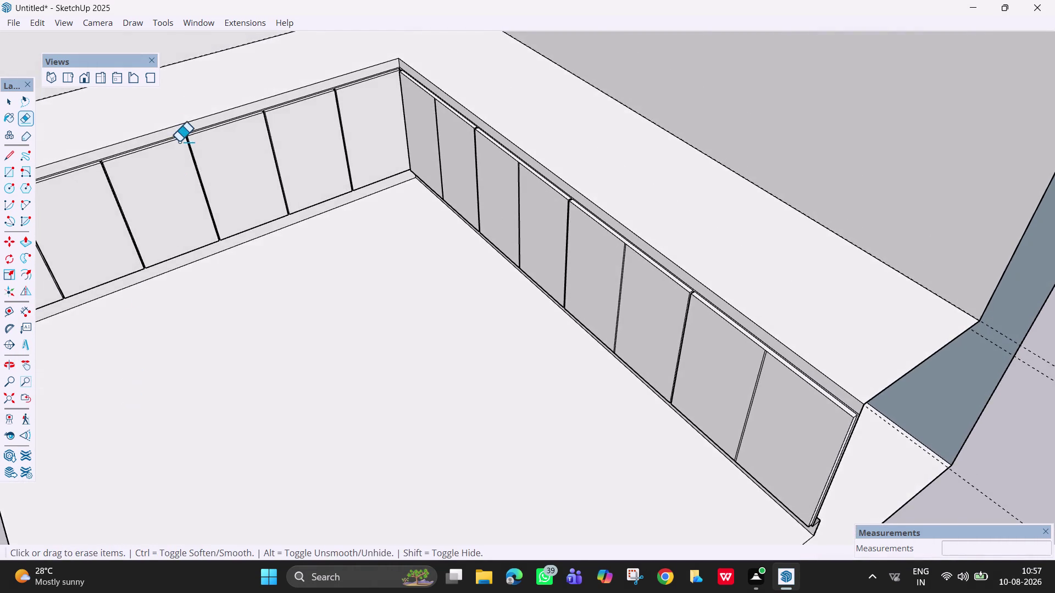
scroll(up, 3)
scroll(up, 3)
Orbit in close to inspect the shutter grooves at the run's inner corner.
middle_drag(274, 196, 254, 200)
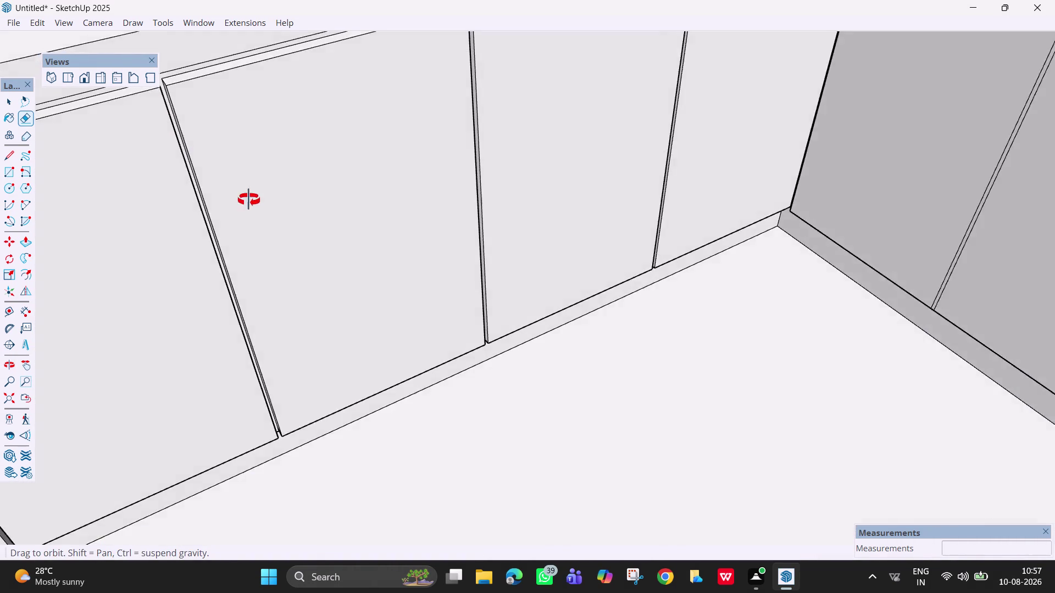
middle_drag(254, 200, 453, 225)
scroll(down, 3)
scroll(down, 3)
middle_drag(626, 181, 552, 189)
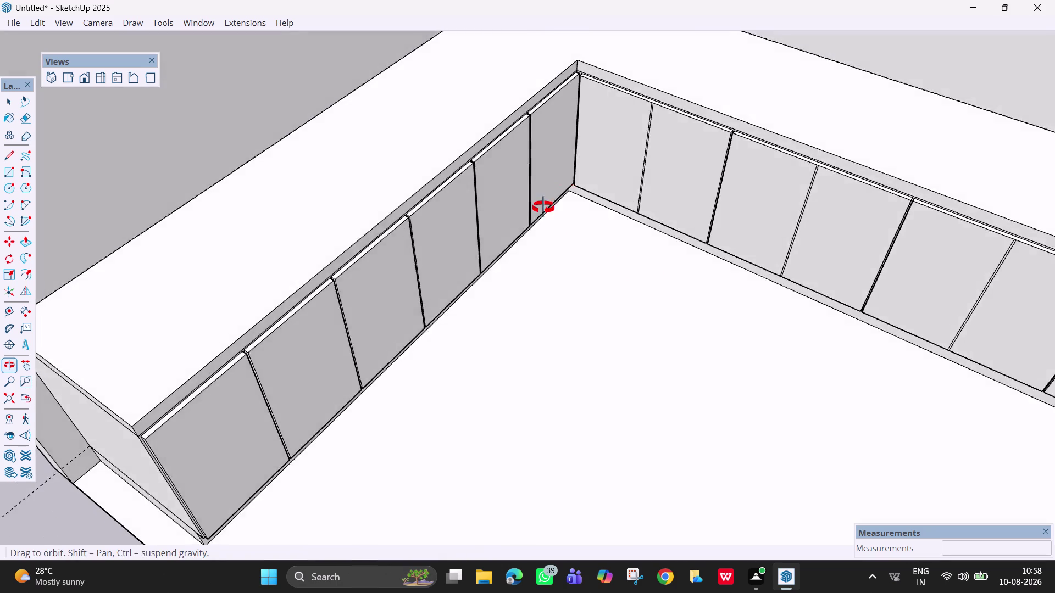
middle_drag(552, 189, 544, 283)
middle_drag(550, 259, 552, 256)
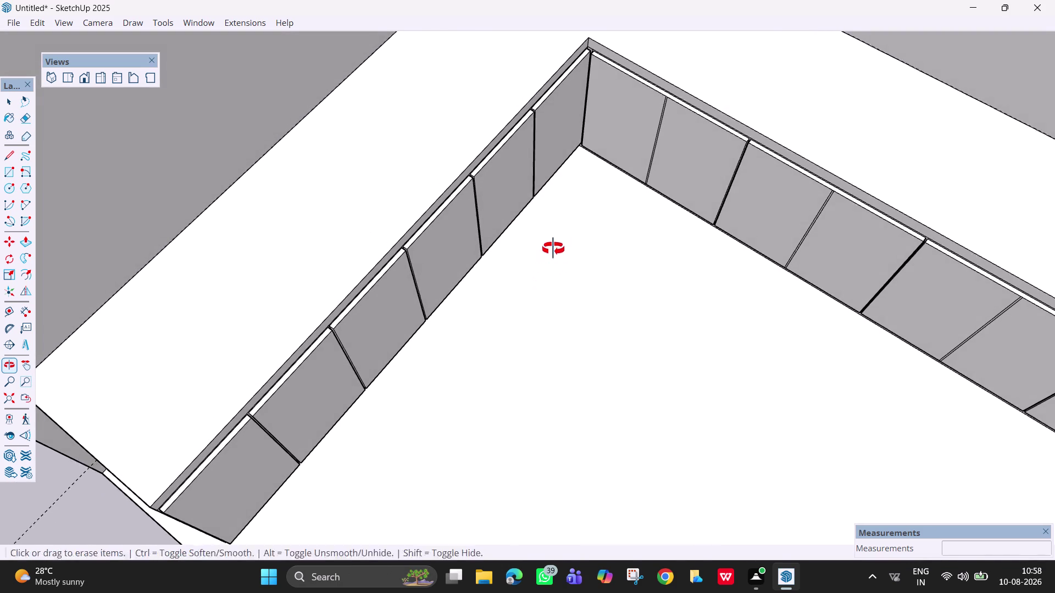
middle_drag(552, 257, 667, 85)
scroll(up, 3)
scroll(up, 3)
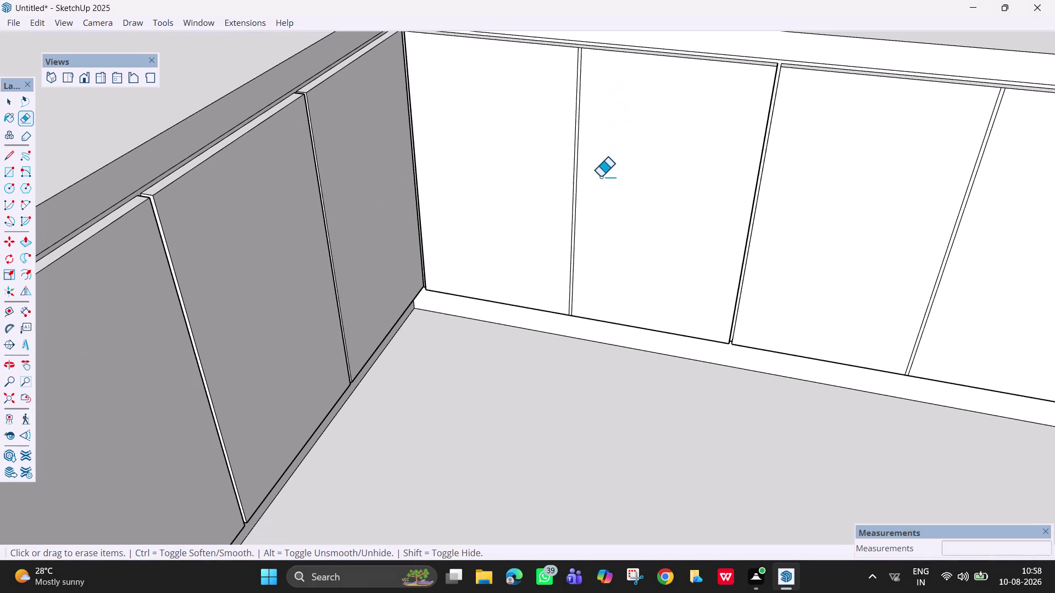
middle_drag(587, 122, 581, 215)
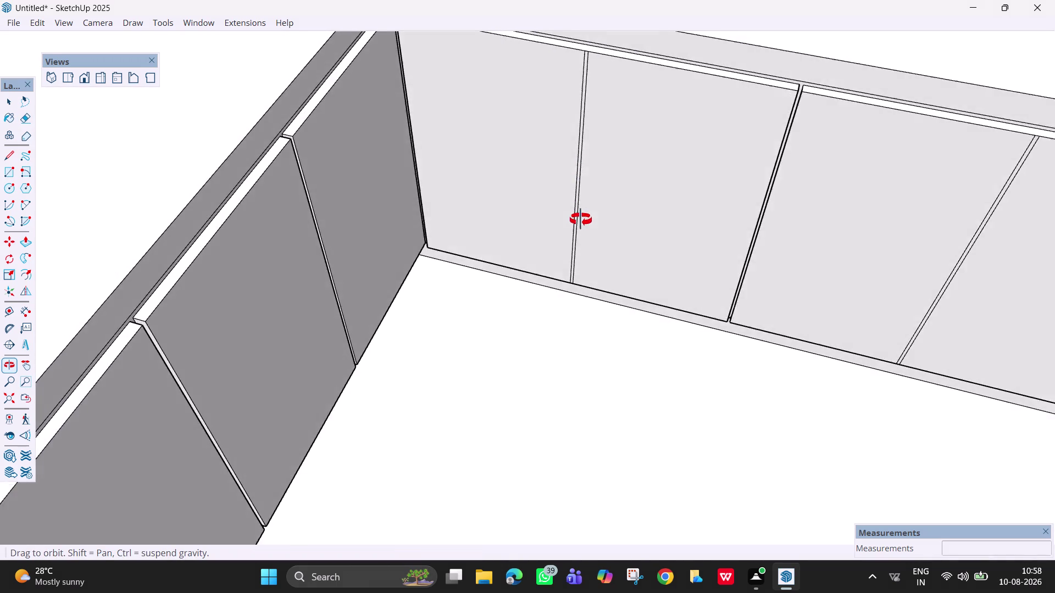
middle_drag(581, 215, 501, 384)
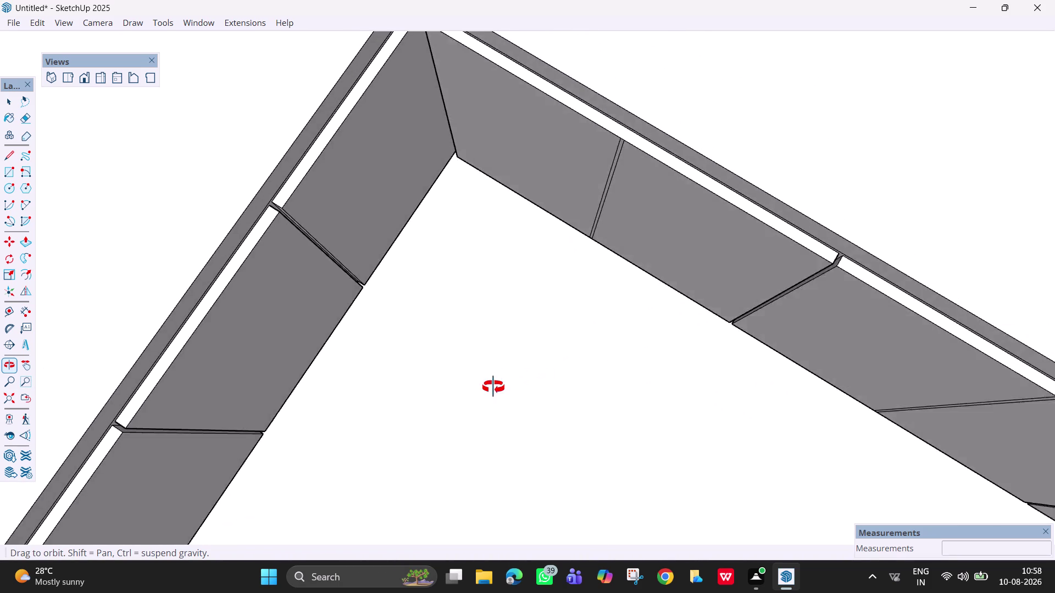
middle_drag(500, 383, 515, 435)
middle_drag(569, 324, 587, 200)
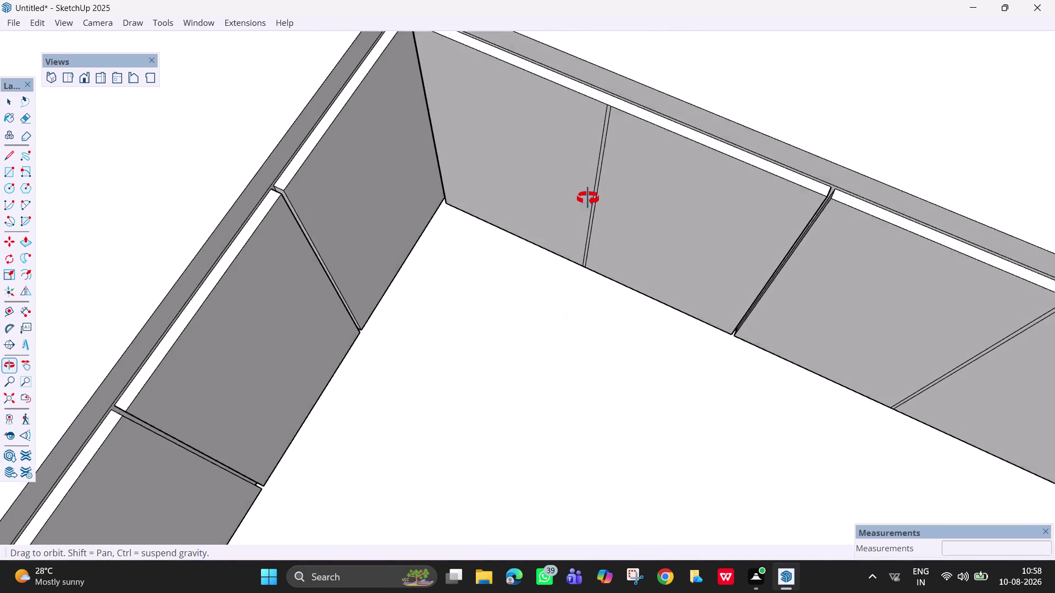
middle_drag(586, 199, 590, 195)
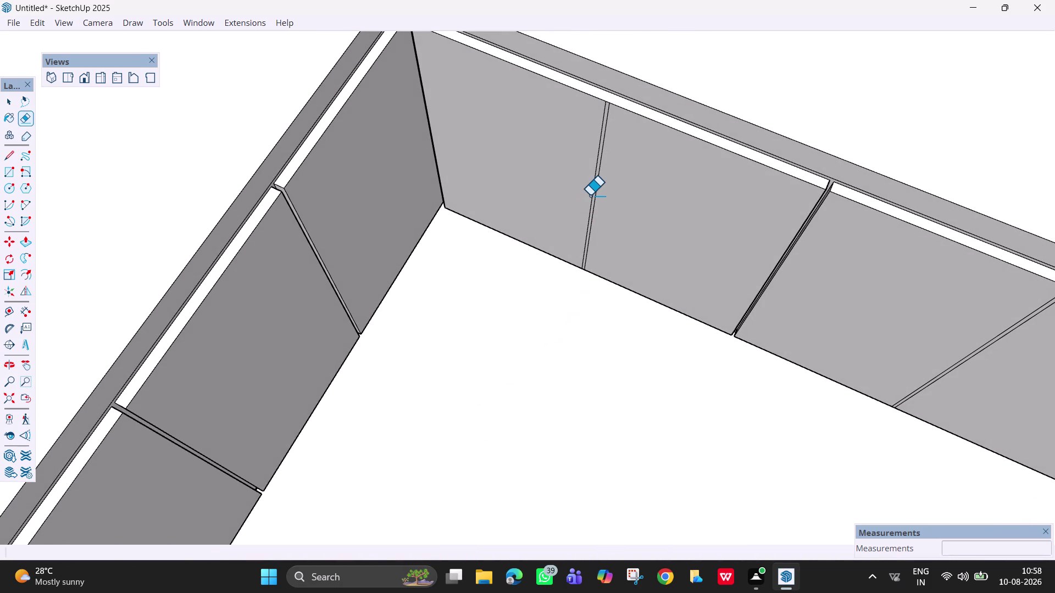
Push/Pull the corner shutter face to a new depth.
key(p)
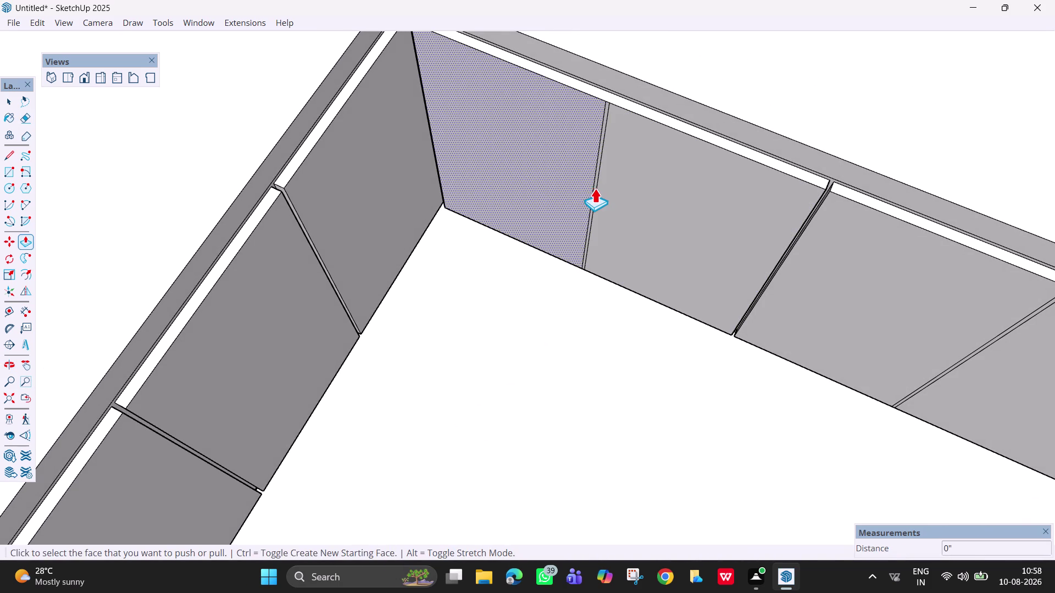
click(595, 189)
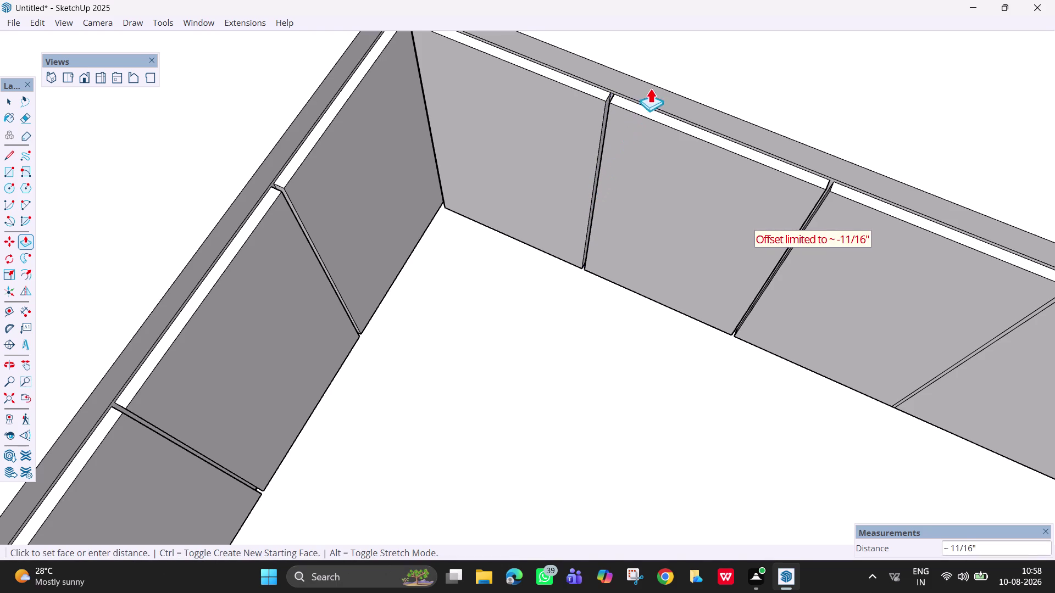
click(652, 84)
scroll(down, 3)
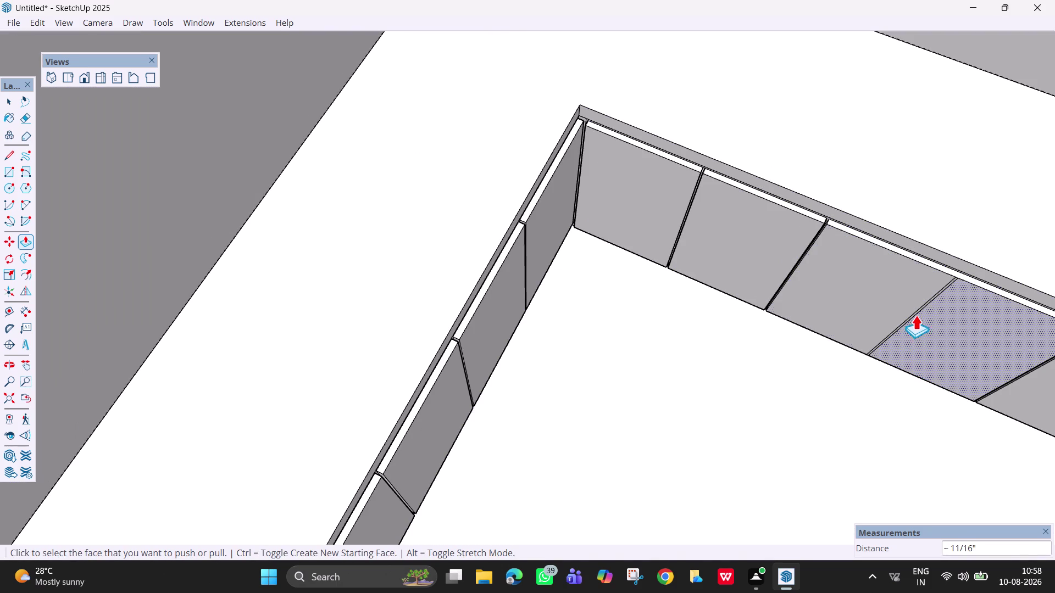
Push/Pull the next back-run shutter face, then pan along to the next groove.
middle_drag(915, 304, 862, 185)
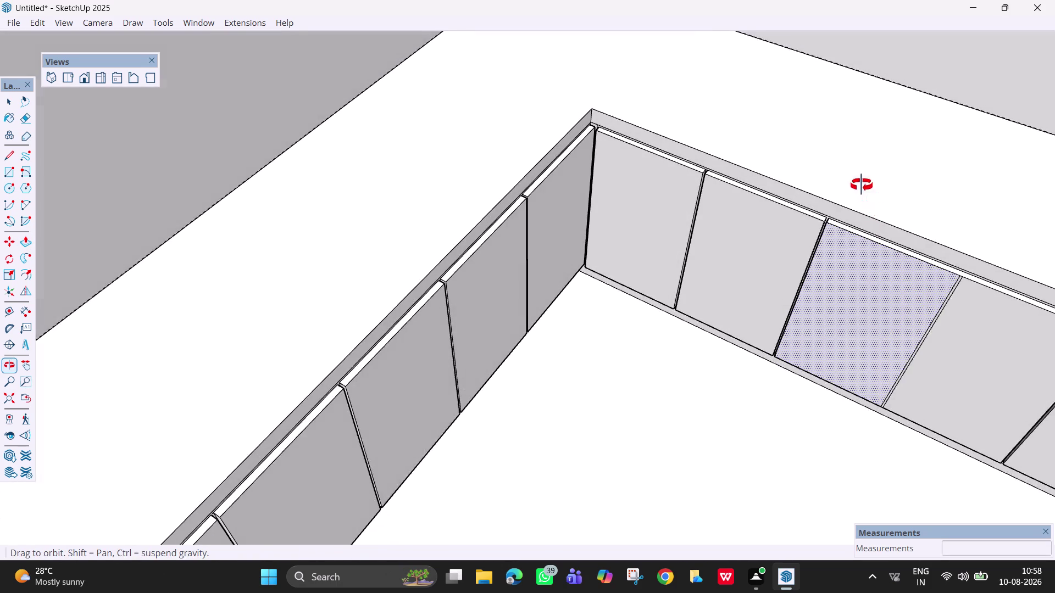
middle_drag(862, 185, 860, 183)
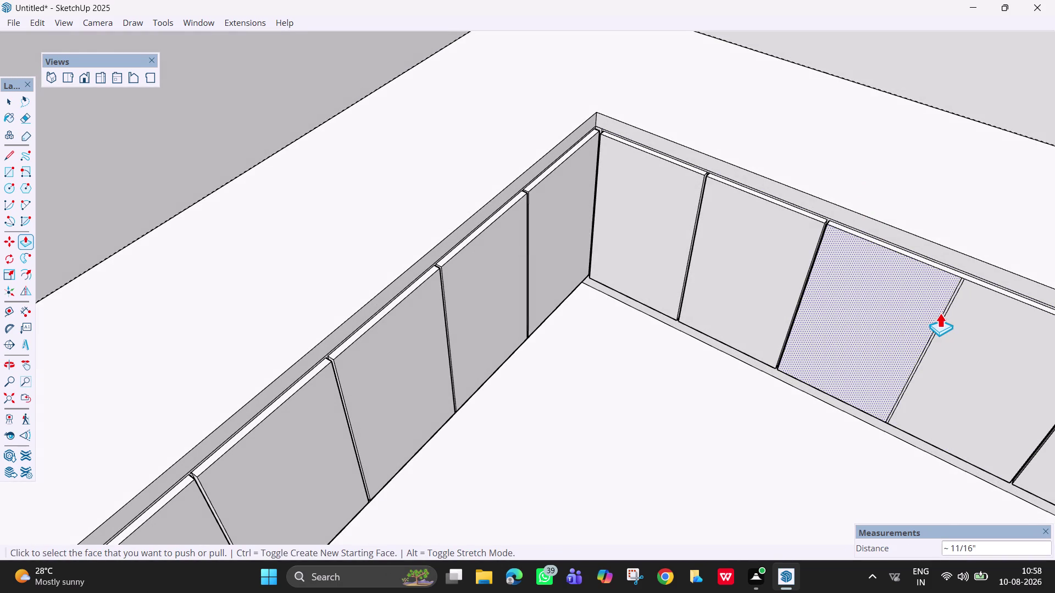
scroll(up, 3)
click(924, 333)
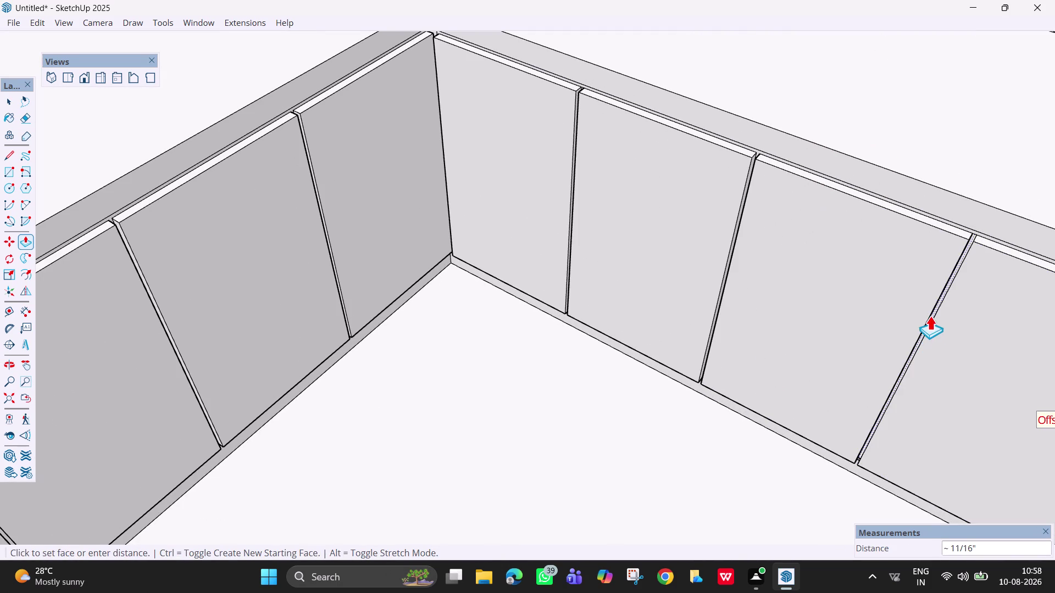
click(941, 296)
key(h)
drag(839, 408, 277, 199)
drag(586, 289, 495, 247)
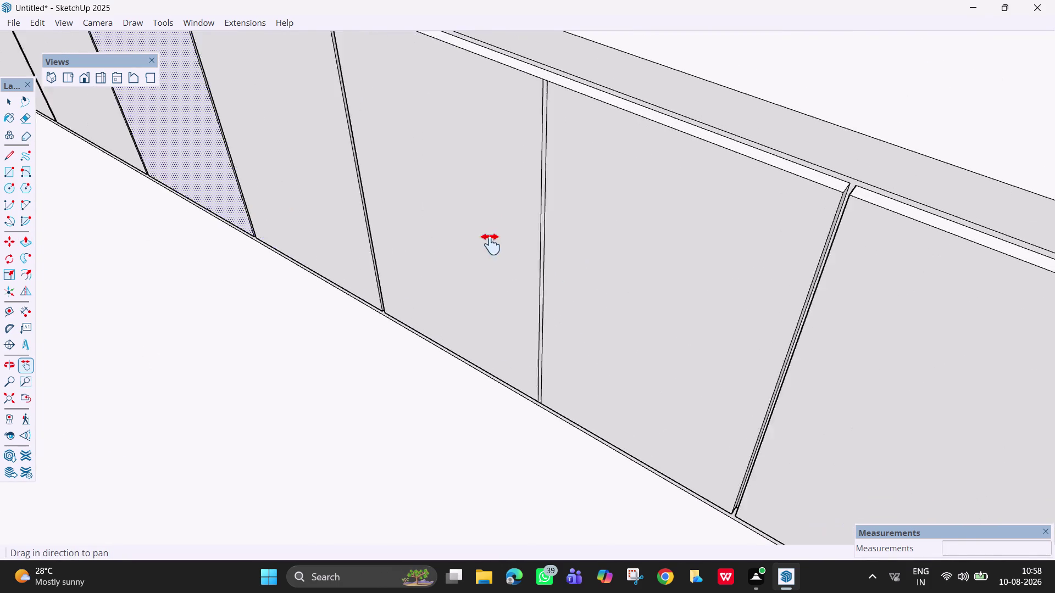
drag(495, 246, 439, 215)
Recess the next two grooves between shutters with Push/Pull.
key(p)
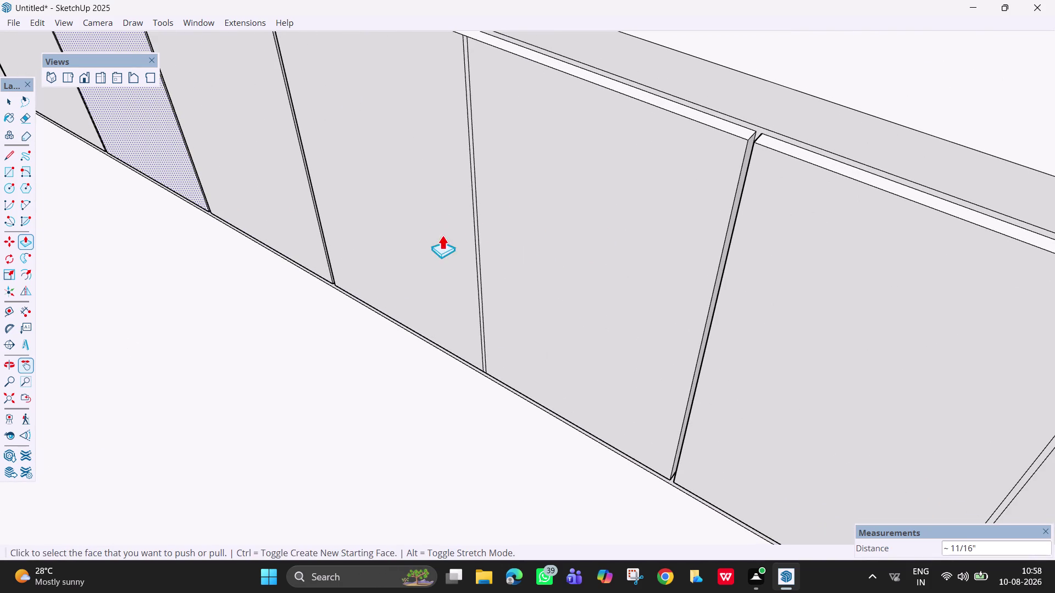
click(478, 264)
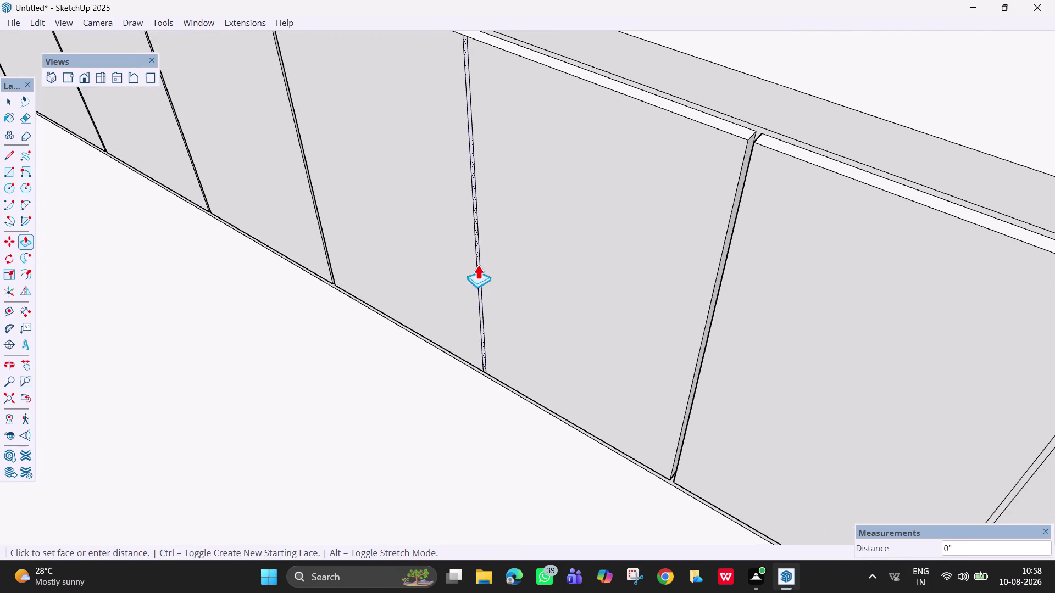
click(567, 197)
scroll(down, 3)
scroll(down, 3)
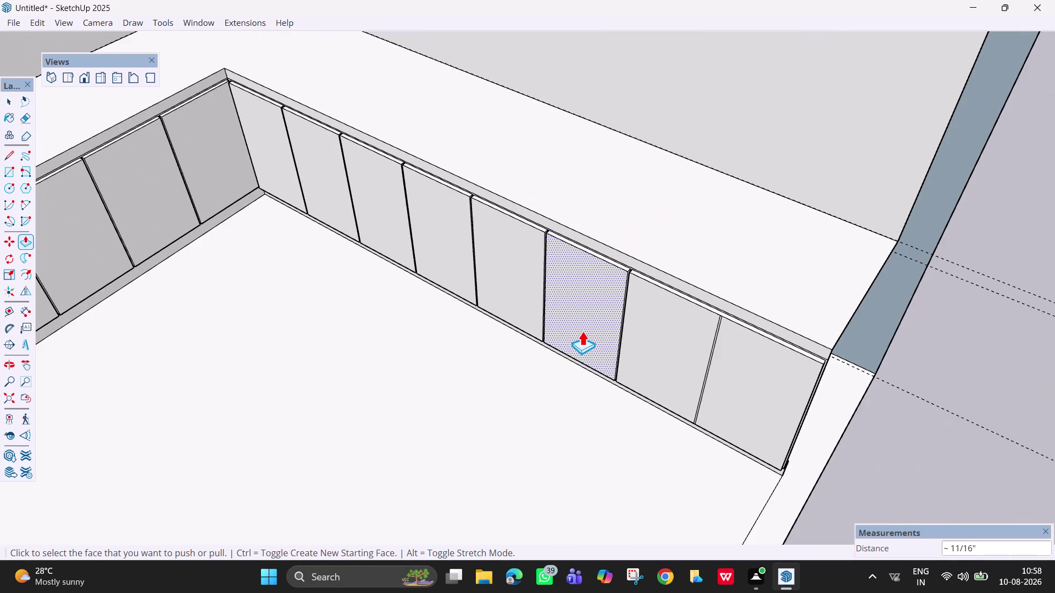
scroll(up, 3)
scroll(up, 3)
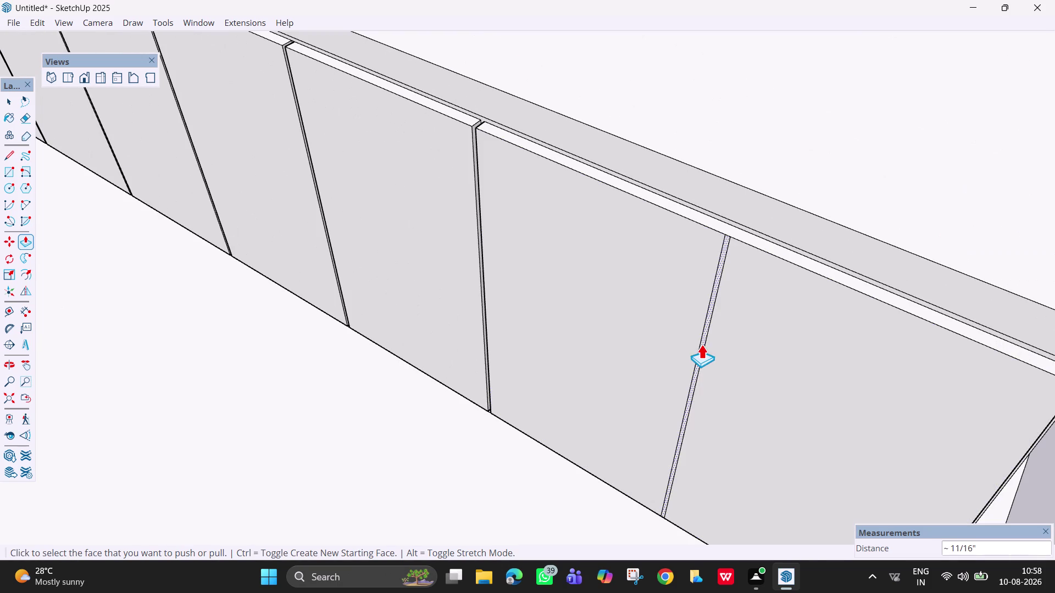
click(702, 344)
click(738, 290)
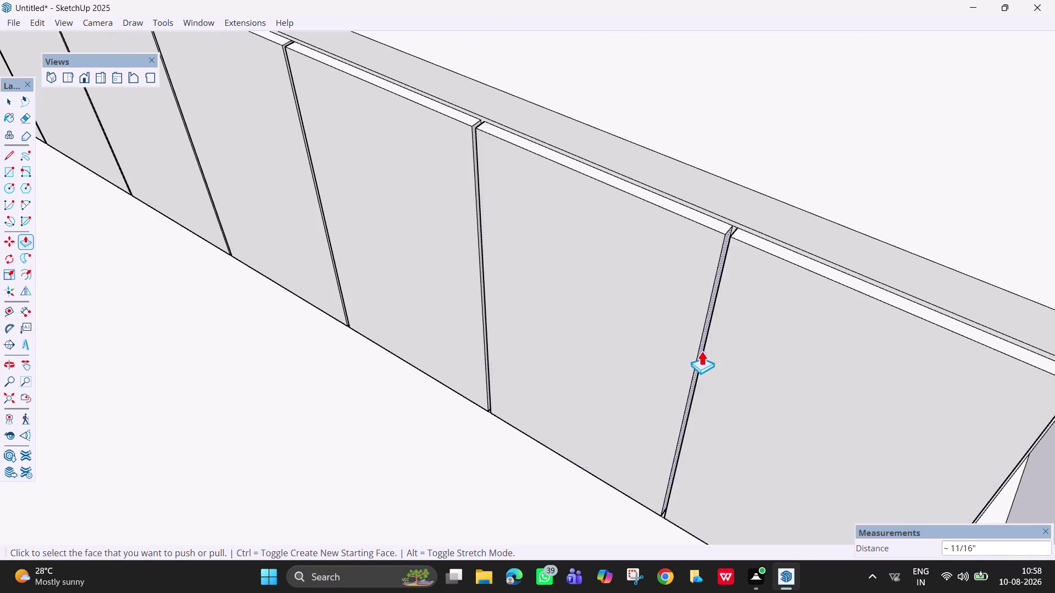
scroll(down, 3)
scroll(down, 3)
middle_drag(694, 363, 797, 255)
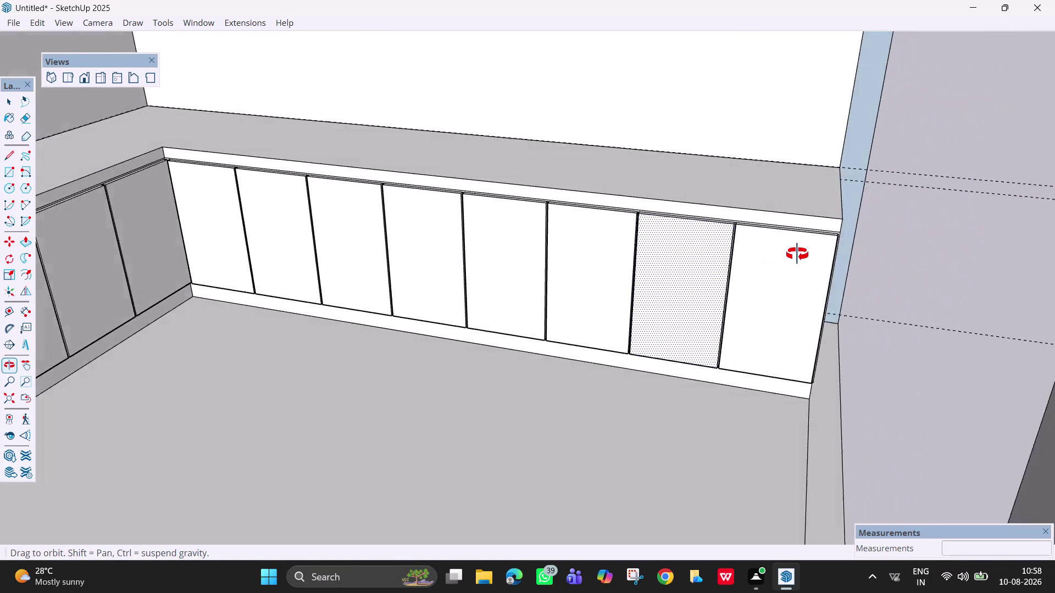
Orbit and zoom toward the right-end shutters to face them.
middle_drag(797, 255, 800, 192)
middle_drag(813, 218, 851, 295)
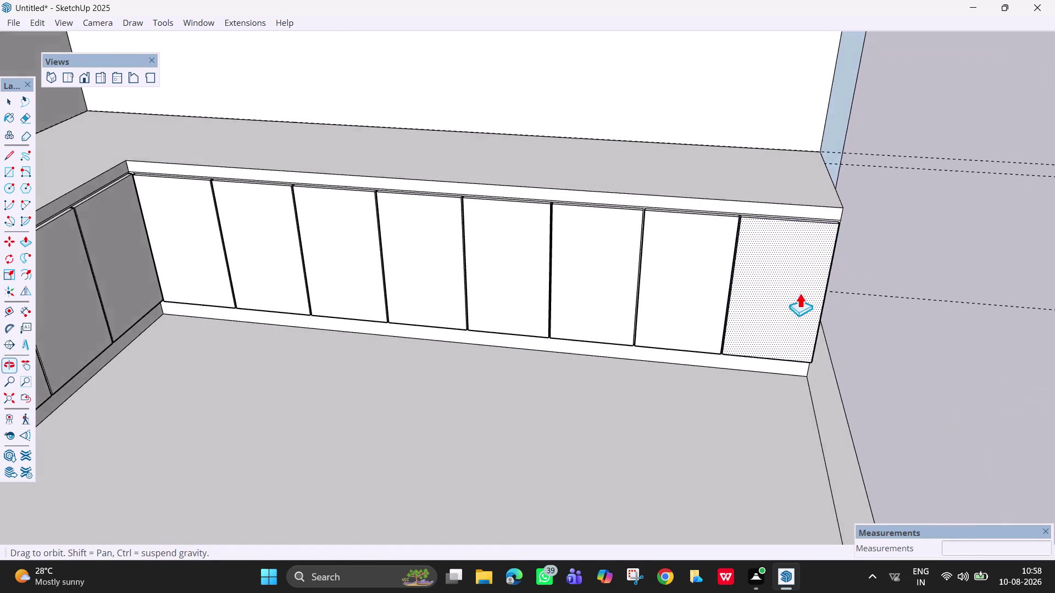
scroll(up, 3)
scroll(up, 3)
middle_drag(636, 266, 541, 308)
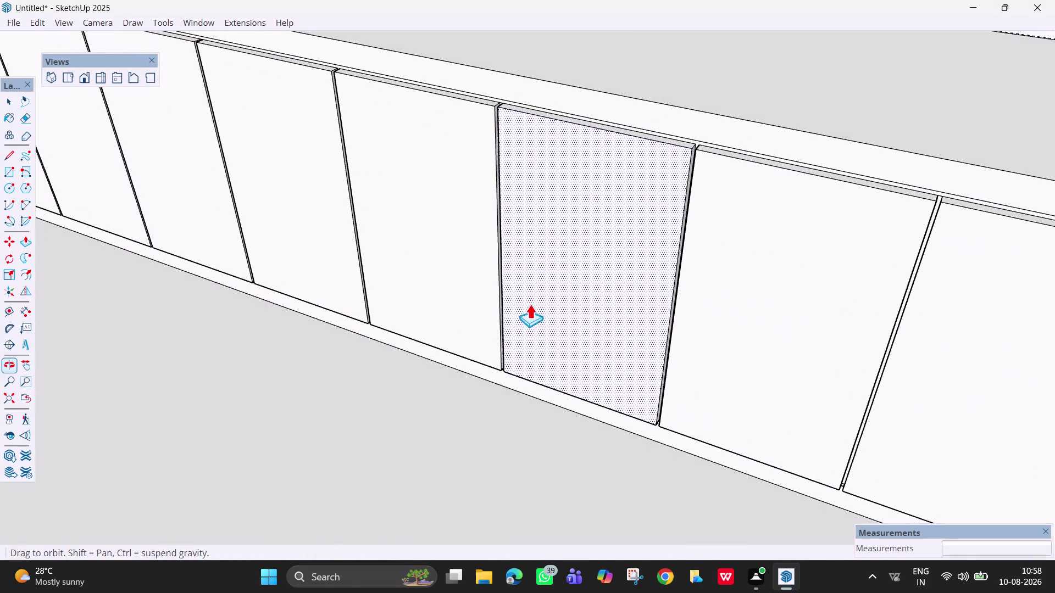
middle_drag(524, 297, 677, 285)
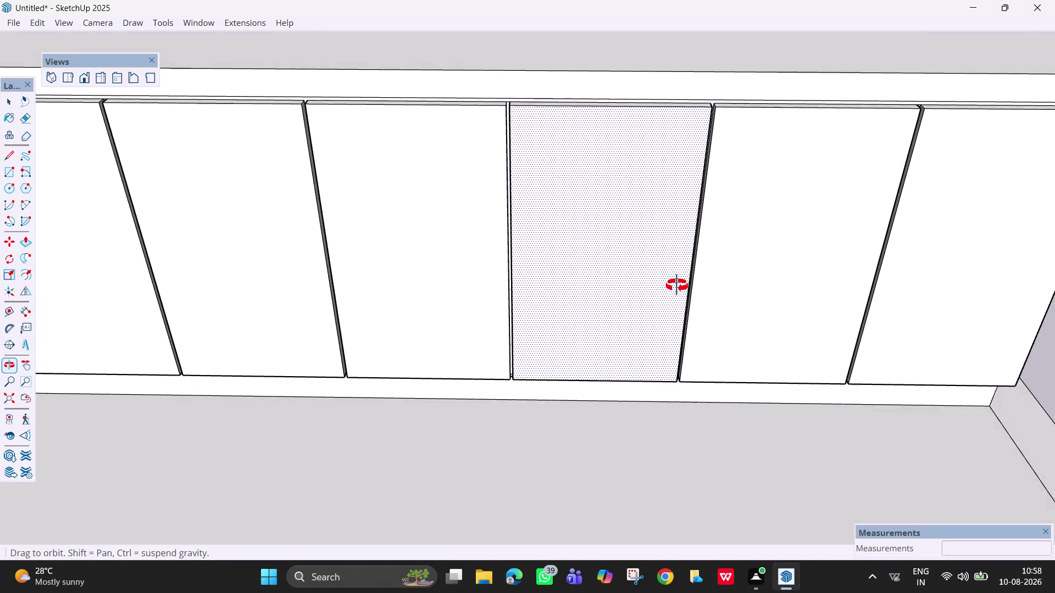
middle_drag(677, 286, 766, 293)
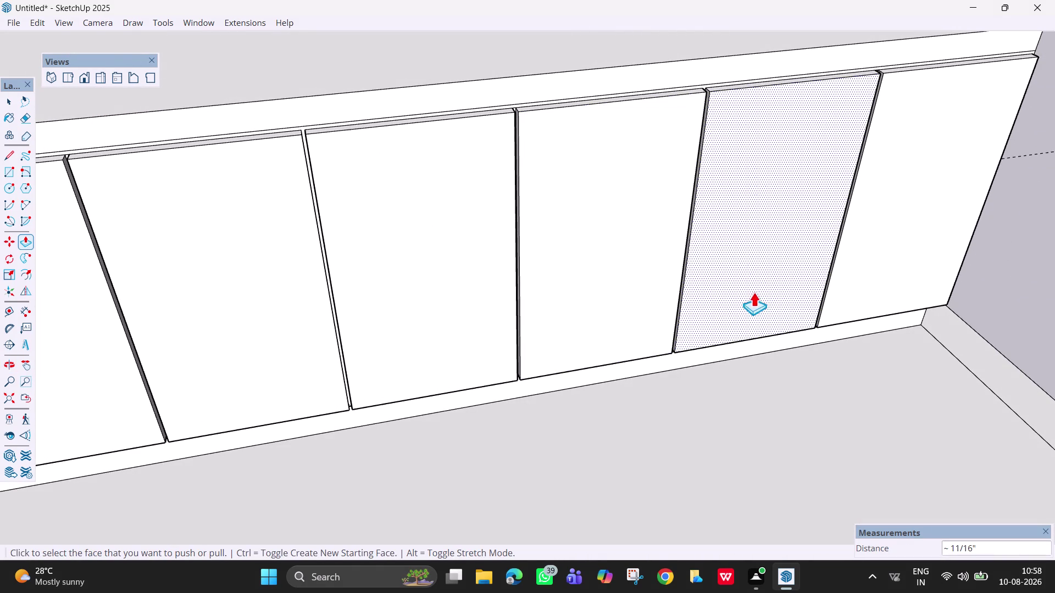
Zoom up to the top rail and erase the leftover edge at the groove top.
scroll(up, 3)
middle_drag(507, 123, 402, 87)
scroll(up, 3)
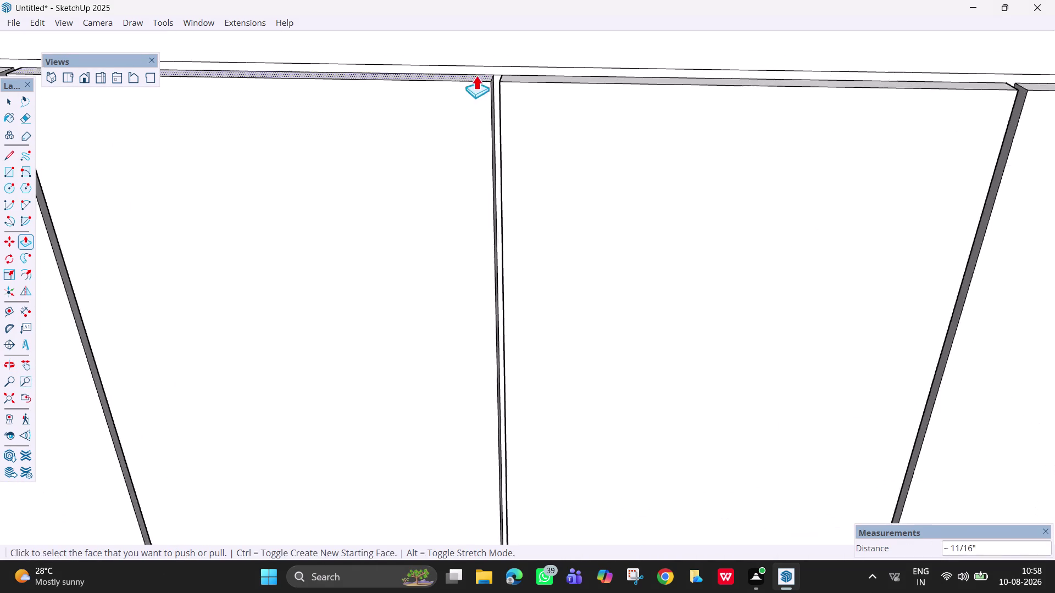
scroll(up, 3)
scroll(up, 3)
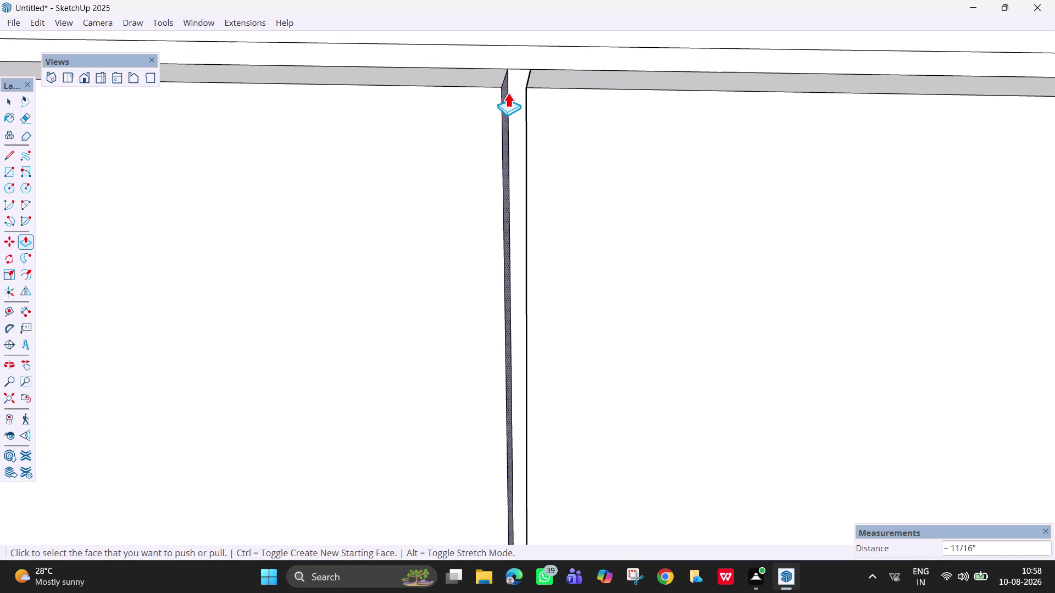
key(e)
click(522, 69)
Zoom along the top rail and erase the stray edge above the first groove.
scroll(down, 3)
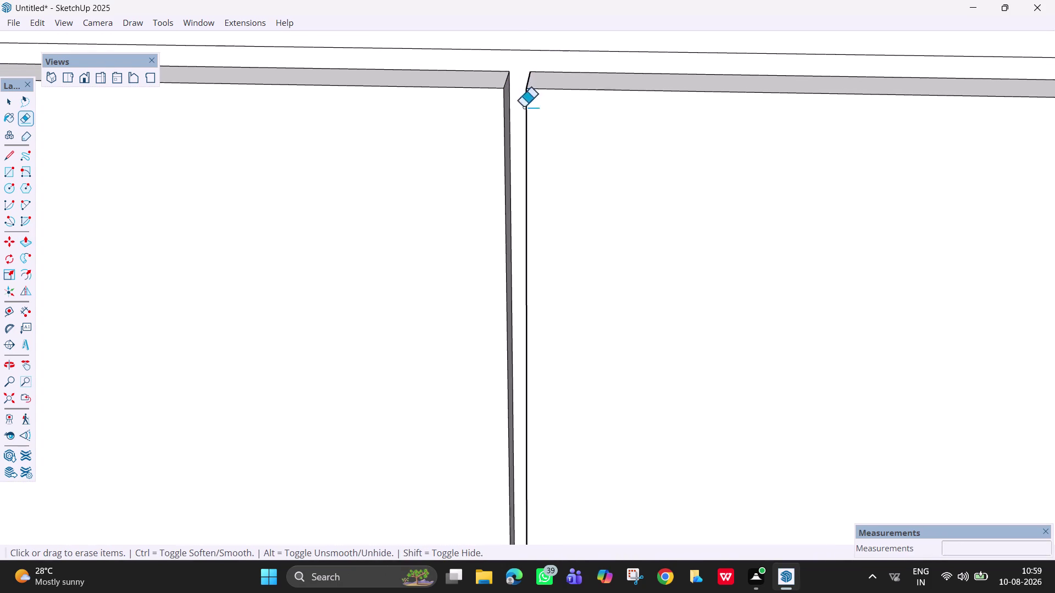
scroll(down, 3)
scroll(down, 3)
scroll(down, 3)
scroll(up, 3)
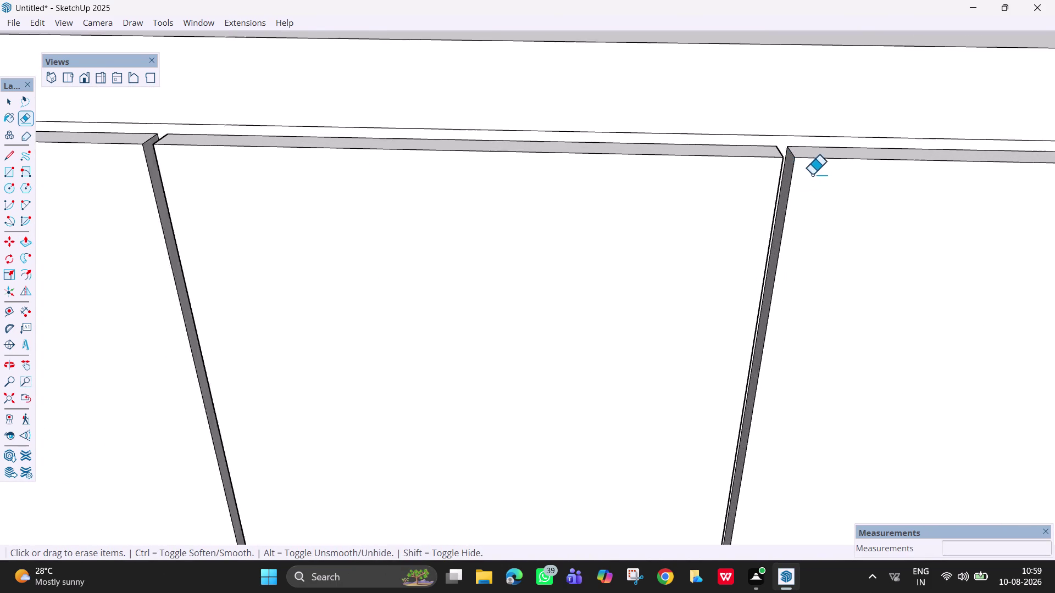
middle_drag(793, 175, 712, 127)
scroll(down, 3)
scroll(down, 3)
scroll(down, 3)
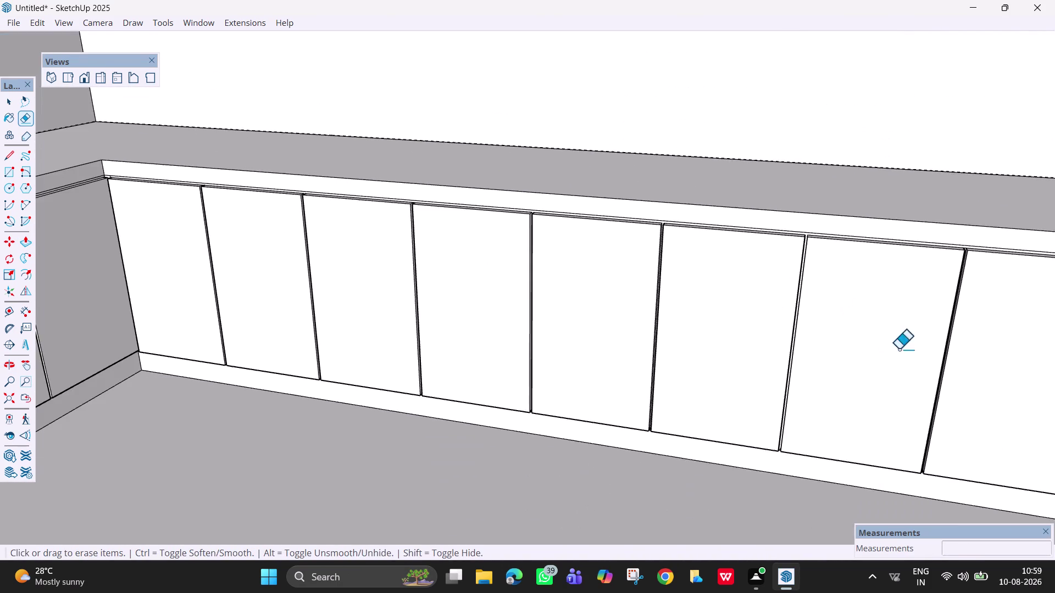
scroll(up, 3)
middle_drag(968, 288, 866, 278)
scroll(up, 3)
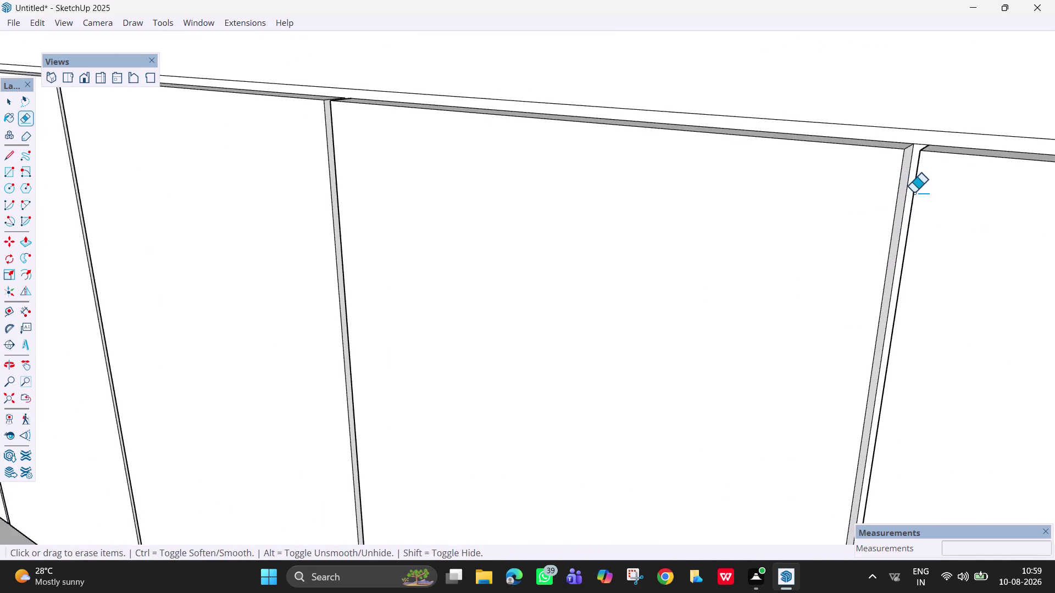
scroll(up, 3)
click(919, 136)
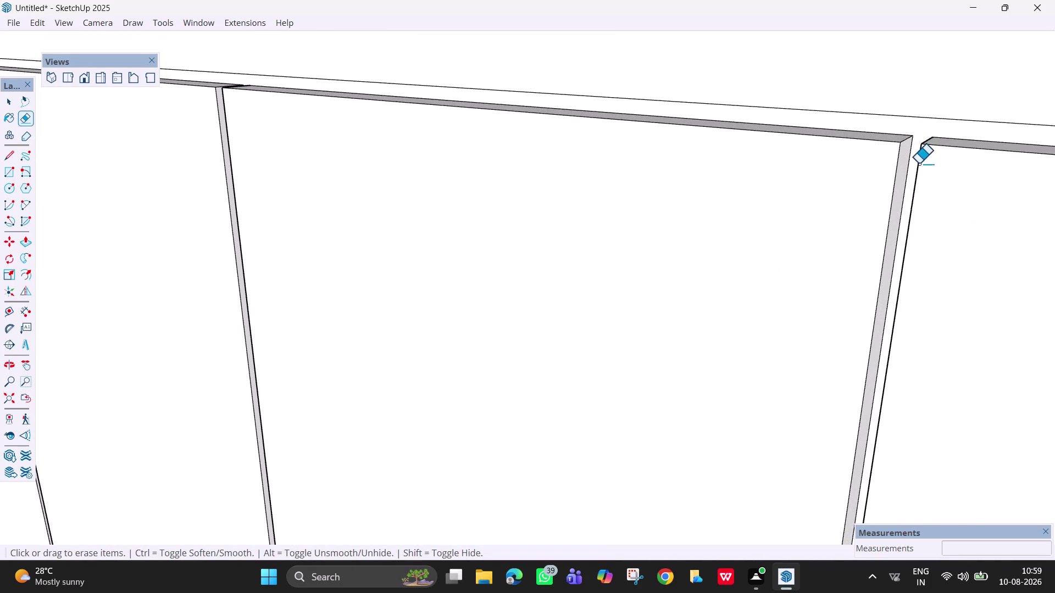
Pan along the shutter tops and erase the stray edge above the next groove.
scroll(down, 3)
middle_drag(928, 291, 1001, 302)
scroll(down, 3)
middle_click(1001, 302)
scroll(down, 3)
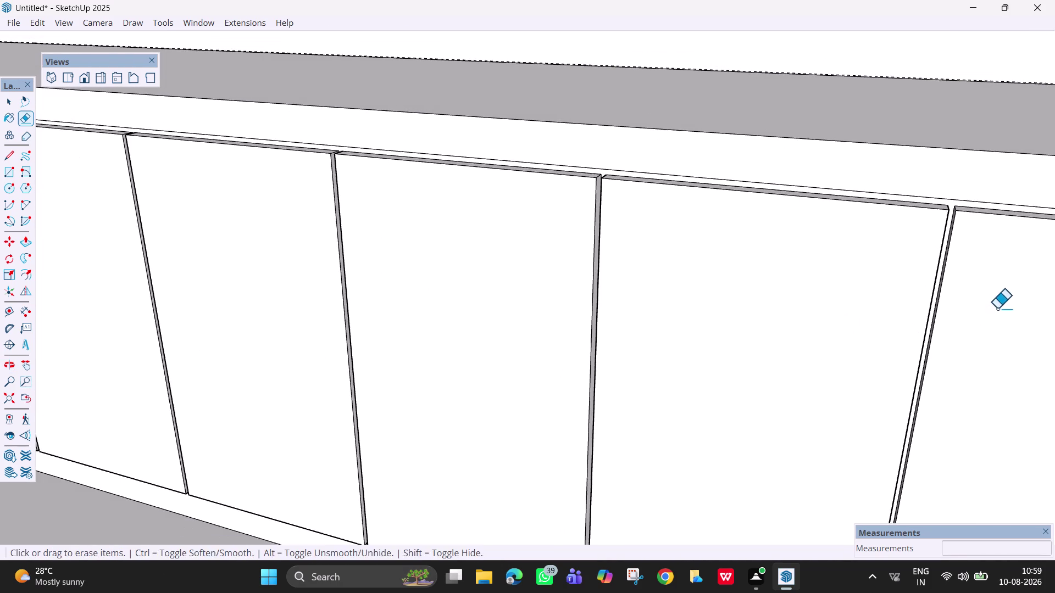
key(h)
drag(949, 319, 1054, 311)
drag(448, 225, 959, 327)
middle_drag(520, 313, 607, 328)
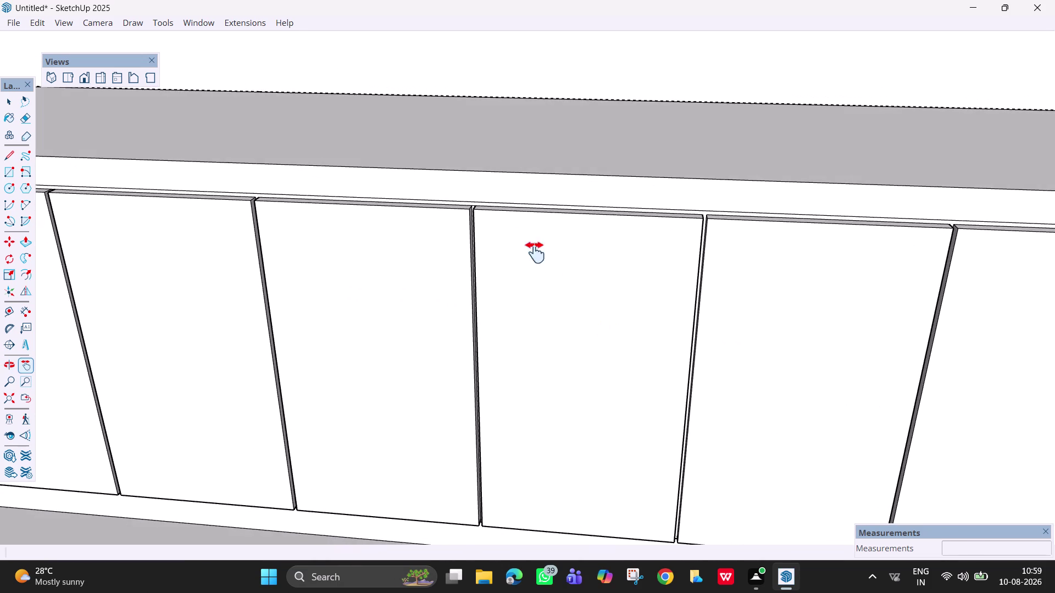
scroll(up, 3)
scroll(up, 3)
key(e)
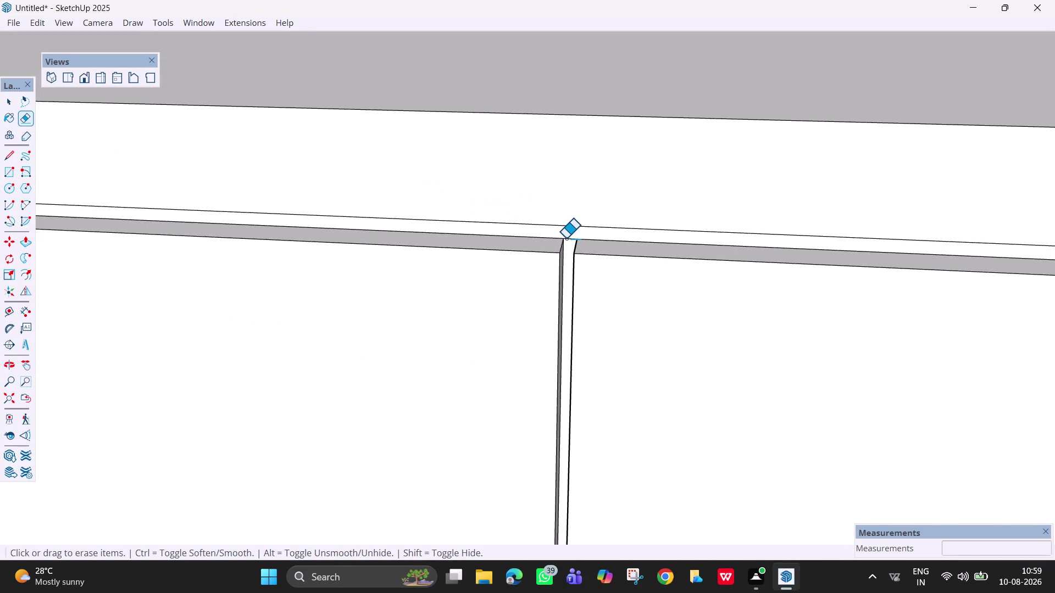
click(566, 238)
Pan further along the top rail and erase the edge closing off another groove top.
key(h)
drag(343, 265, 721, 287)
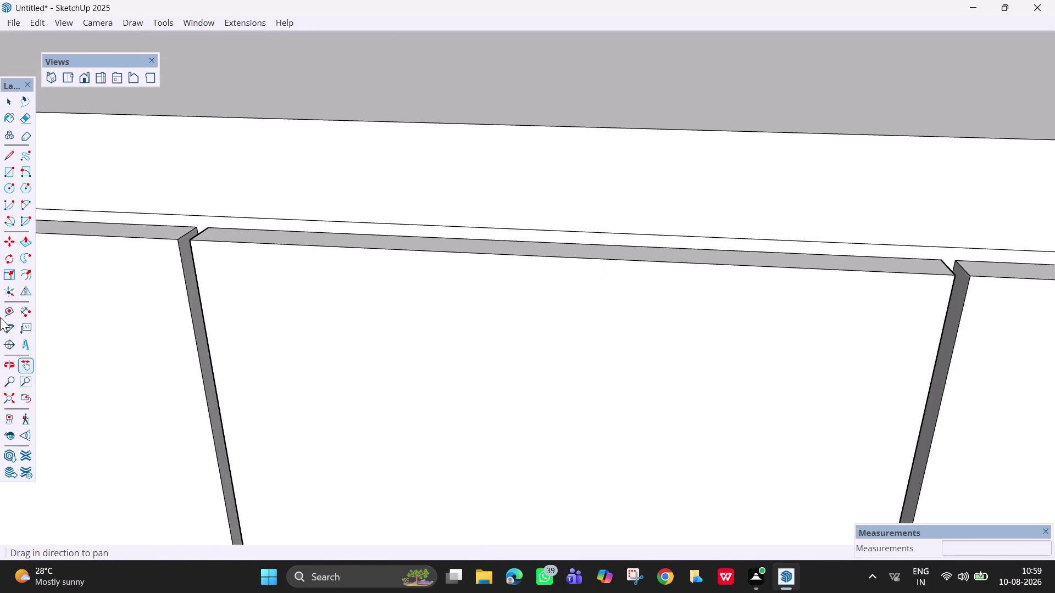
drag(1, 317, 383, 325)
drag(186, 281, 951, 313)
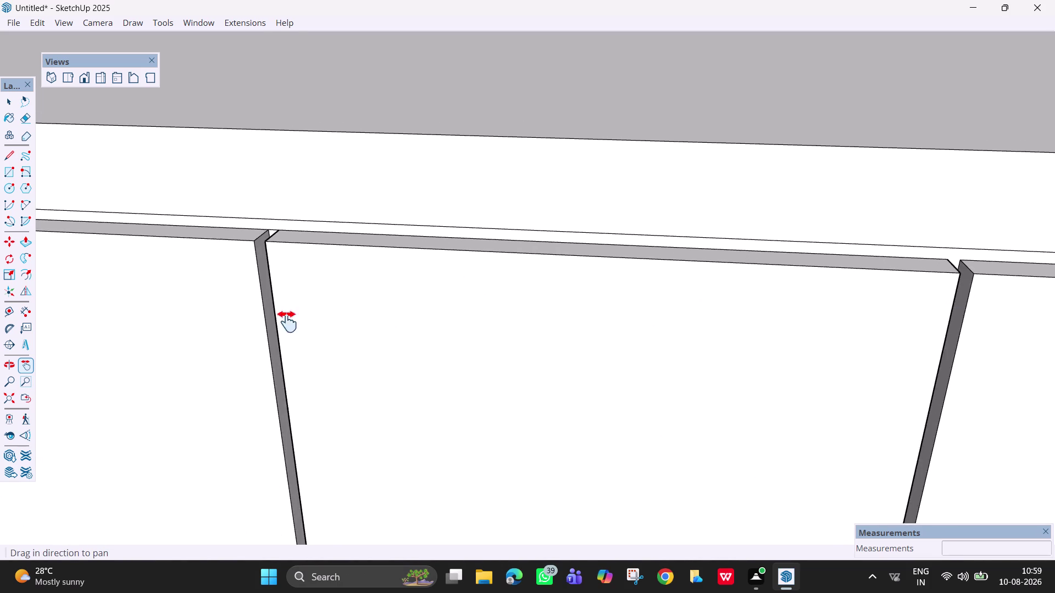
drag(54, 326, 447, 355)
scroll(up, 3)
middle_drag(709, 284, 697, 280)
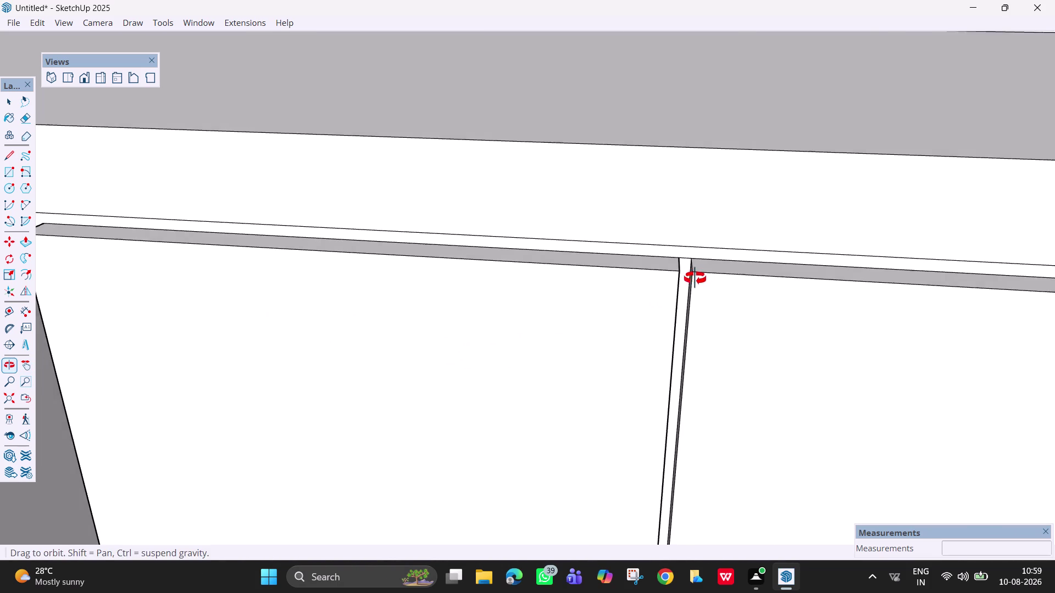
middle_drag(698, 280, 692, 277)
key(e)
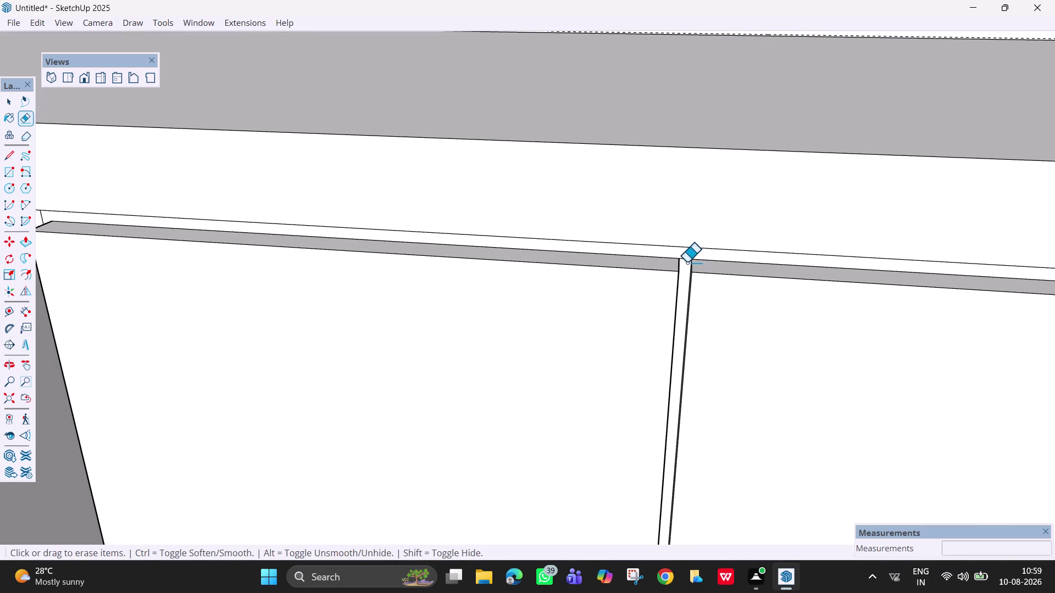
click(686, 257)
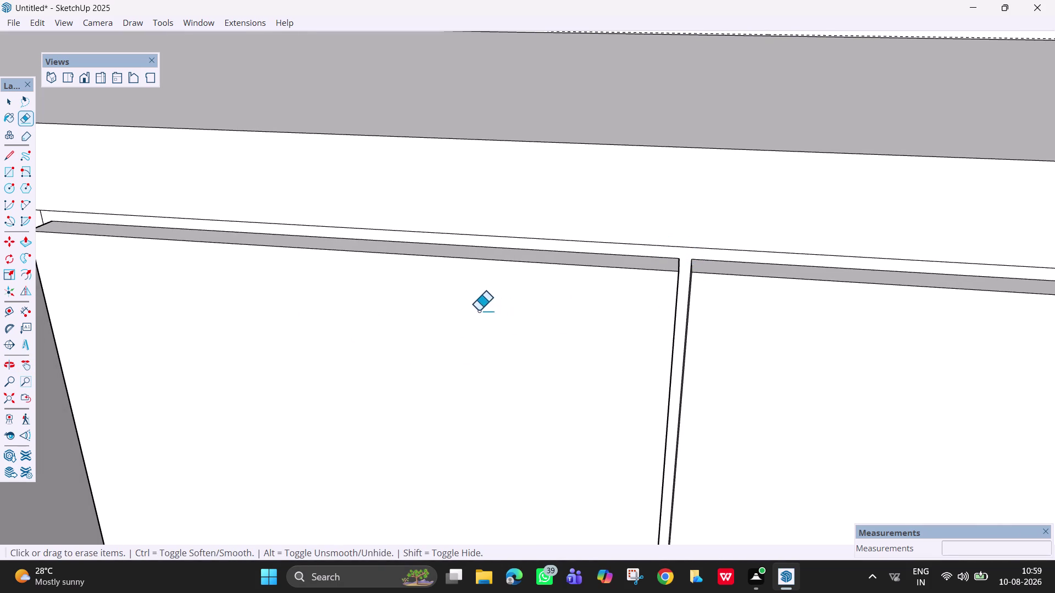
Orbit out to review the whole L-shaped cabinet run and its shutter tops.
scroll(down, 3)
scroll(down, 3)
middle_drag(183, 282, 185, 284)
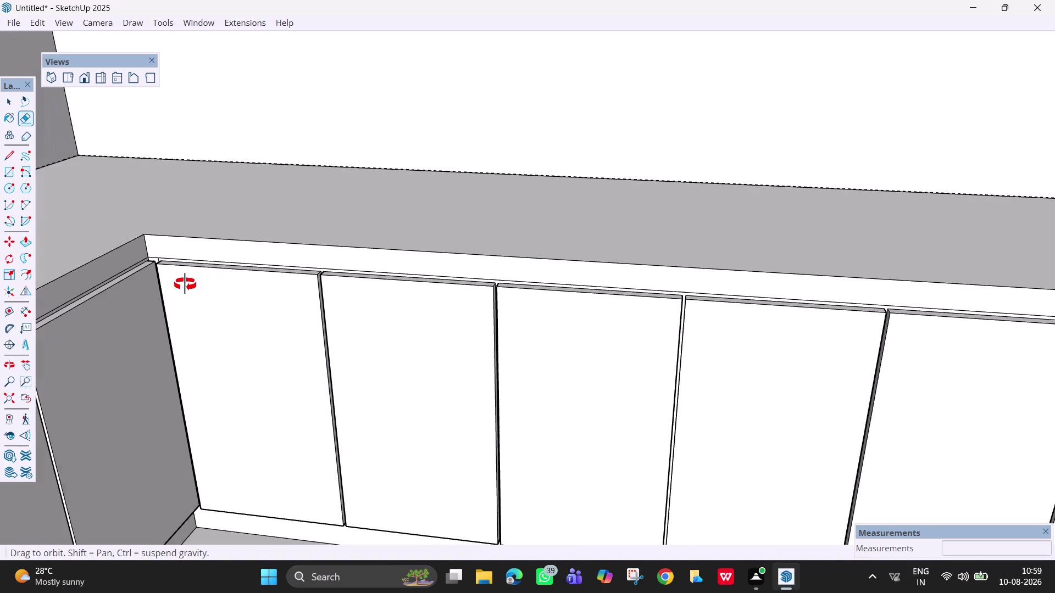
middle_drag(185, 285, 329, 448)
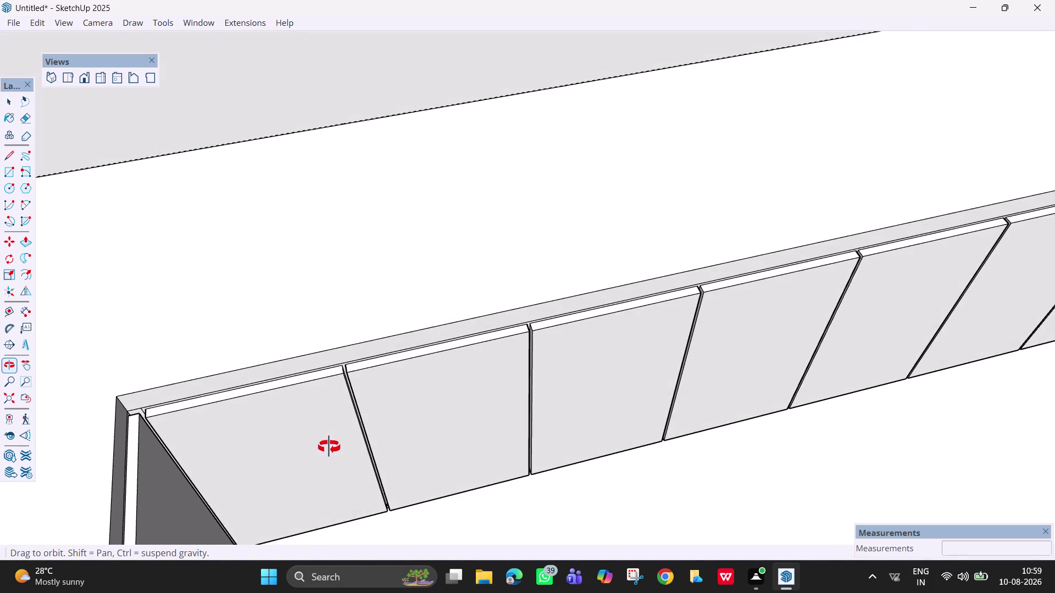
middle_drag(329, 448, 264, 146)
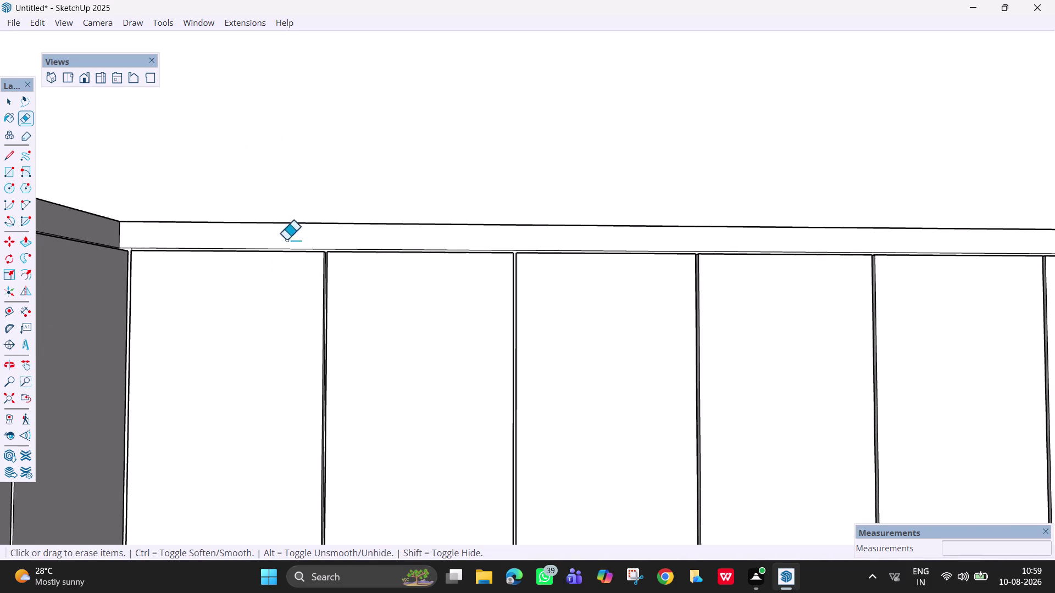
scroll(down, 3)
scroll(down, 3)
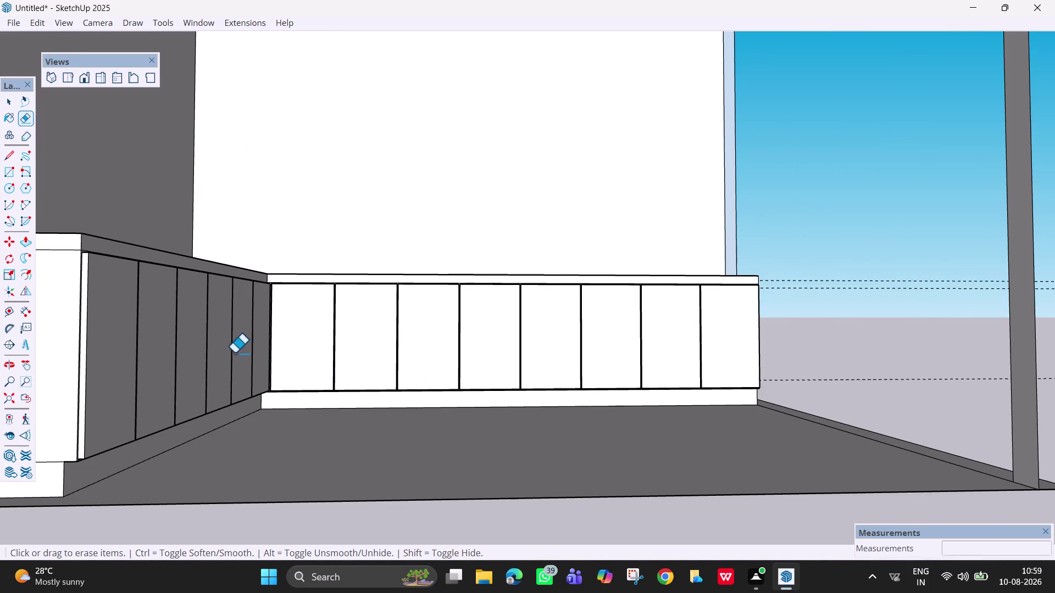
middle_drag(369, 337, 0, 362)
middle_drag(519, 315, 439, 322)
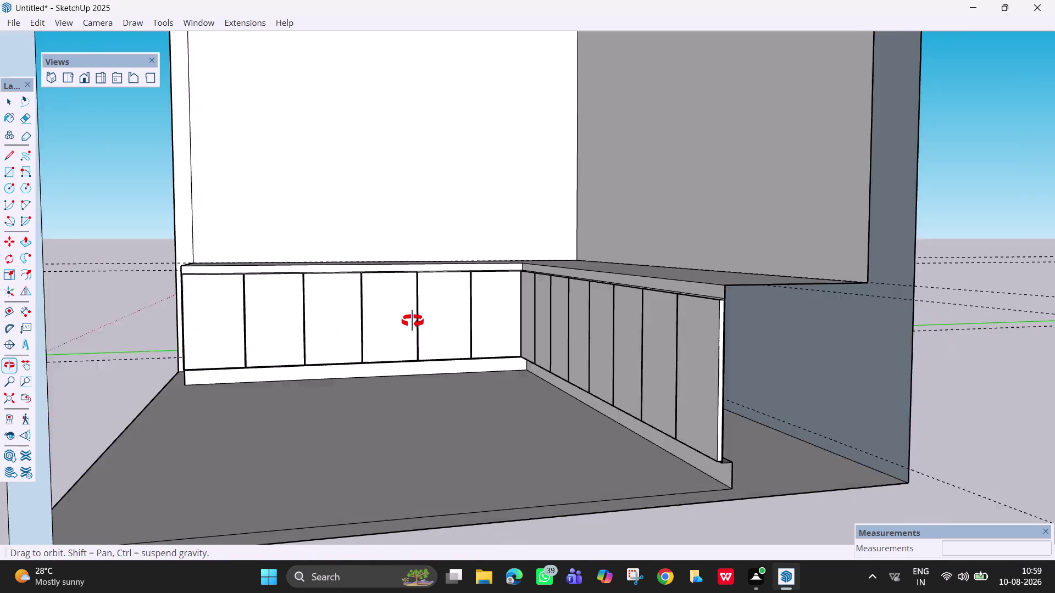
middle_drag(439, 322, 403, 320)
scroll(up, 3)
scroll(up, 3)
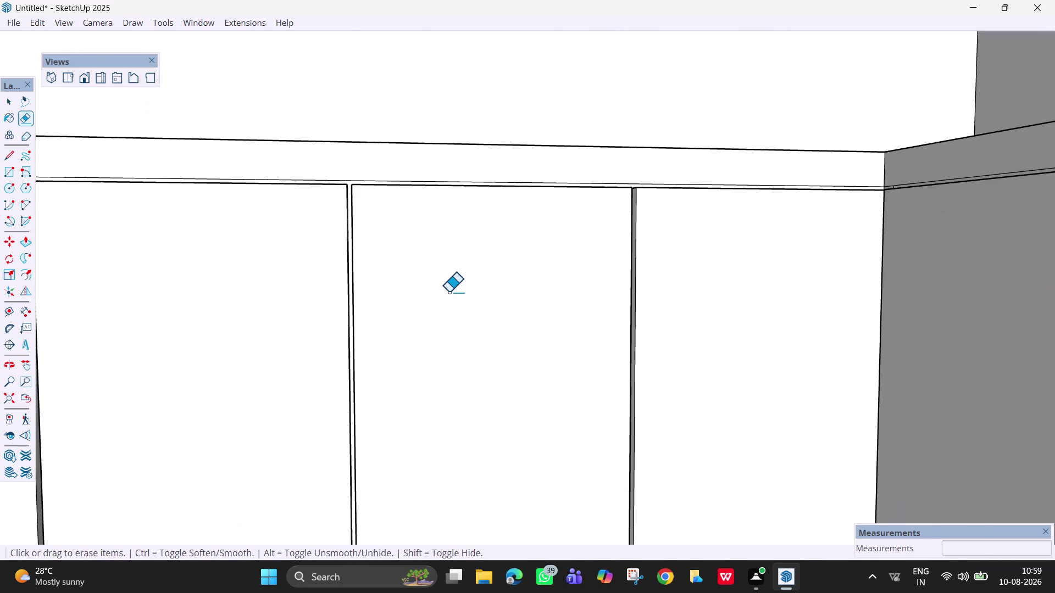
middle_drag(590, 248, 585, 247)
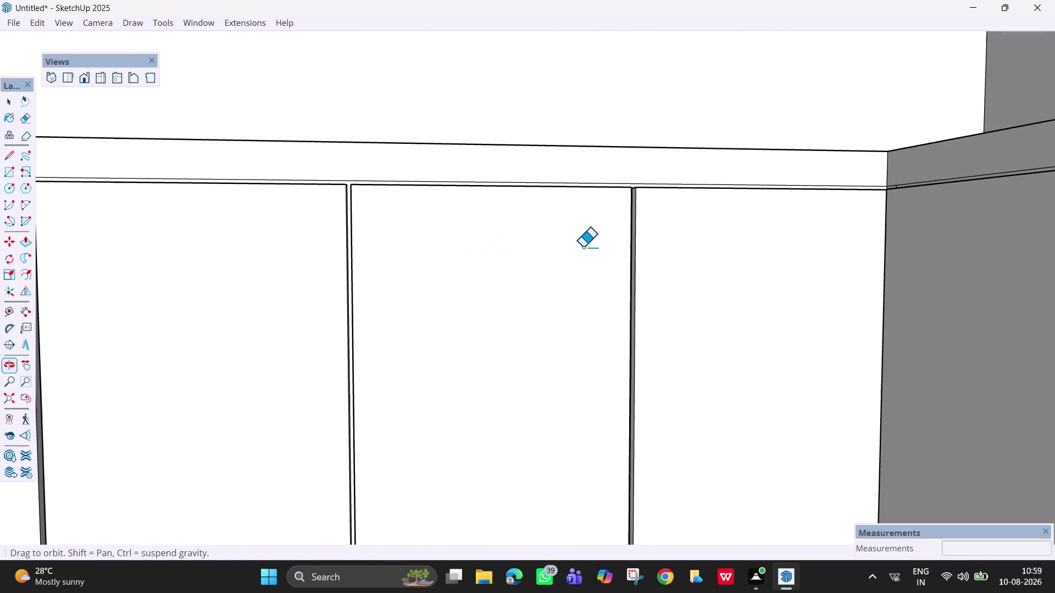
Pan to the shutter joint and erase the stray edge at its top.
key(h)
drag(397, 219, 1054, 242)
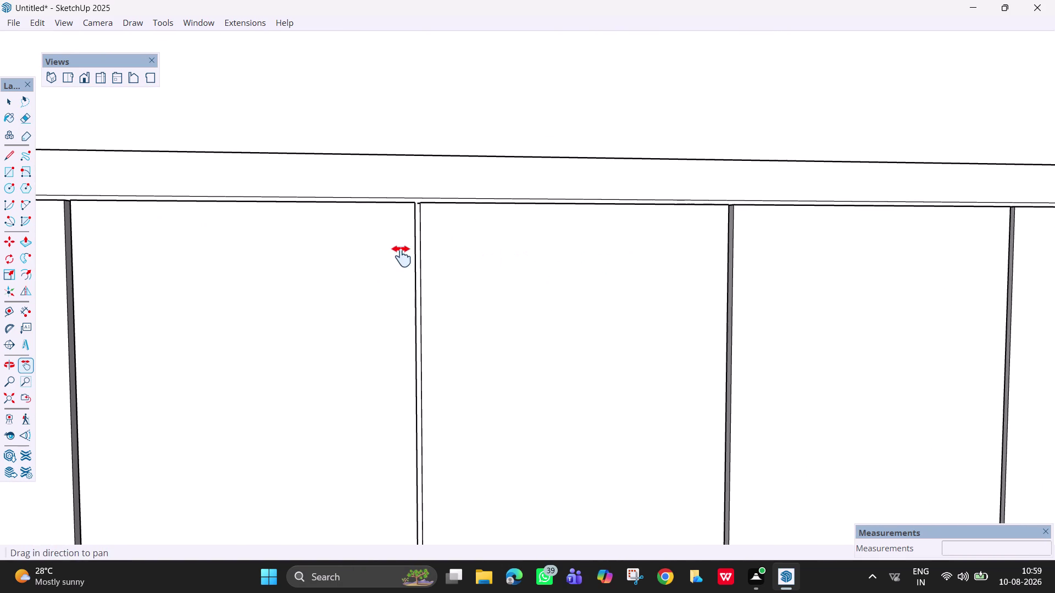
scroll(up, 3)
key(e)
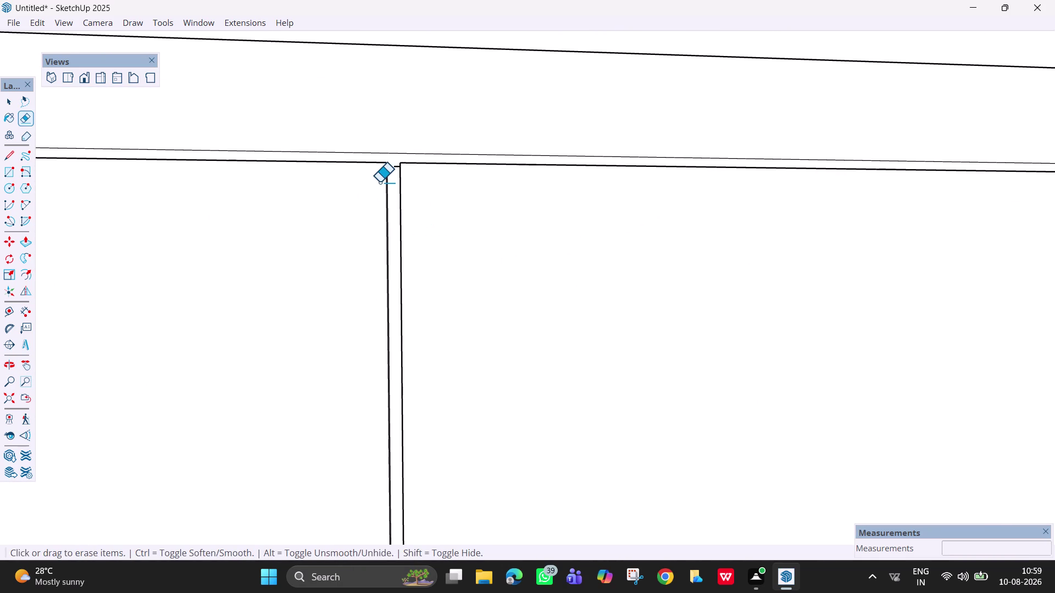
scroll(up, 3)
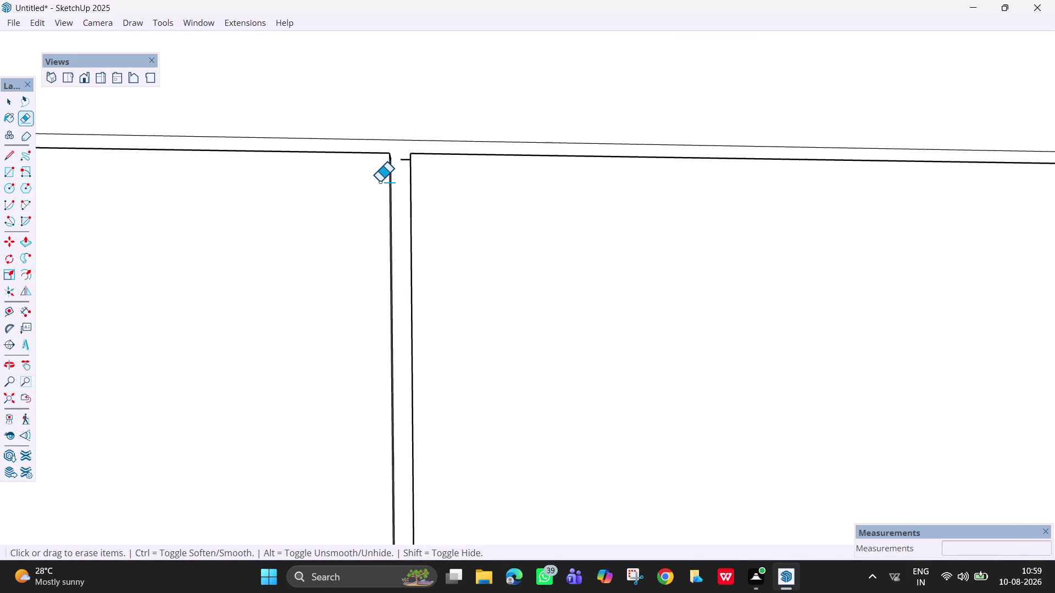
click(405, 160)
Pan along the shutter row, then return to the Select tool.
scroll(down, 3)
scroll(down, 3)
scroll(down, 3)
key(h)
drag(352, 226, 765, 207)
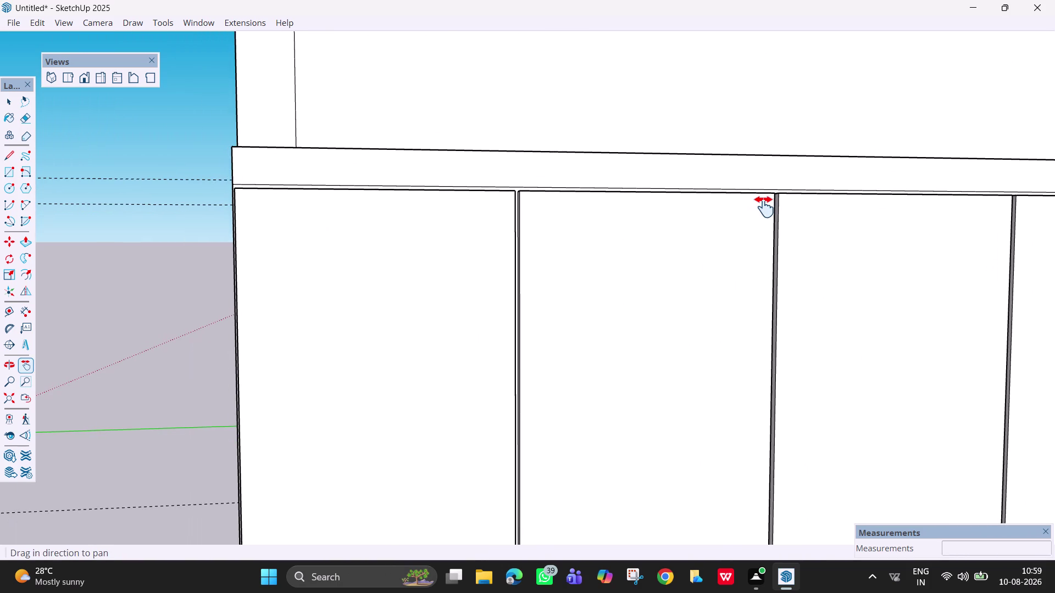
scroll(down, 3)
scroll(down, 3)
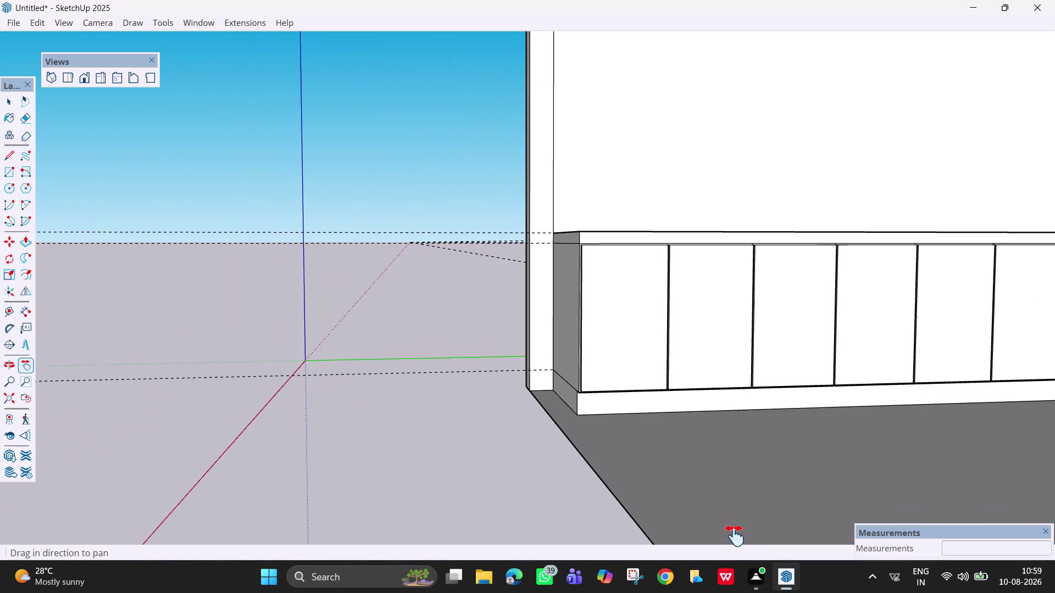
scroll(down, 3)
key(Escape)
key(space)
scroll(down, 3)
middle_drag(748, 367, 803, 397)
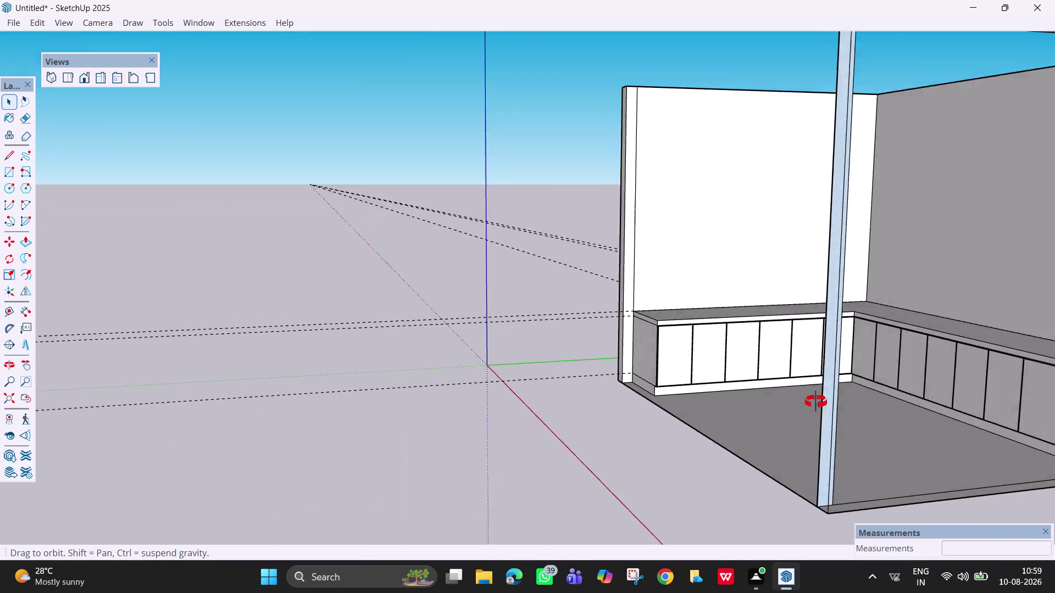
middle_drag(803, 397, 1054, 407)
middle_drag(675, 350, 725, 376)
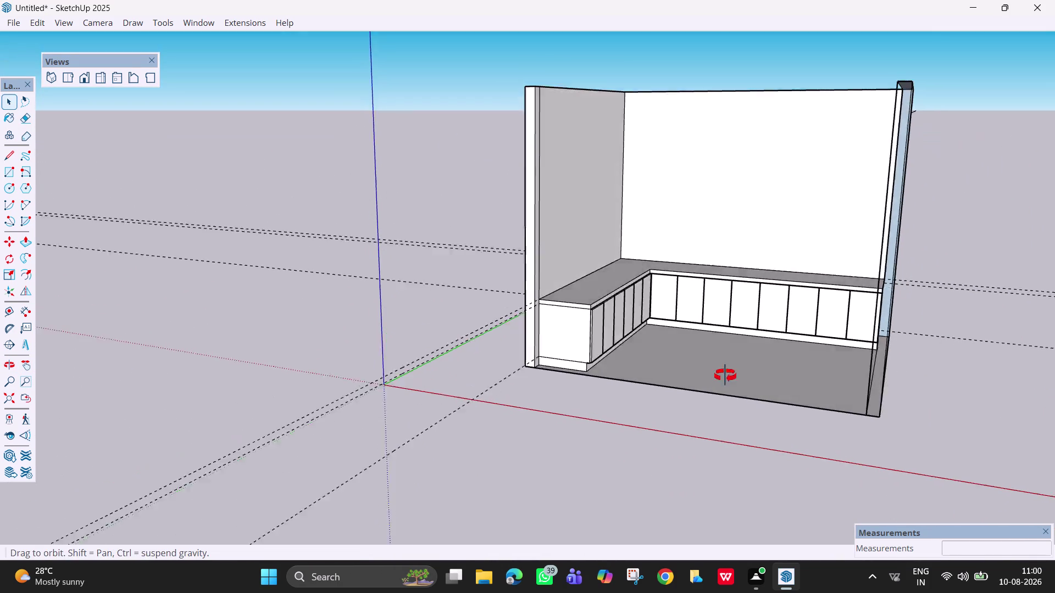
middle_drag(725, 376, 794, 378)
scroll(up, 3)
middle_drag(698, 306, 589, 334)
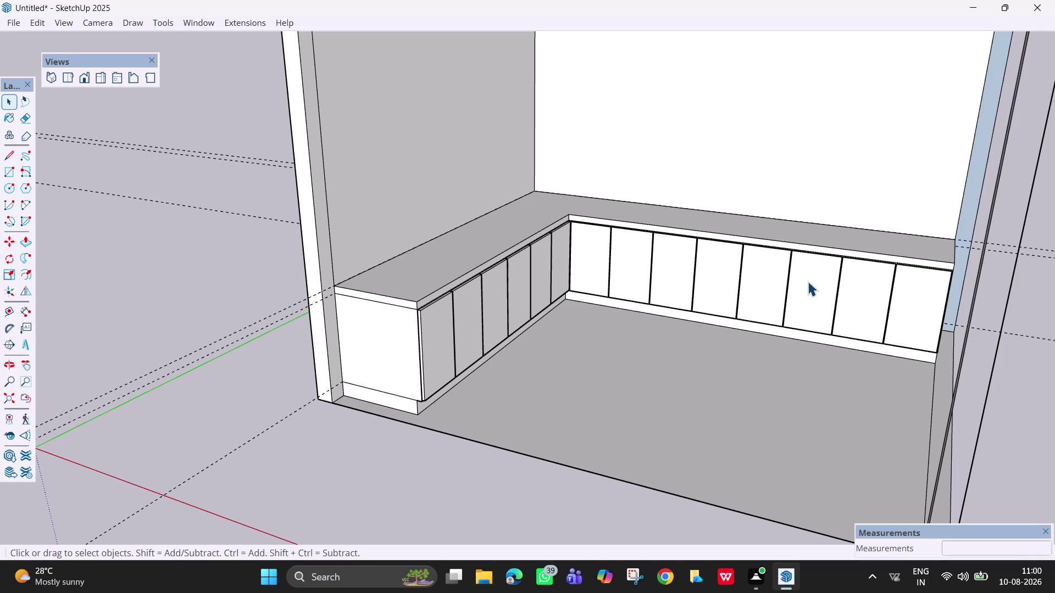
scroll(up, 3)
scroll(up, 3)
Push/Pull the gap face between two shutters inward to form a groove.
middle_drag(816, 304, 845, 341)
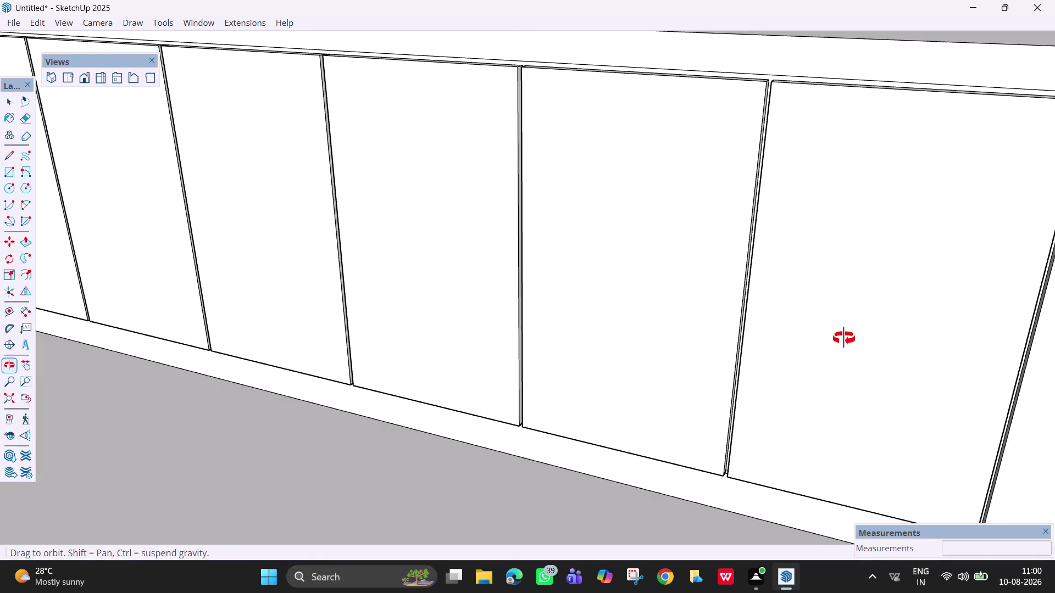
middle_drag(845, 341, 850, 367)
key(p)
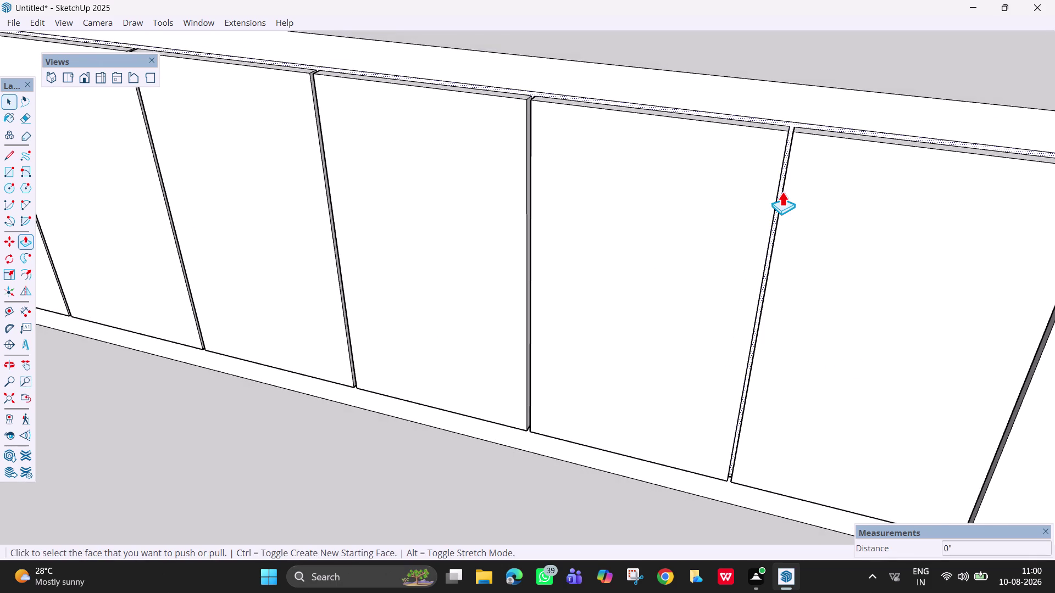
click(782, 190)
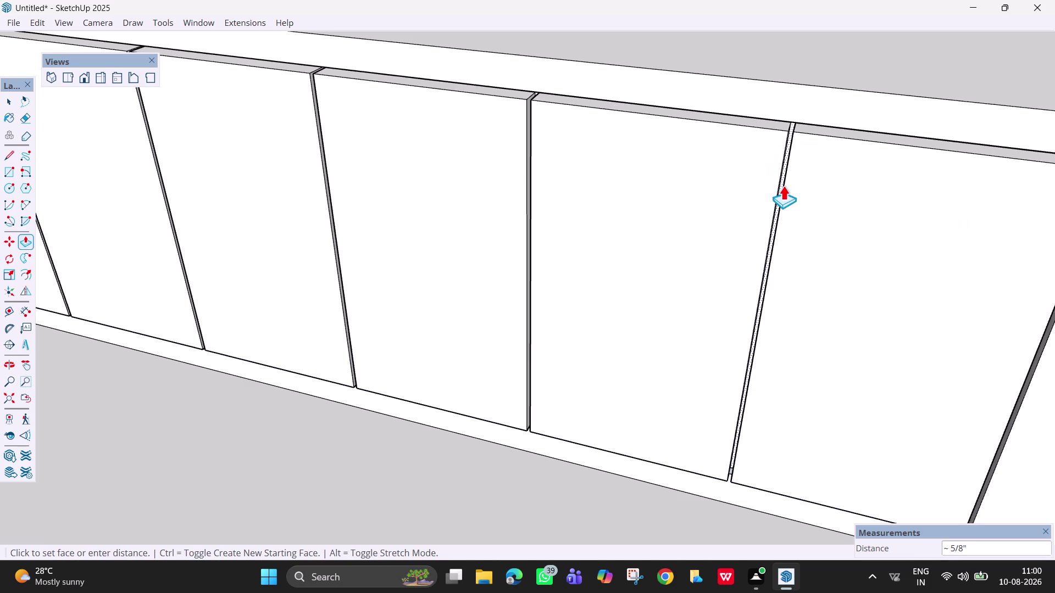
key(Escape)
Draw a short edge across the groove's top end to the shutter's top edge.
scroll(up, 3)
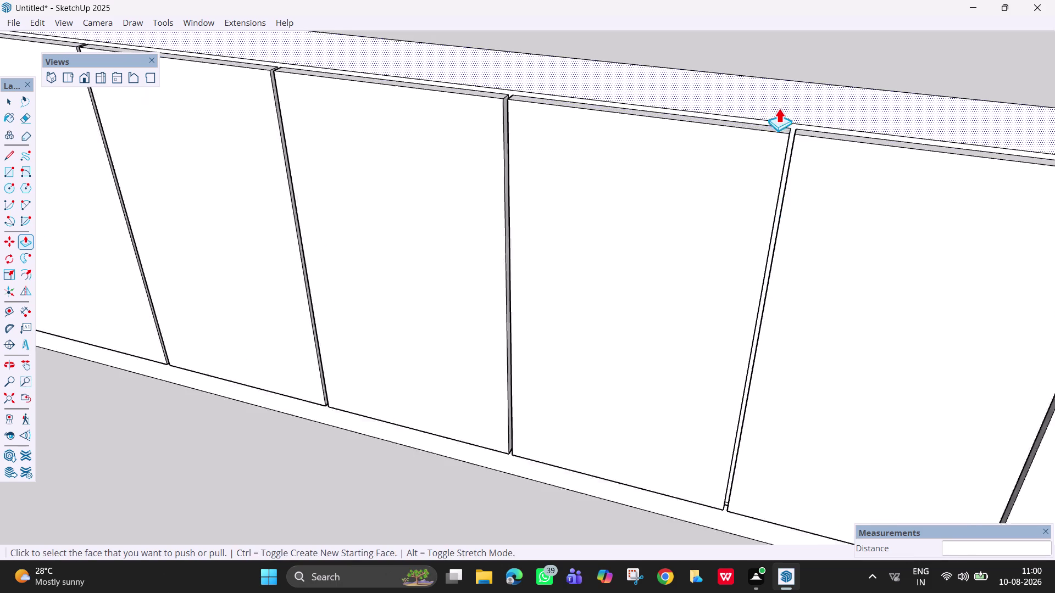
scroll(up, 3)
key(l)
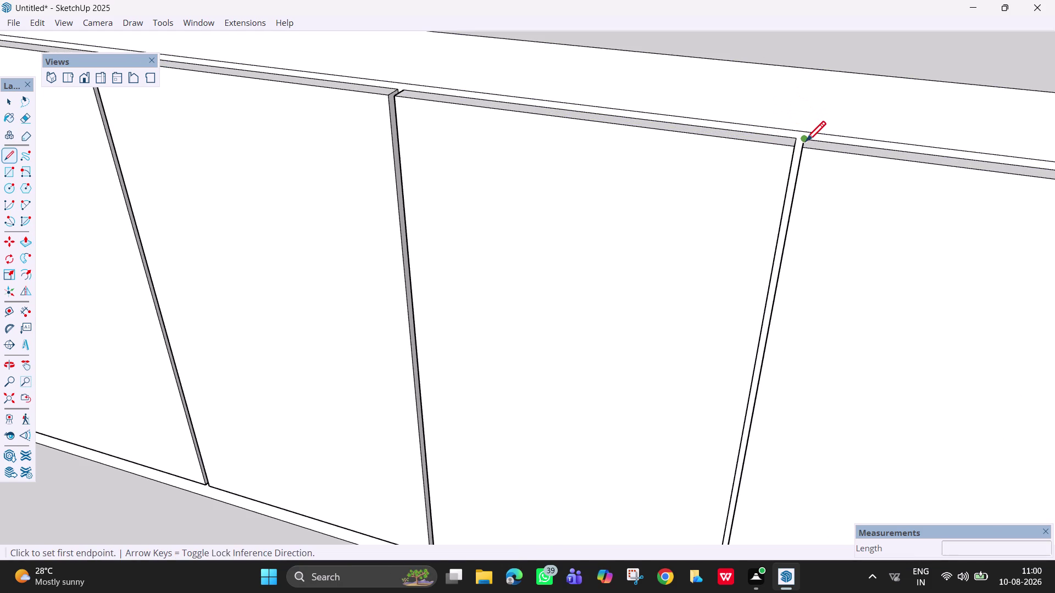
click(804, 143)
click(808, 130)
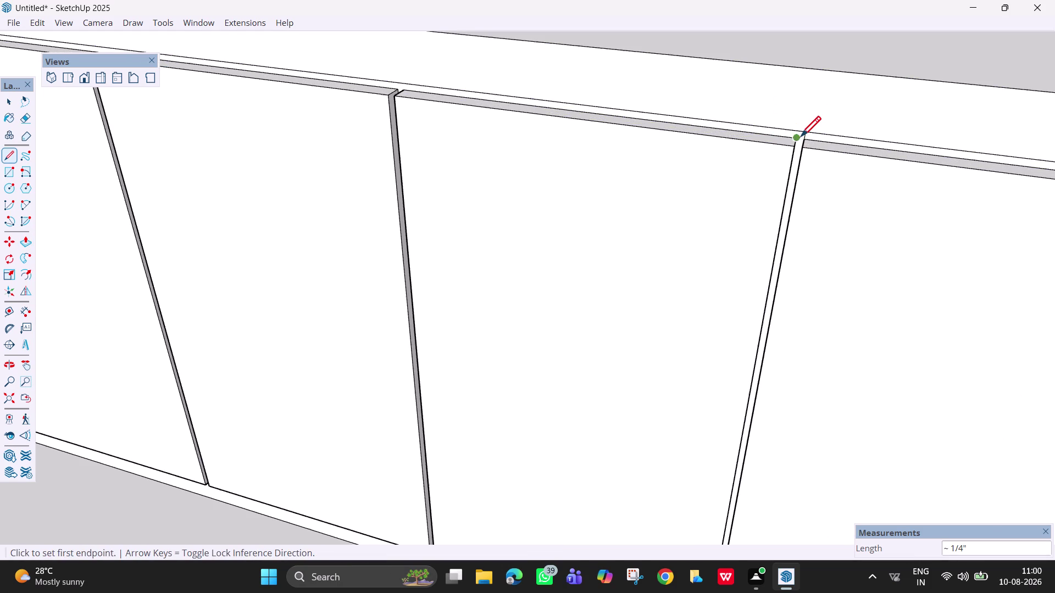
click(796, 139)
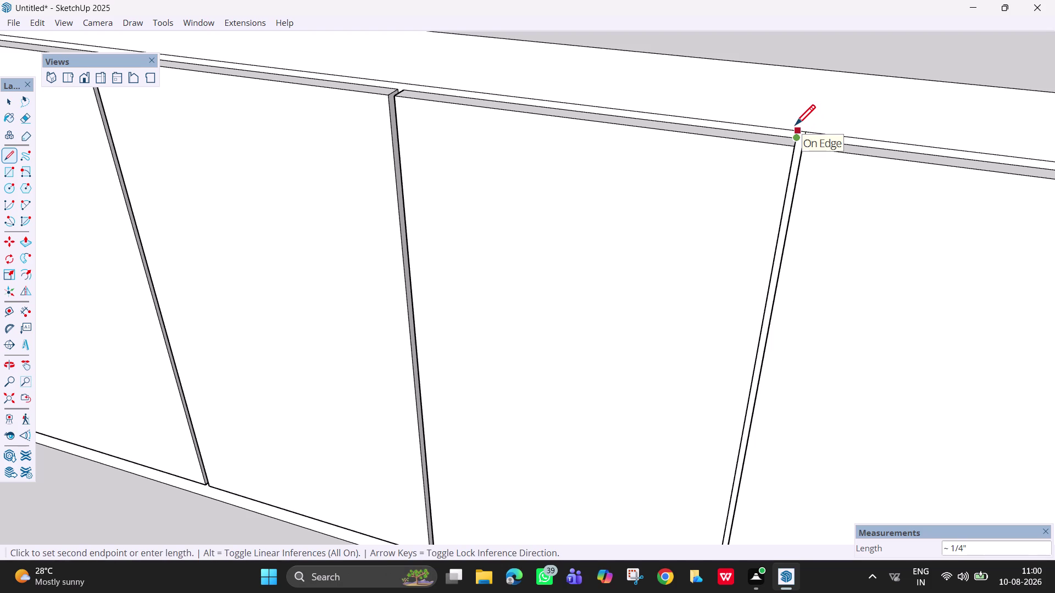
click(796, 129)
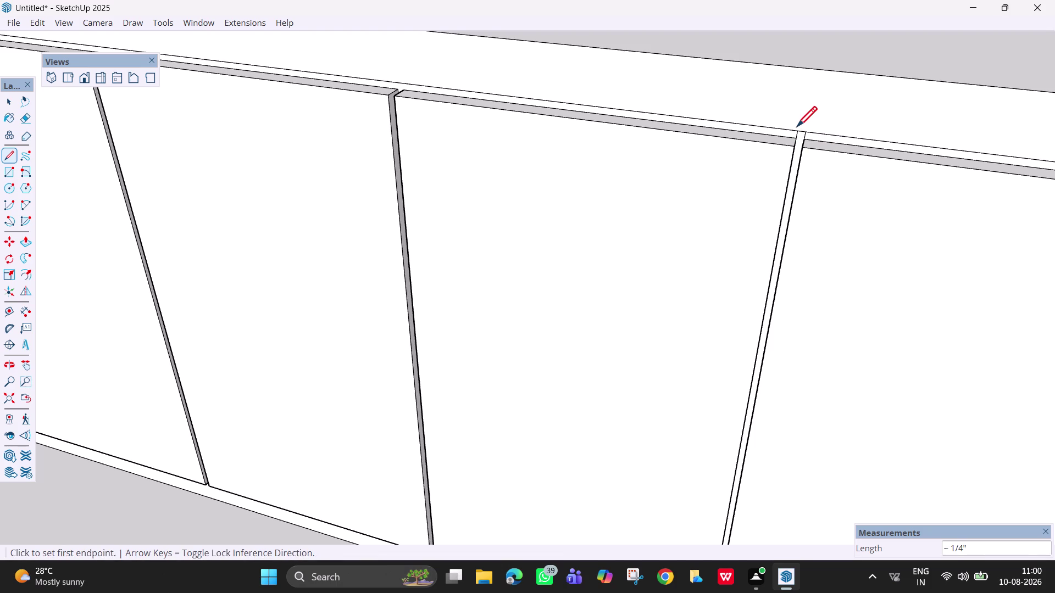
key(Escape)
Orbit down to inspect the lower end of the gap.
scroll(down, 3)
middle_drag(749, 373, 798, 128)
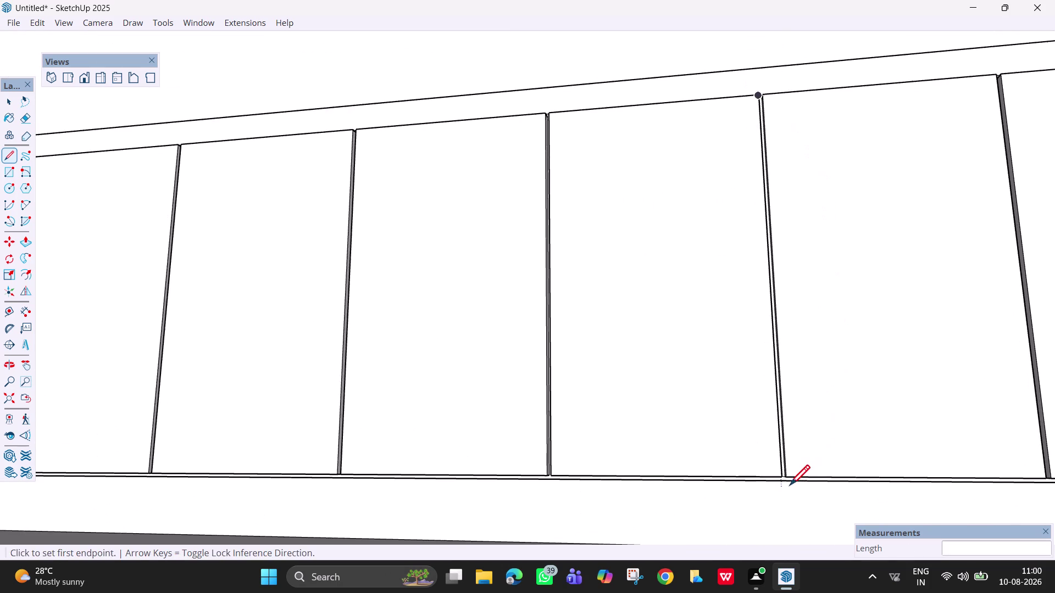
scroll(up, 3)
scroll(up, 3)
scroll(down, 3)
middle_drag(771, 424, 710, 449)
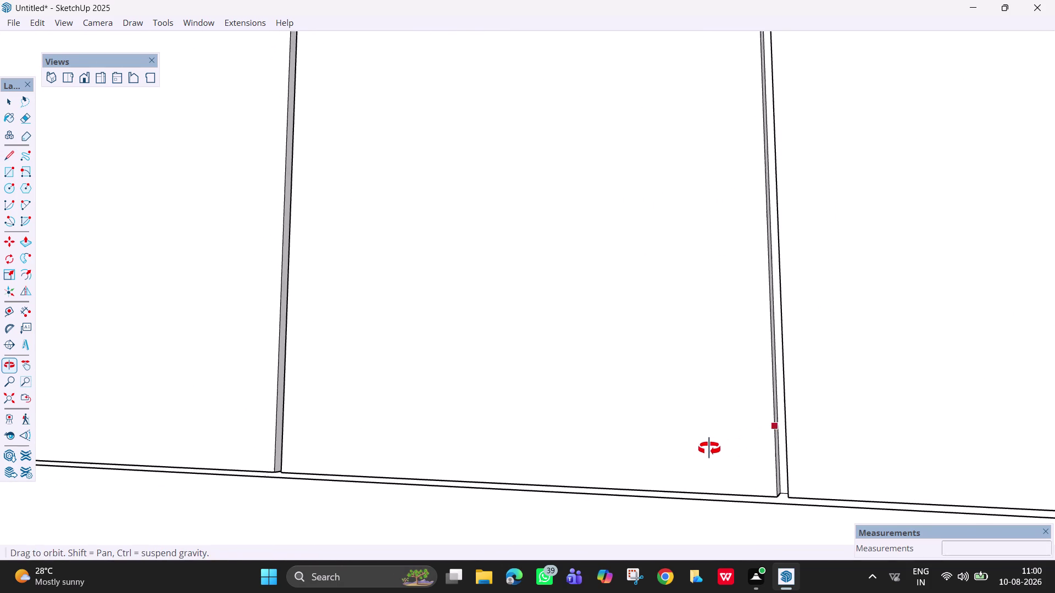
middle_drag(709, 449, 708, 449)
Start pushing a shutter face, reframe the shutter tops, and cancel the push.
key(p)
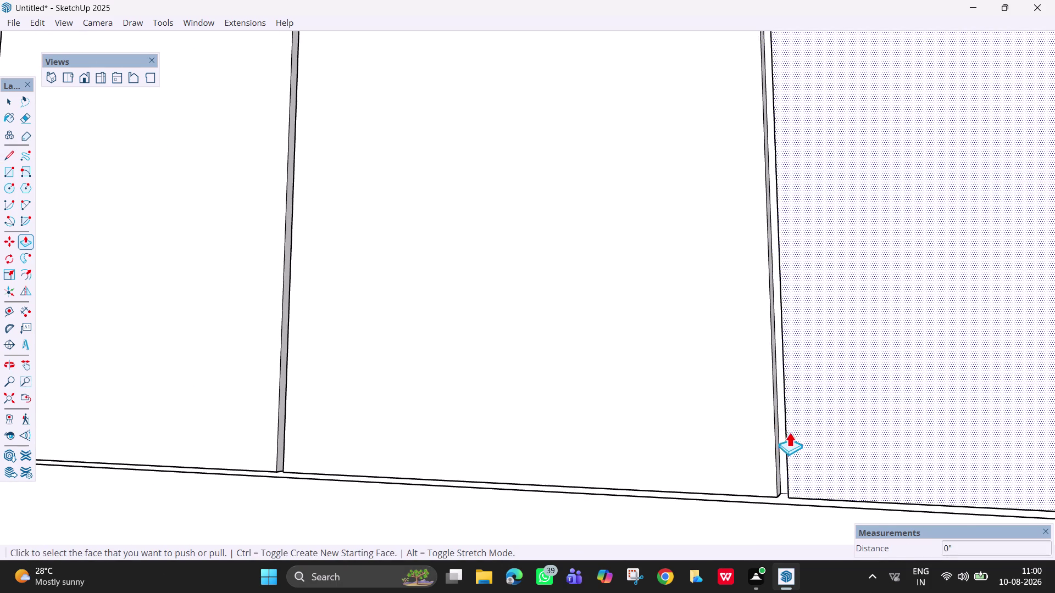
click(779, 432)
click(771, 438)
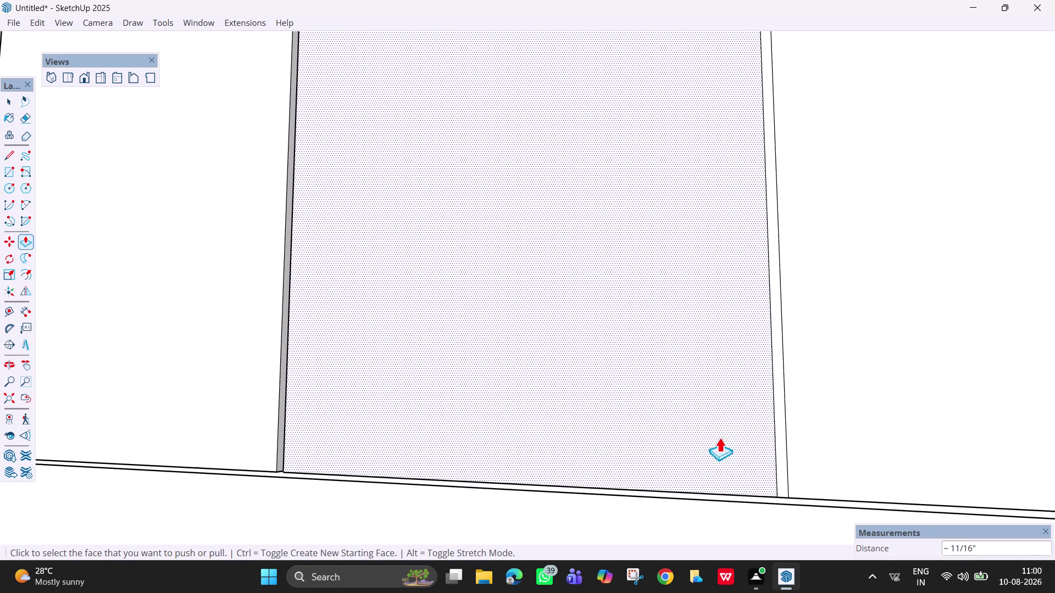
scroll(down, 3)
scroll(down, 3)
middle_drag(739, 215, 810, 354)
scroll(down, 3)
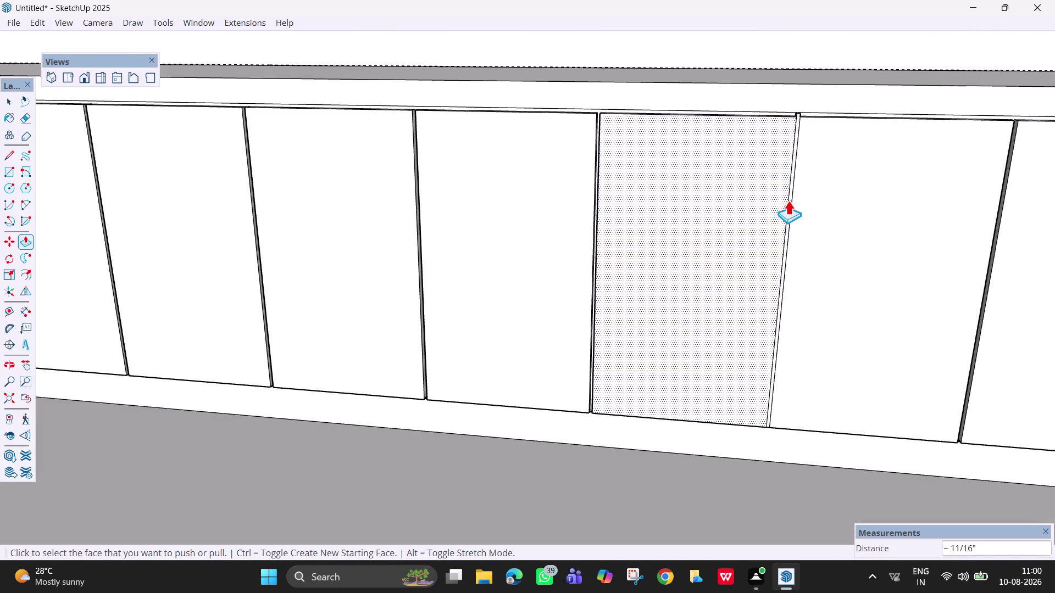
scroll(up, 3)
scroll(up, 3)
middle_drag(783, 143, 735, 150)
key(p)
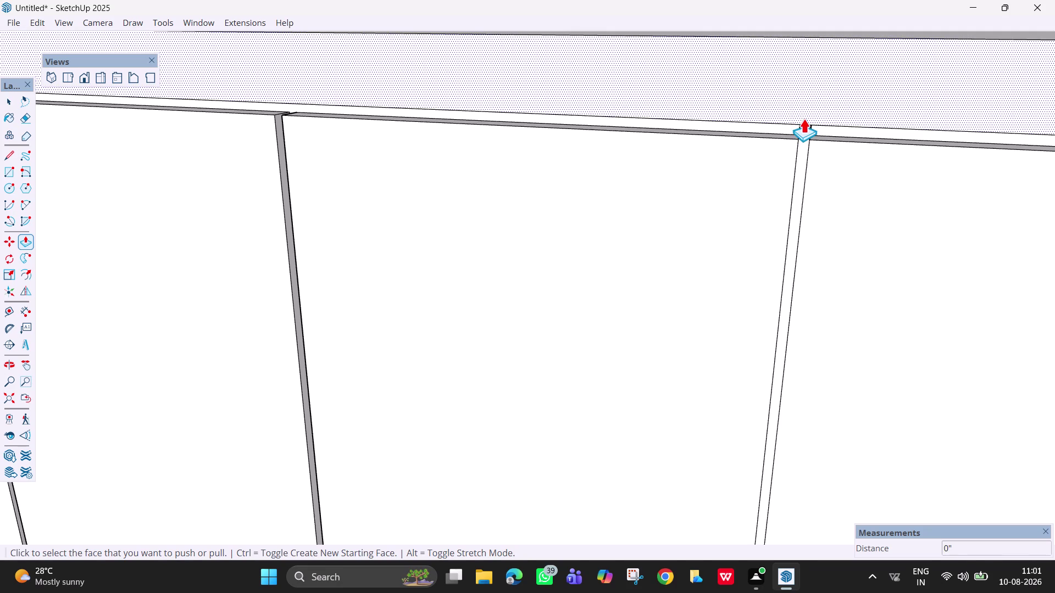
Push/Pull the small face at the gap's top end.
scroll(up, 3)
middle_drag(822, 116, 910, 196)
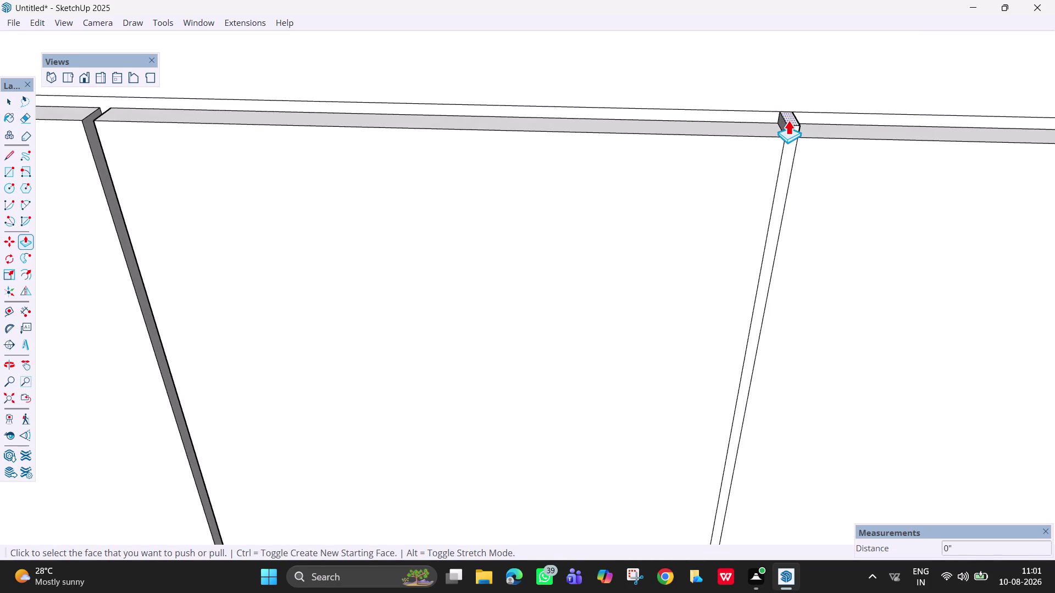
click(788, 118)
click(790, 148)
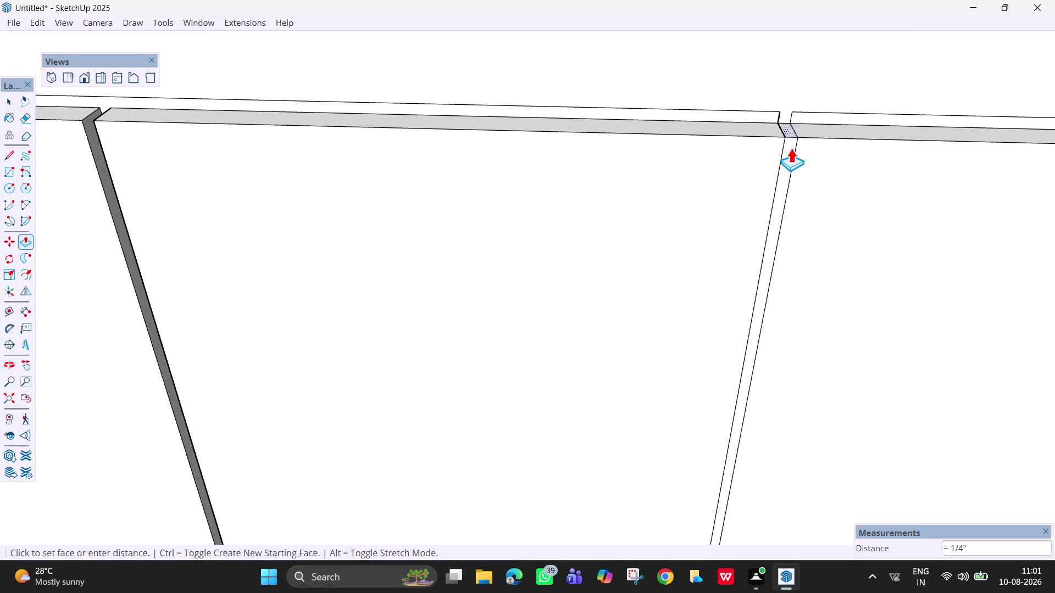
key(Escape)
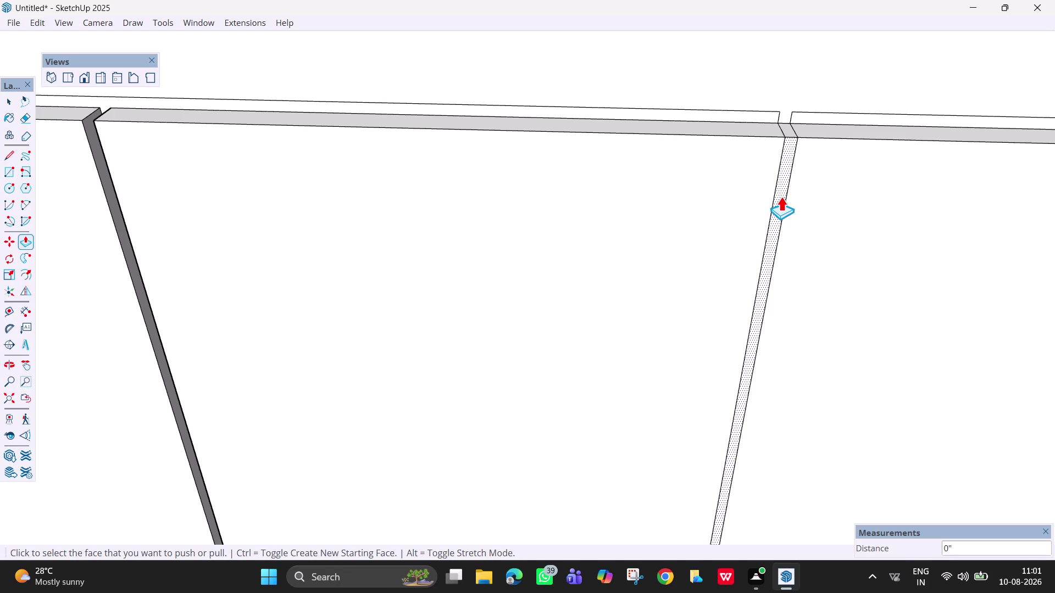
Erase the four leftover edges around the gap top.
key(e)
click(795, 131)
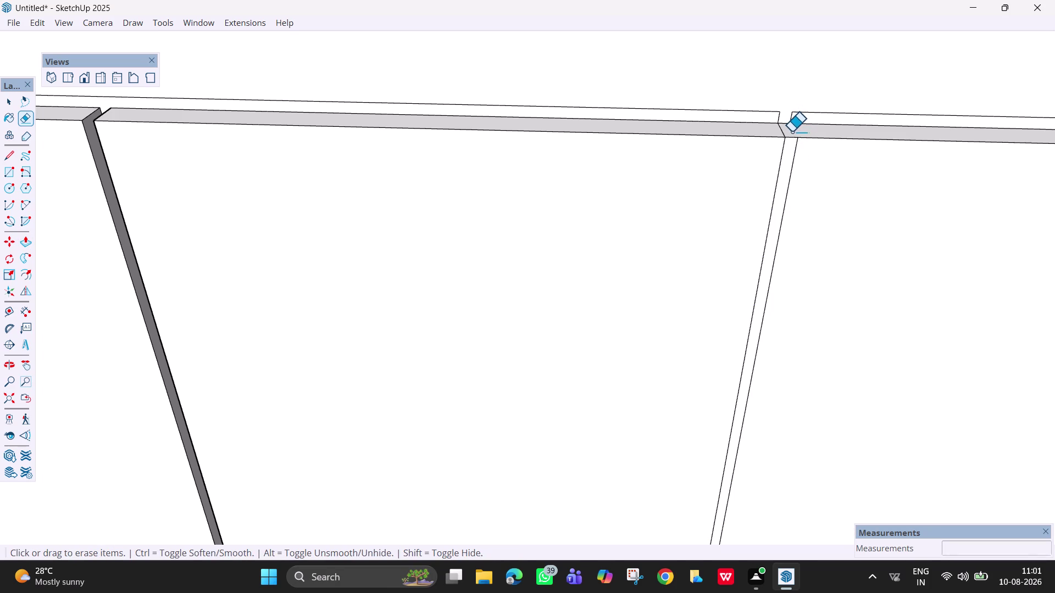
click(782, 130)
click(794, 168)
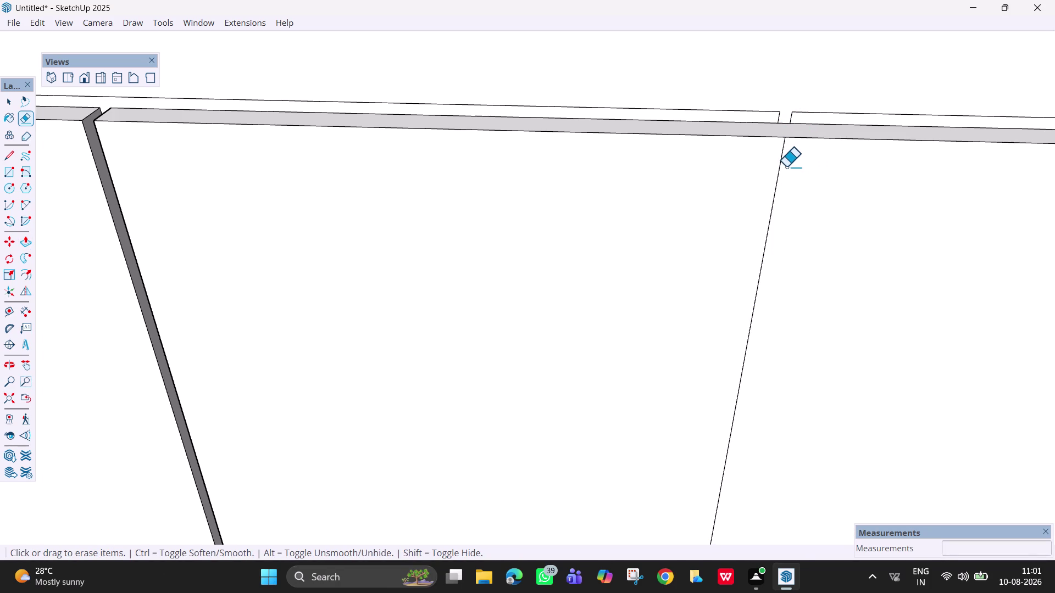
click(783, 167)
At the next shutter joint, draw a line bridging the break in the top edge.
scroll(down, 3)
scroll(down, 3)
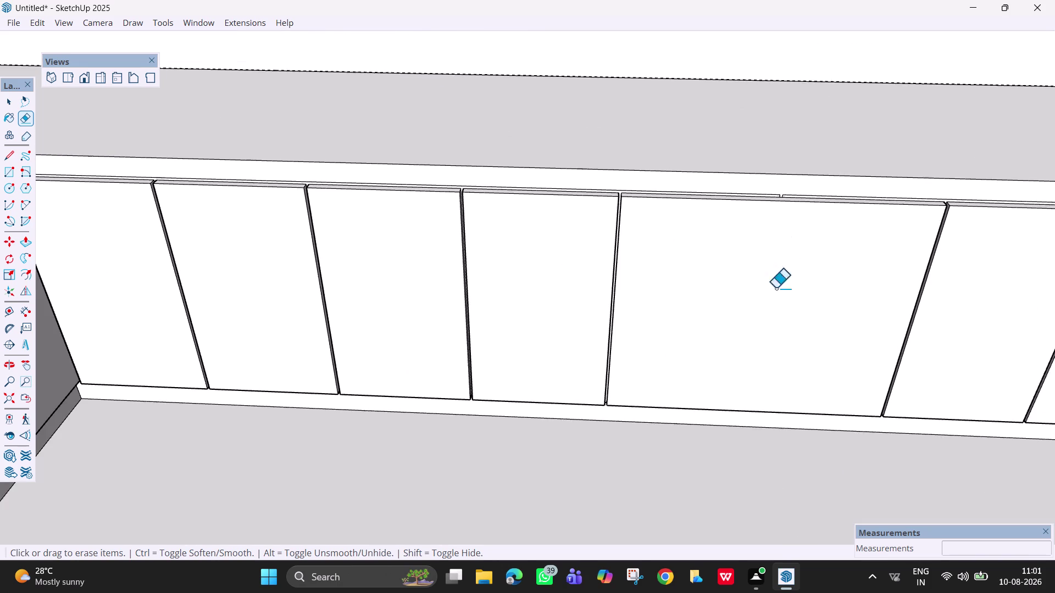
middle_drag(762, 328, 750, 157)
scroll(up, 3)
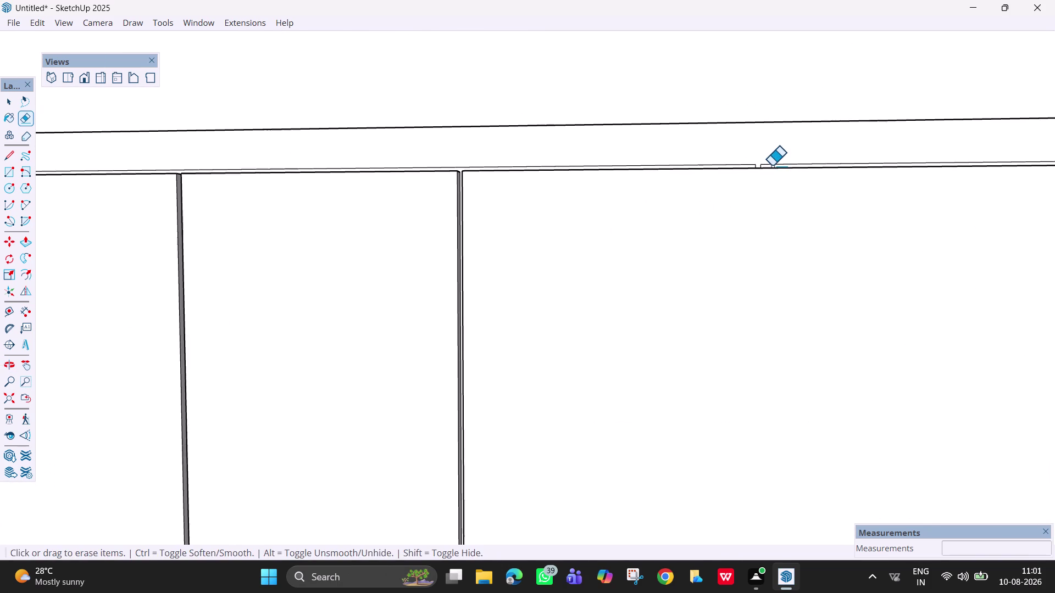
scroll(up, 3)
scroll(down, 3)
scroll(up, 3)
scroll(up, 3)
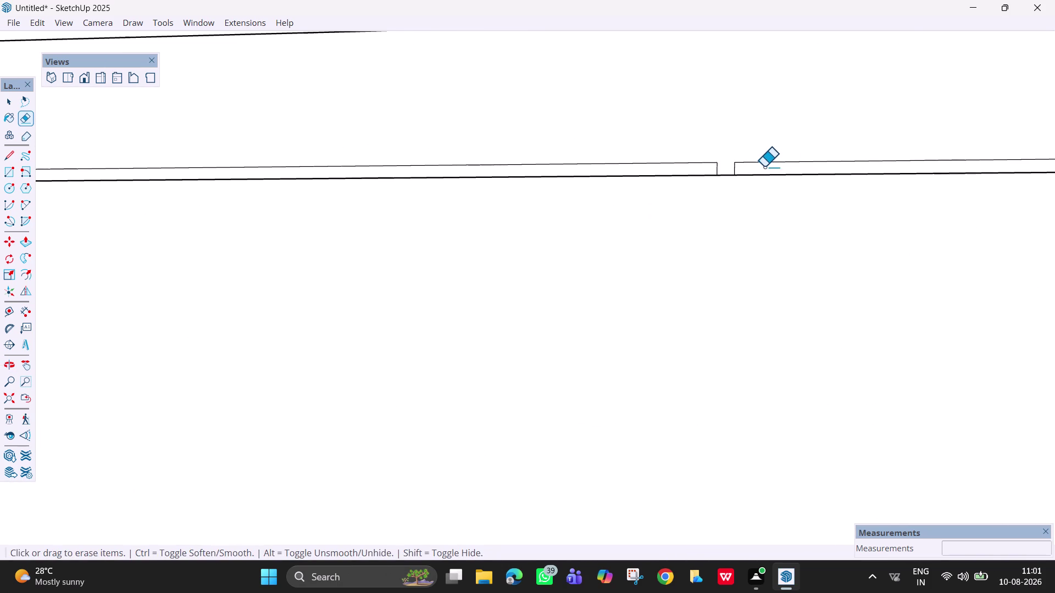
key(l)
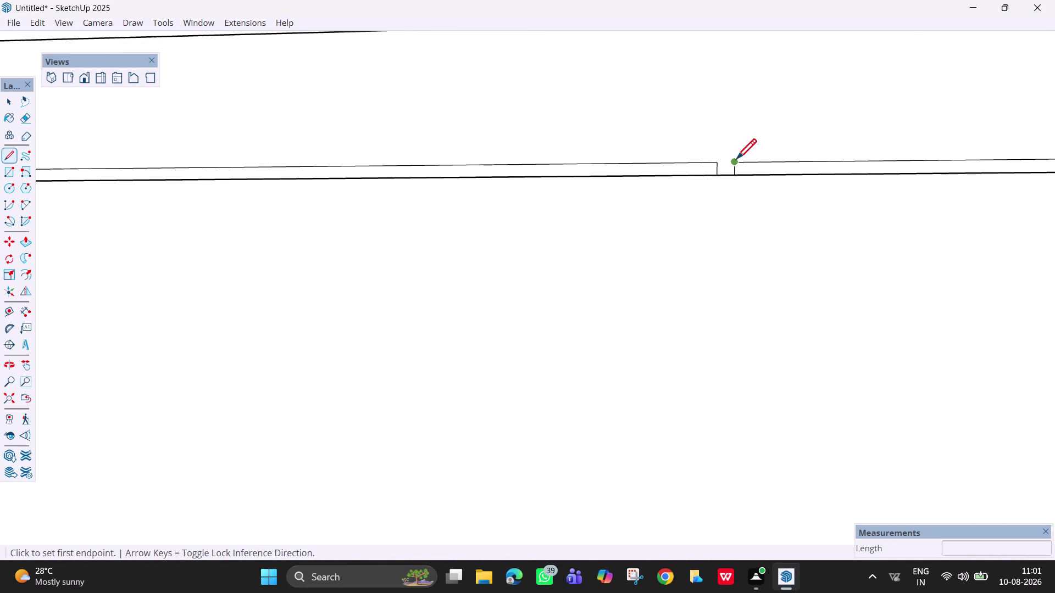
click(736, 163)
click(716, 166)
Erase the remaining small edges at the break, then pan toward the shutters.
key(Escape)
key(e)
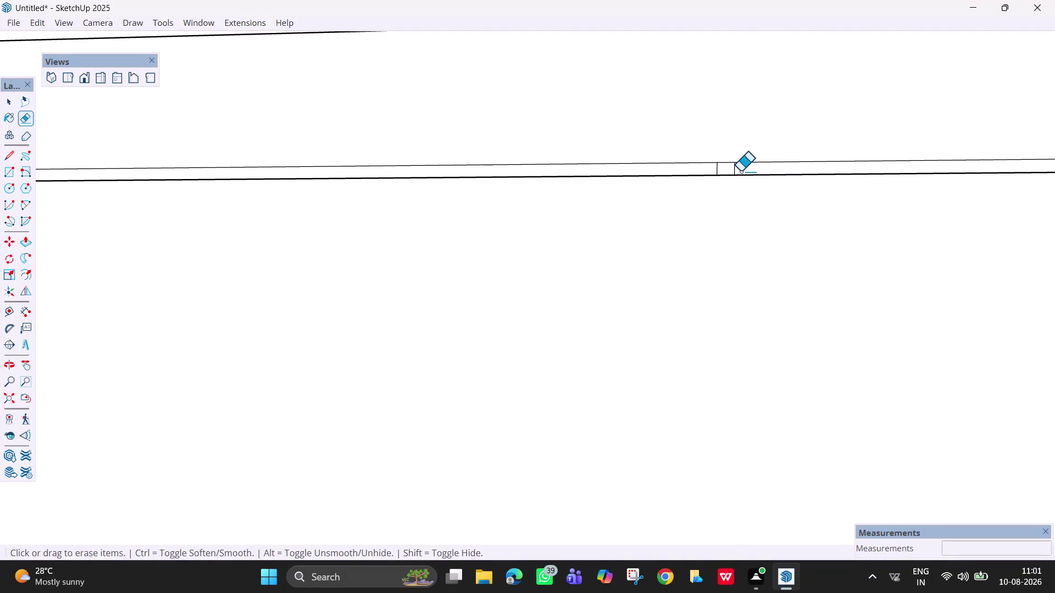
click(737, 169)
drag(720, 168, 707, 168)
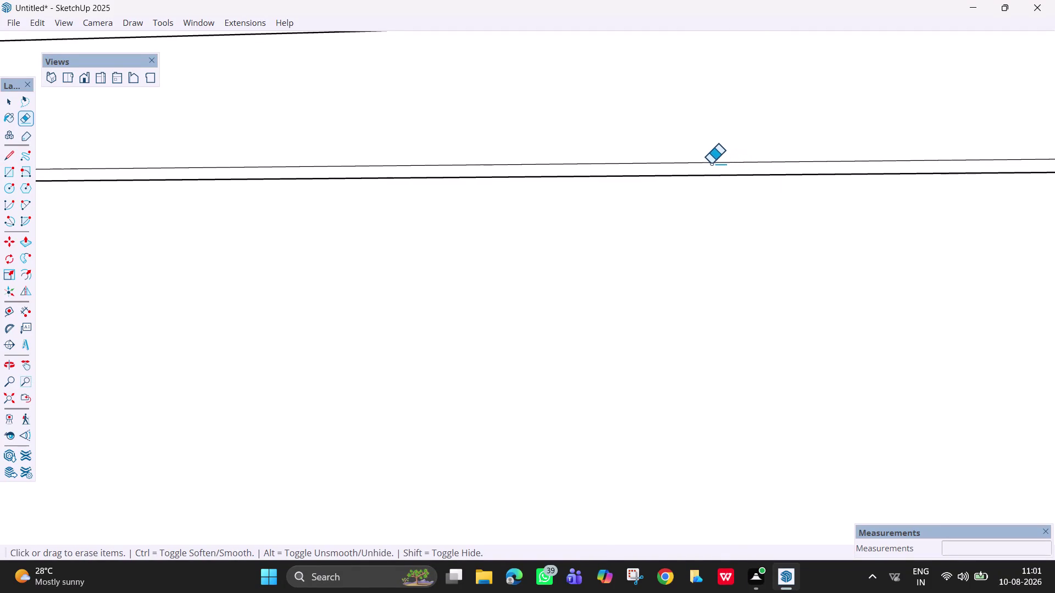
scroll(down, 3)
scroll(down, 3)
key(h)
drag(761, 222, 678, 147)
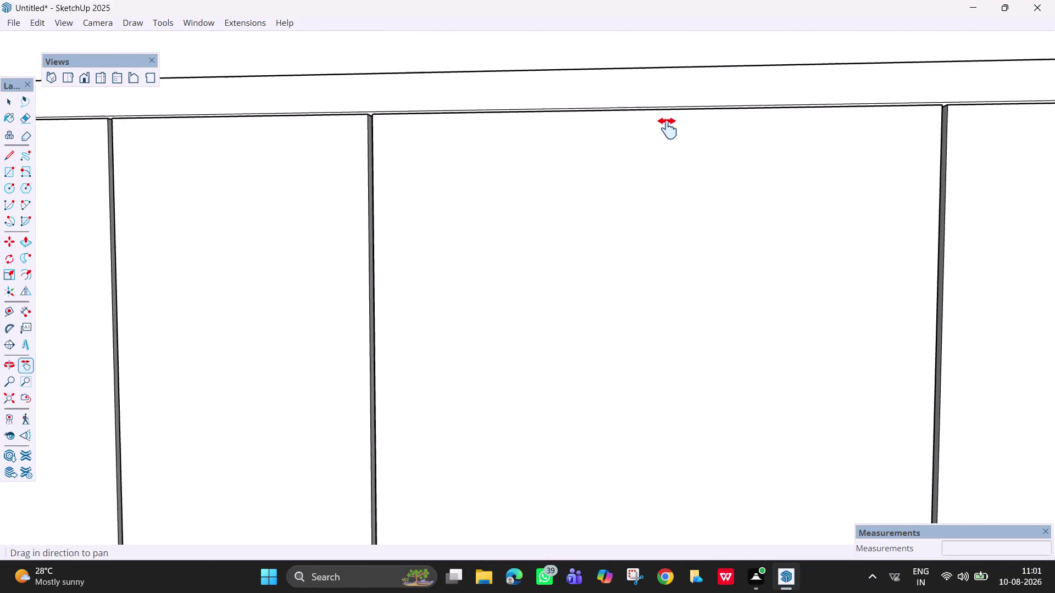
Draw a horizontal line across the wide shutter from its left edge to its right edge.
drag(678, 147, 664, 124)
scroll(down, 3)
scroll(up, 3)
key(l)
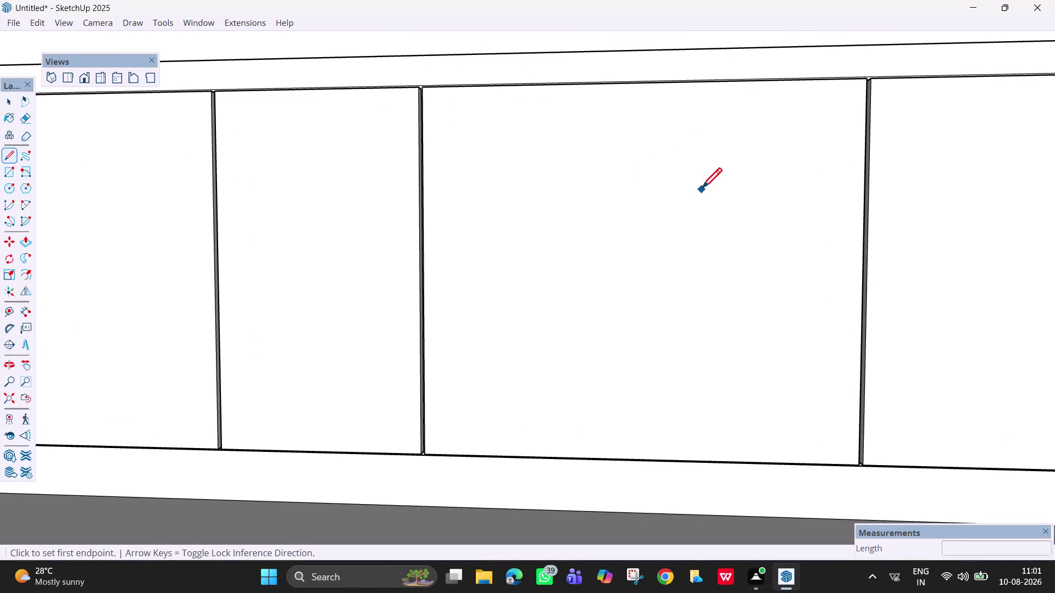
click(638, 85)
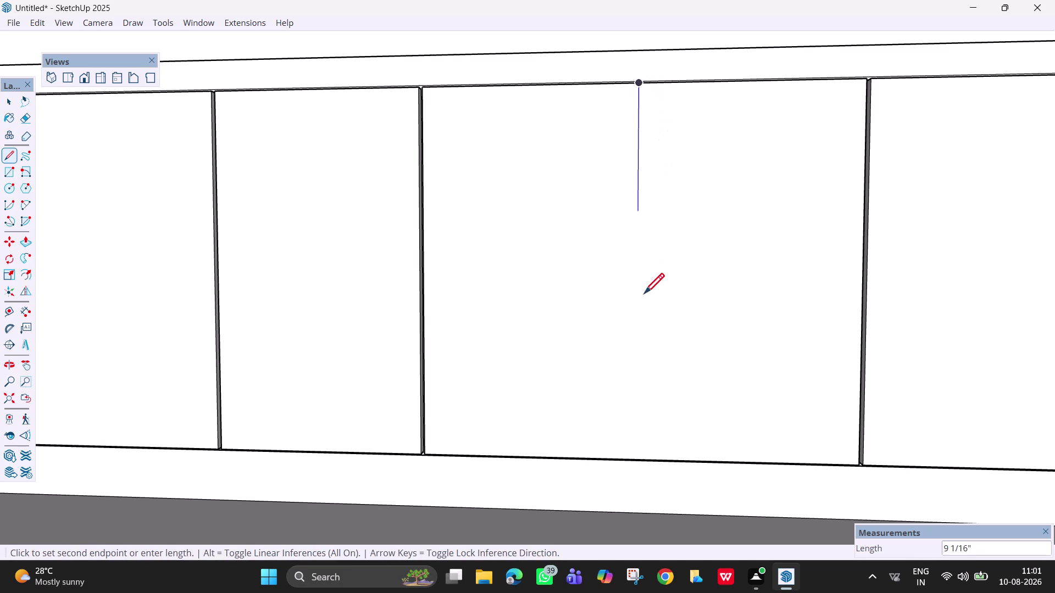
key(Escape)
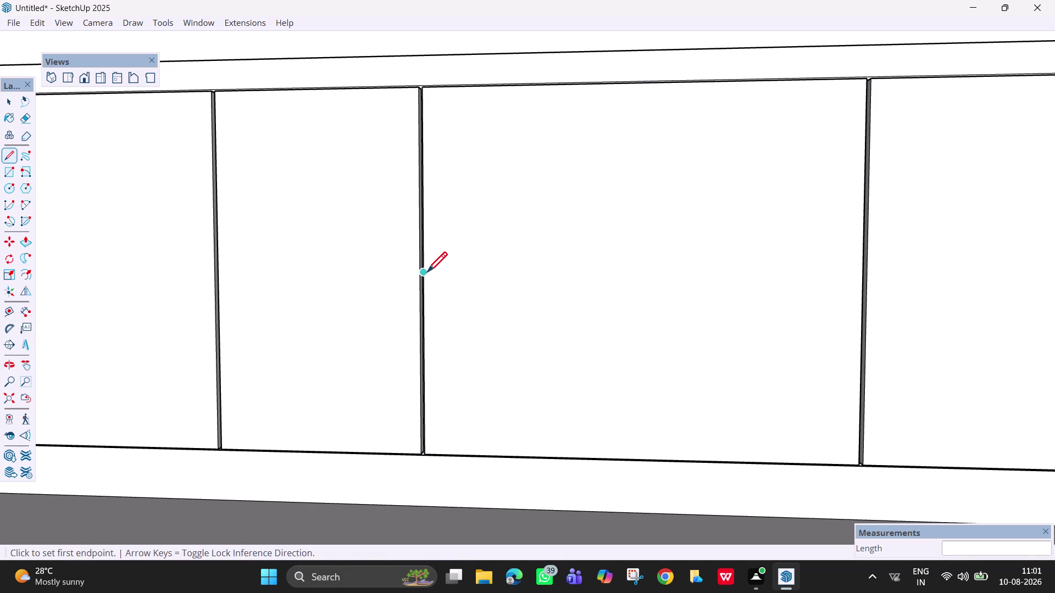
click(426, 274)
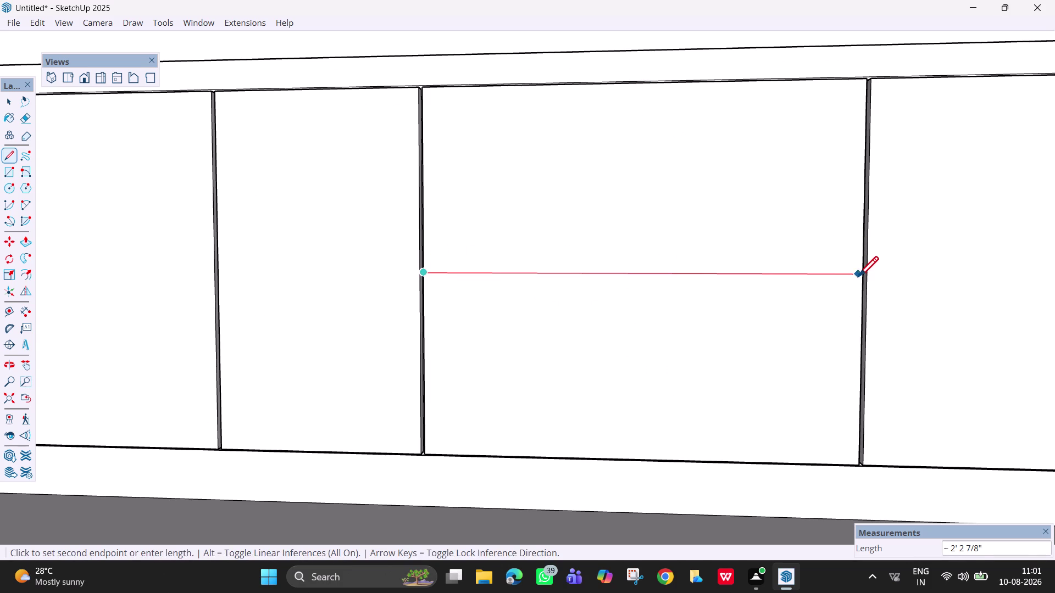
click(862, 275)
scroll(up, 3)
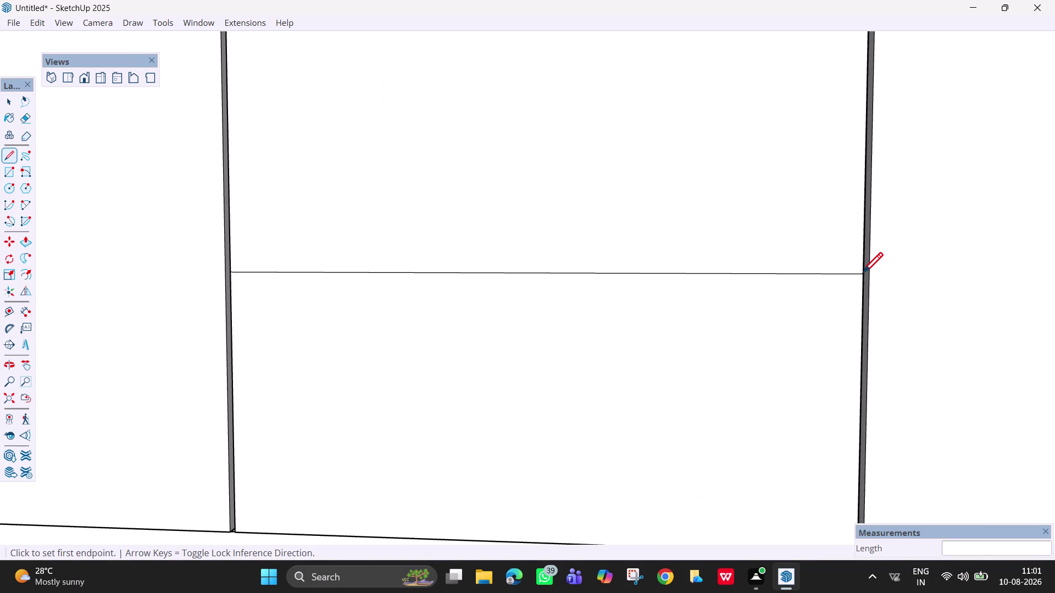
middle_drag(862, 275, 925, 309)
Copy the line with Move+Ctrl to offsets of 3mm and 6mm.
key(space)
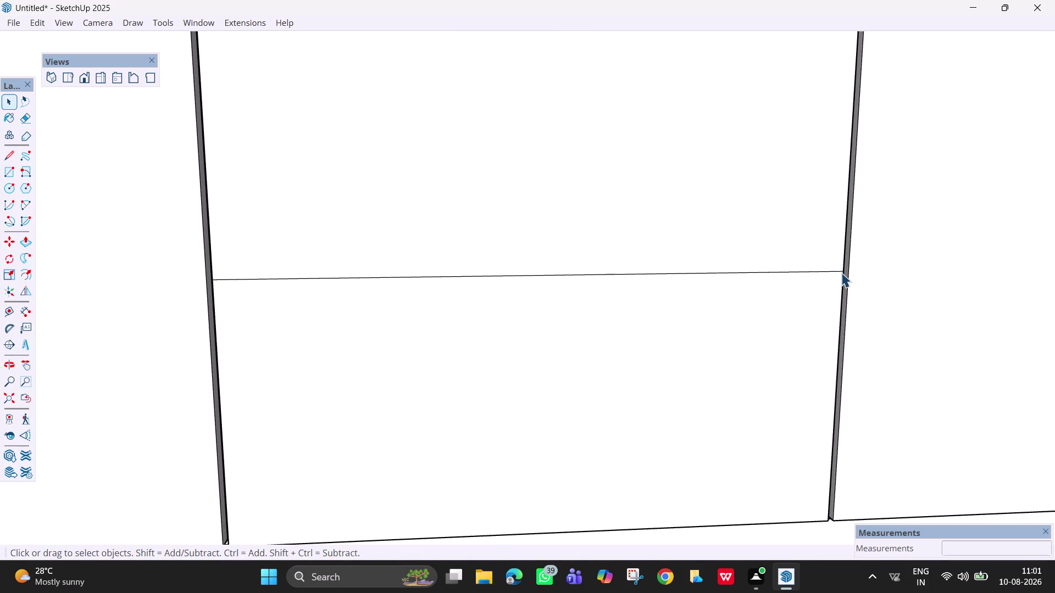
click(838, 272)
key(m)
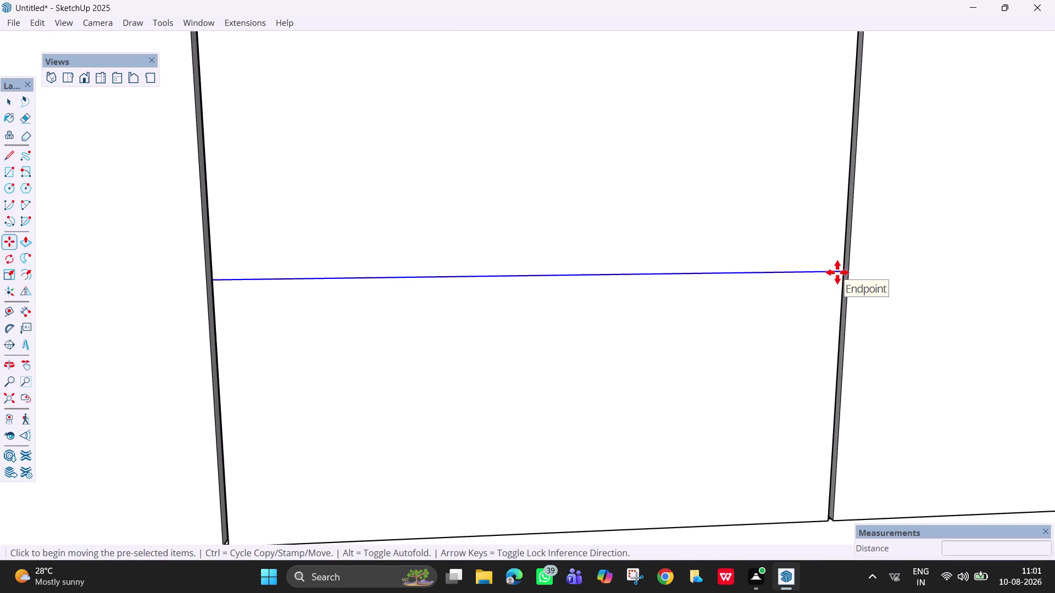
click(844, 271)
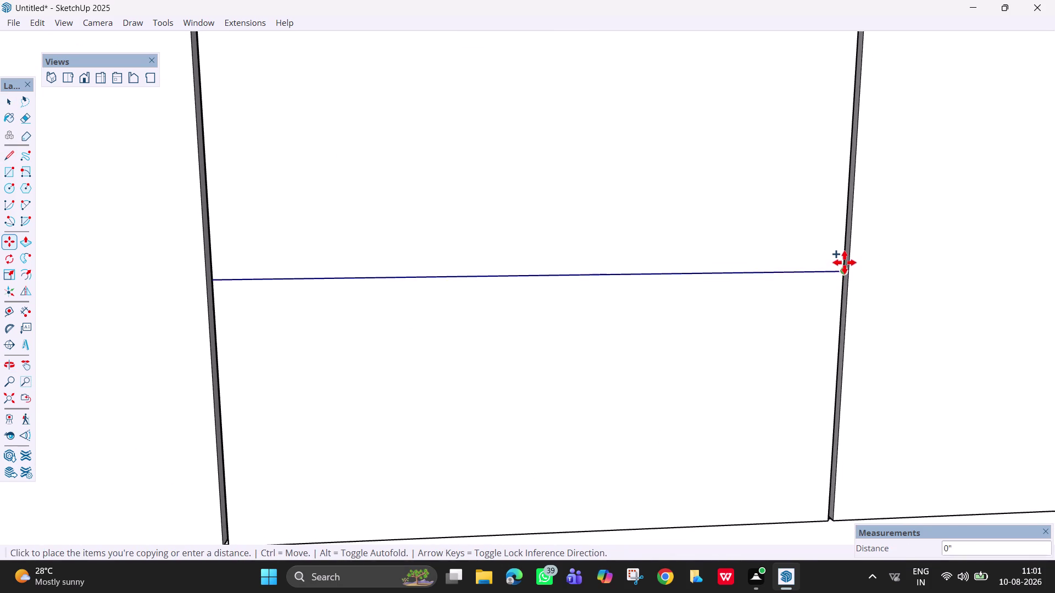
text(3mm)
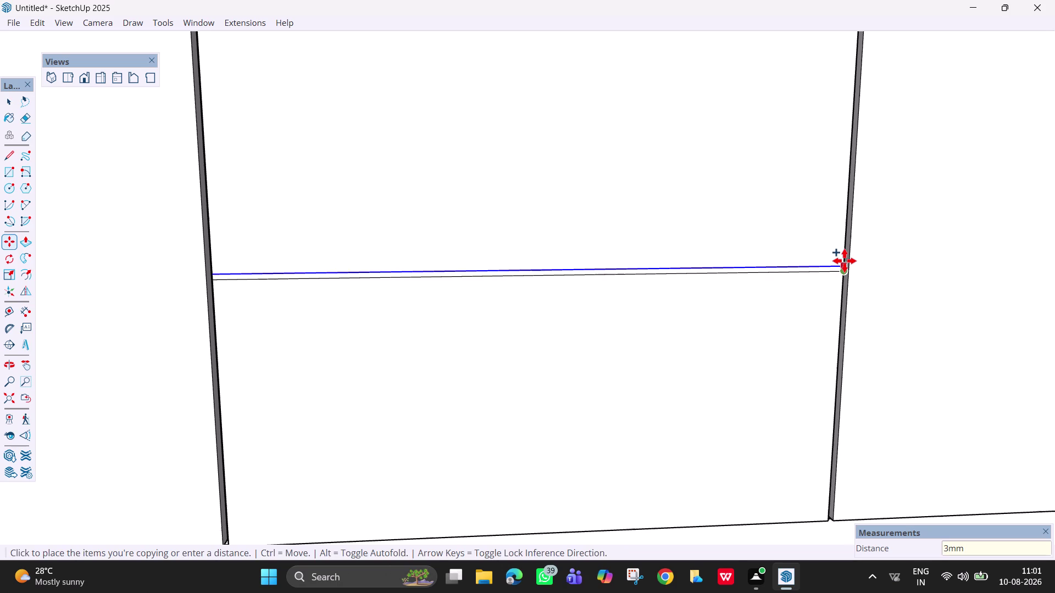
key(Return)
scroll(up, 3)
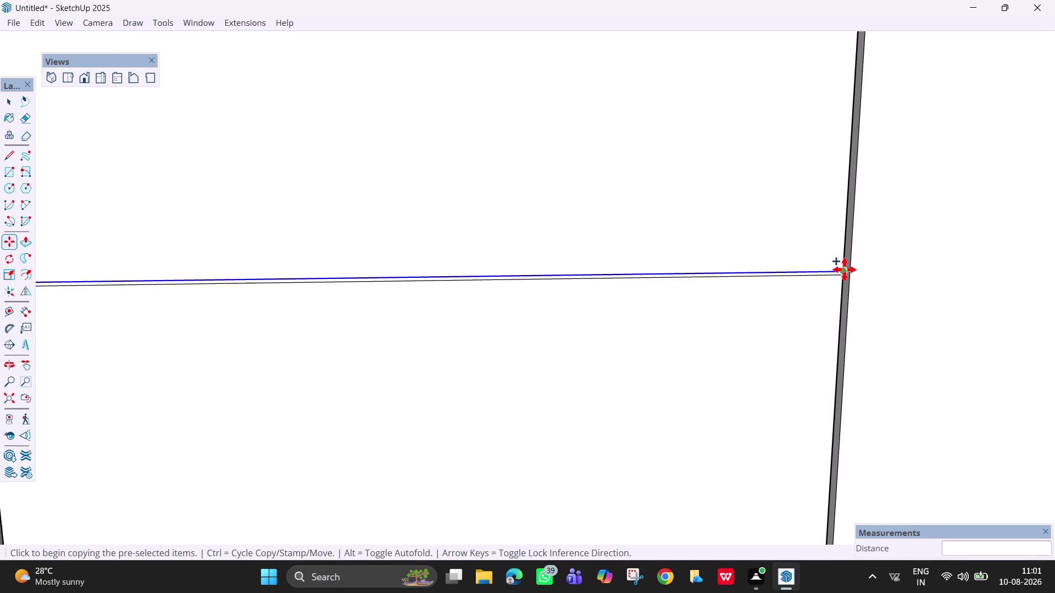
click(843, 270)
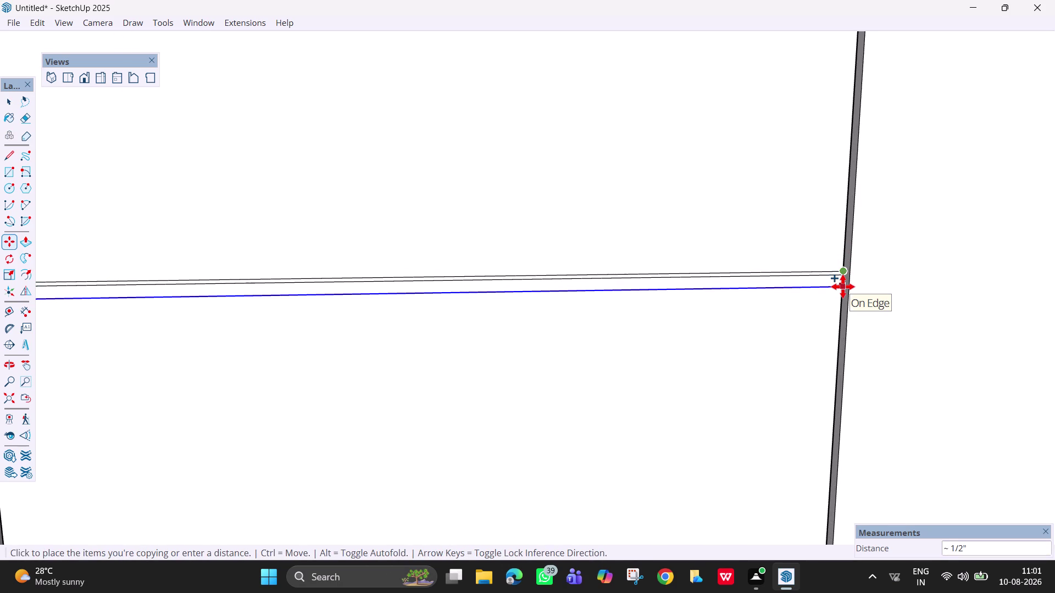
text(6mm)
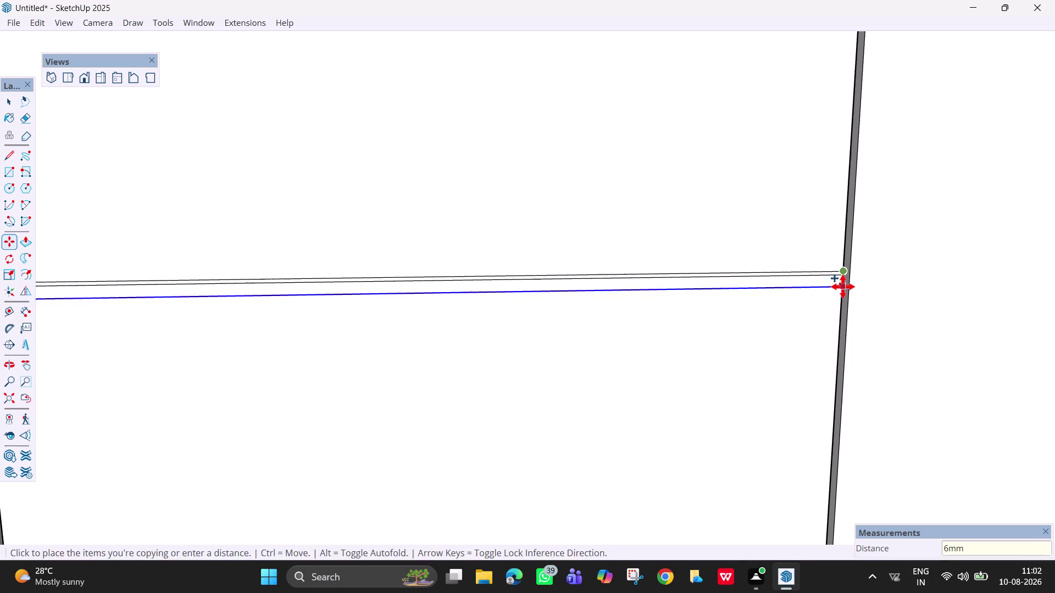
key(Return)
scroll(up, 3)
key(Escape)
Erase the middle of the three lines, leaving a double-line groove.
key(space)
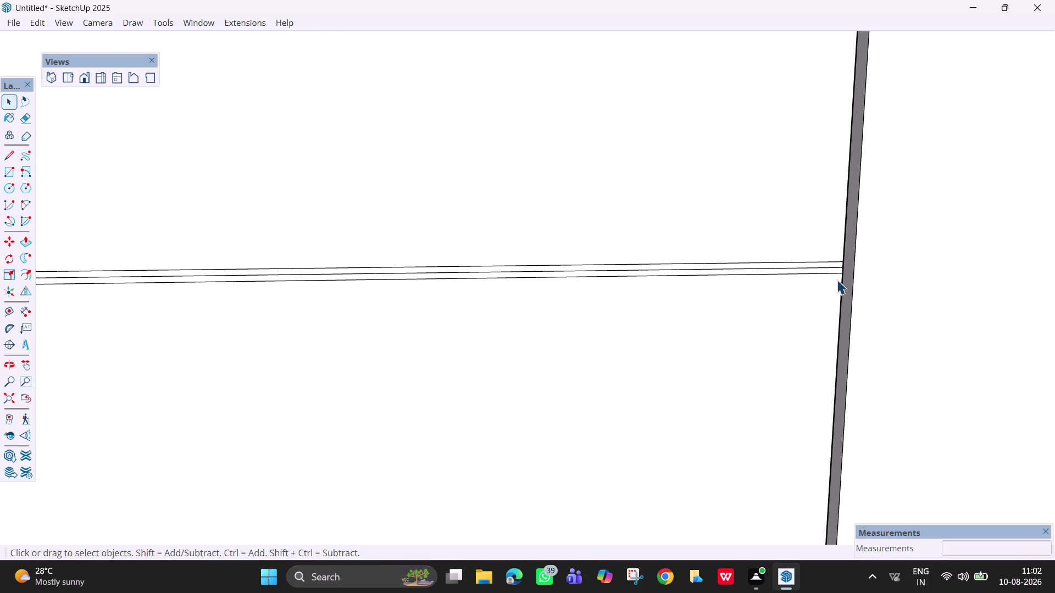
key(e)
click(823, 267)
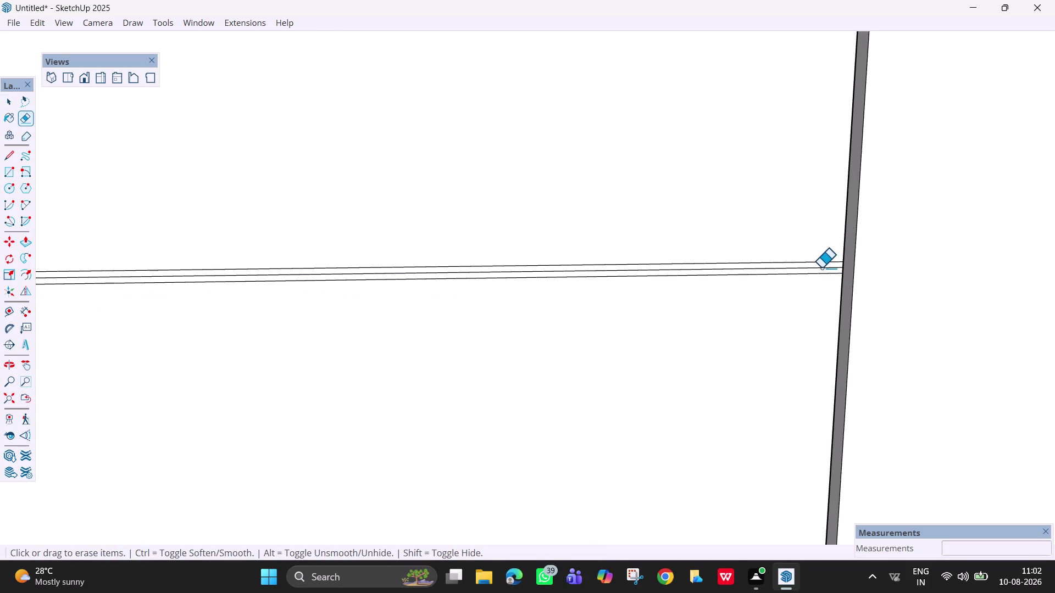
click(812, 267)
scroll(down, 3)
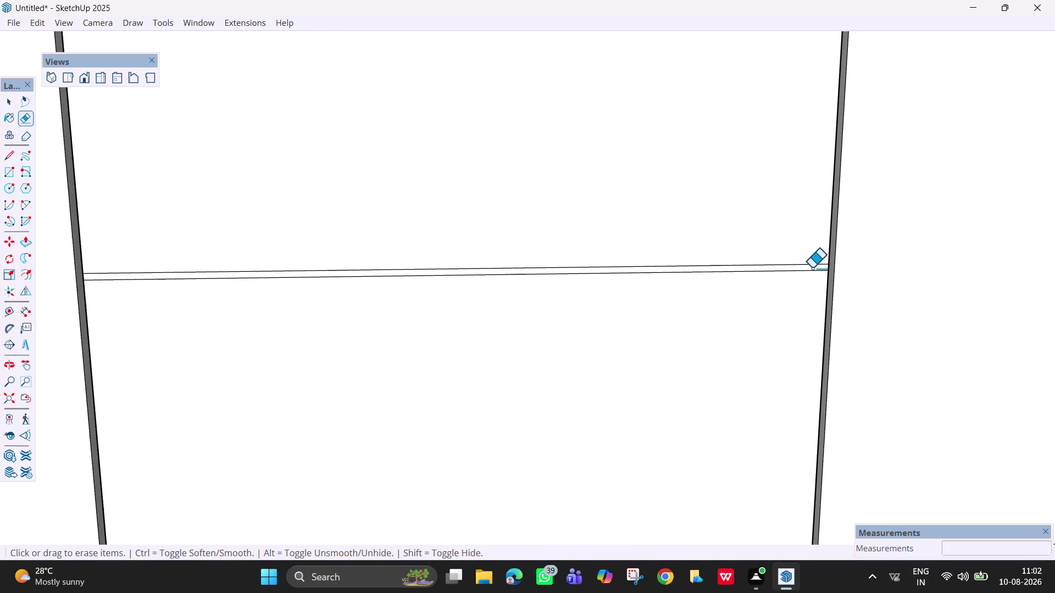
scroll(down, 3)
middle_drag(812, 268, 633, 290)
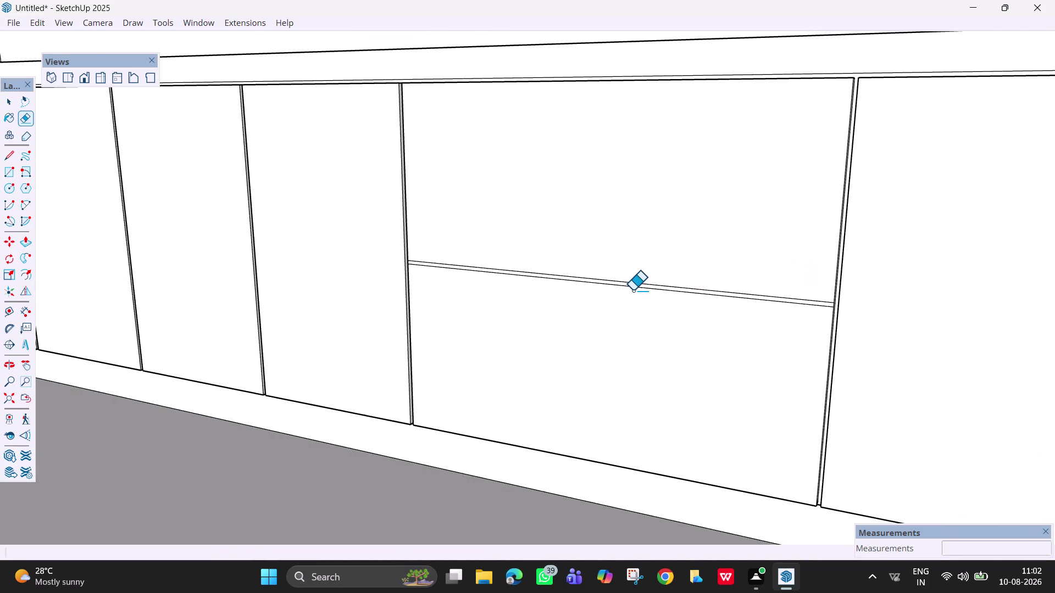
Push the thin groove strip inward with Push/Pull, splitting the shutter into two fronts.
key(p)
click(770, 298)
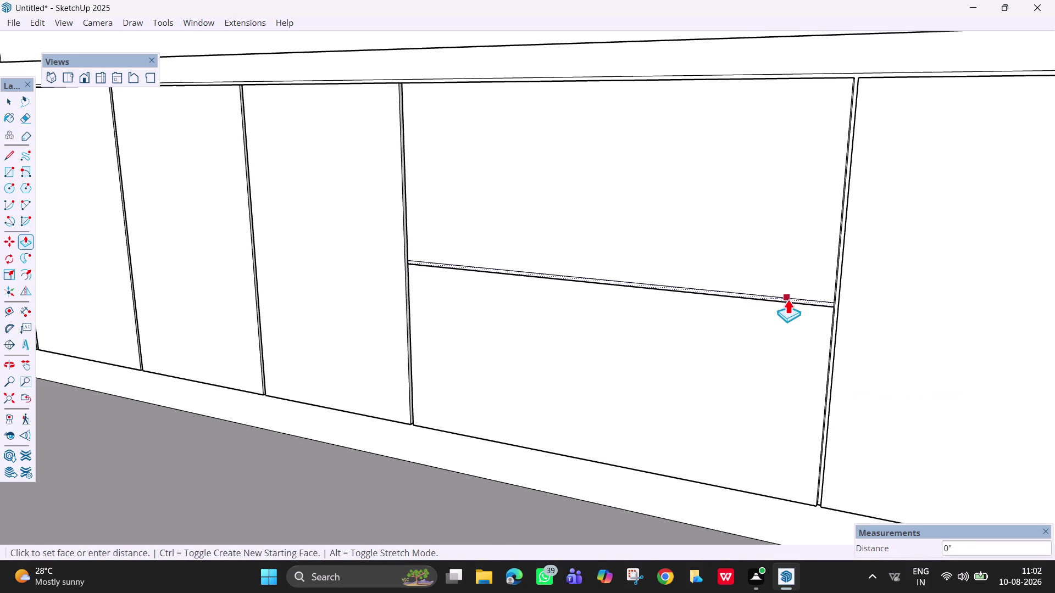
click(848, 293)
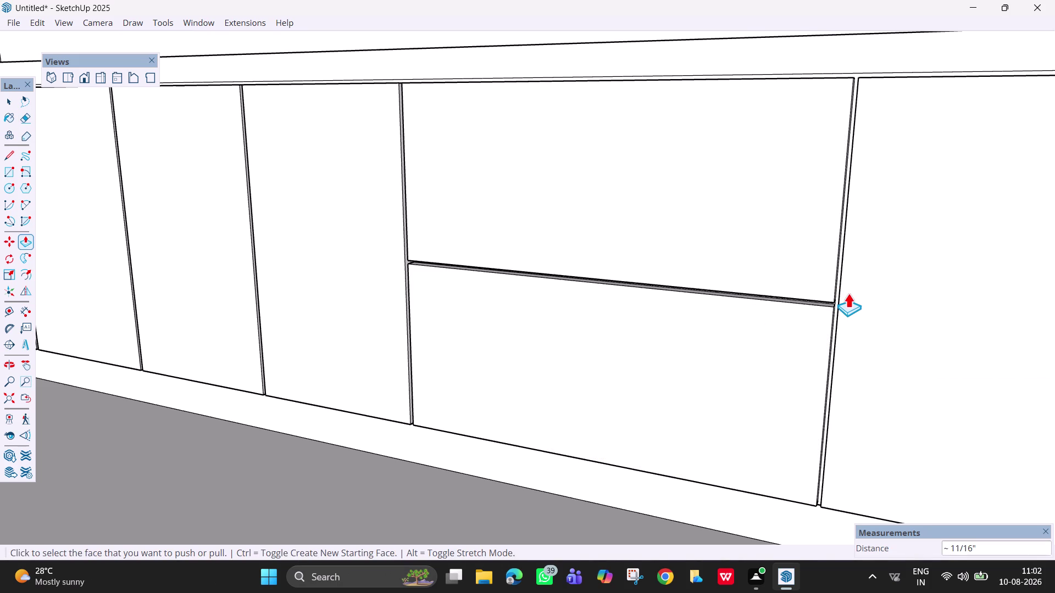
scroll(down, 3)
middle_drag(798, 282, 905, 305)
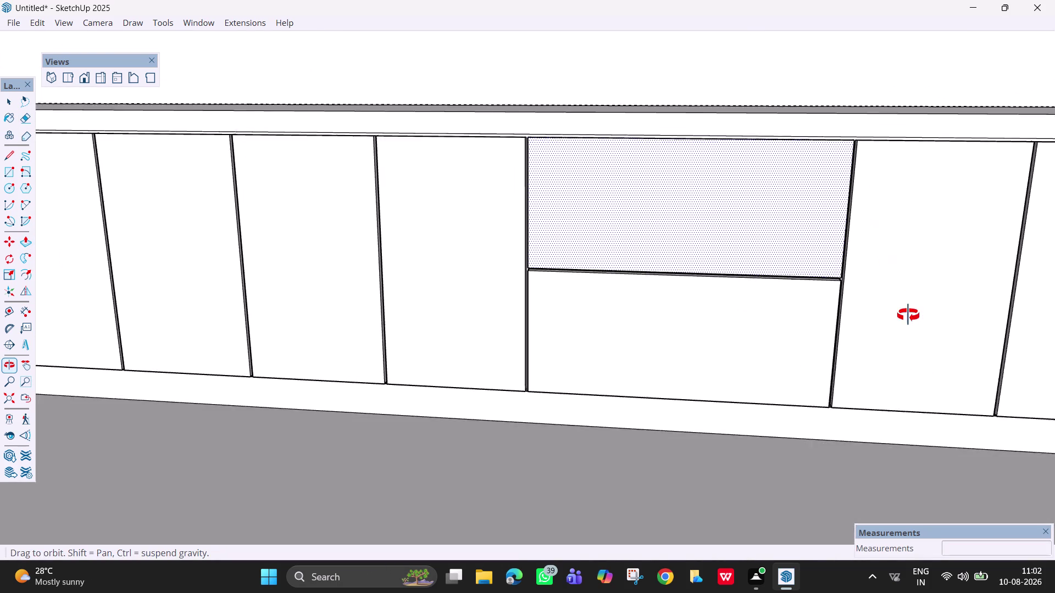
middle_drag(905, 306, 957, 330)
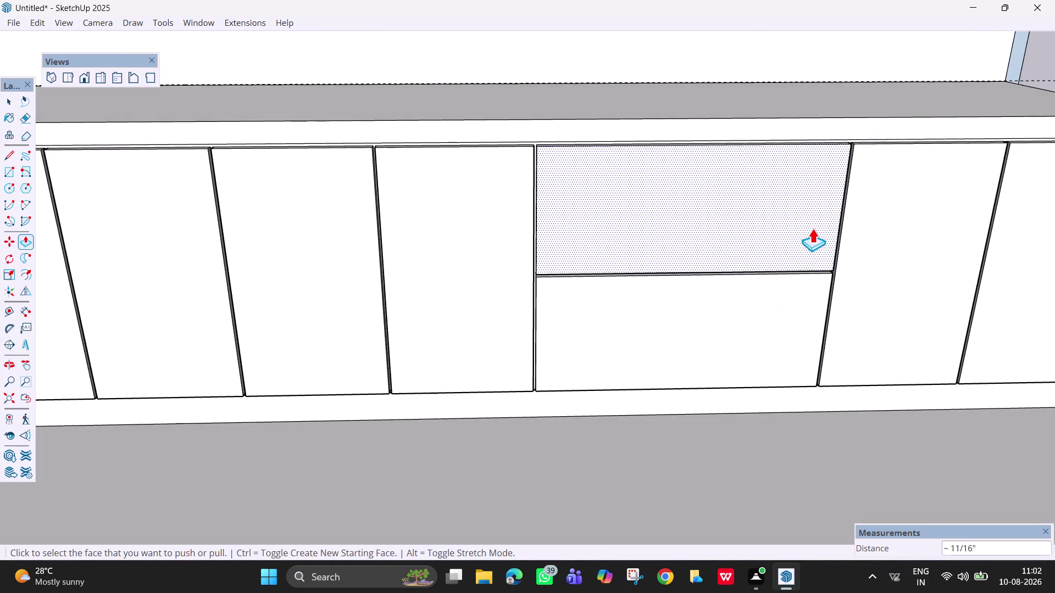
scroll(down, 3)
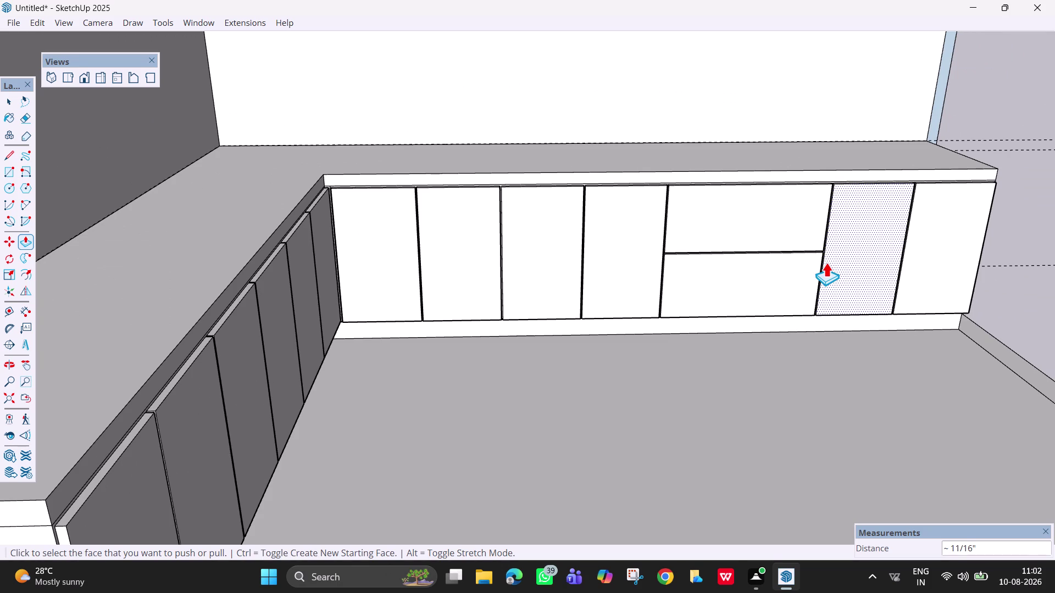
Push the shutter beside the drawers and its neighbour back into the cabinet by equal depth.
click(618, 265)
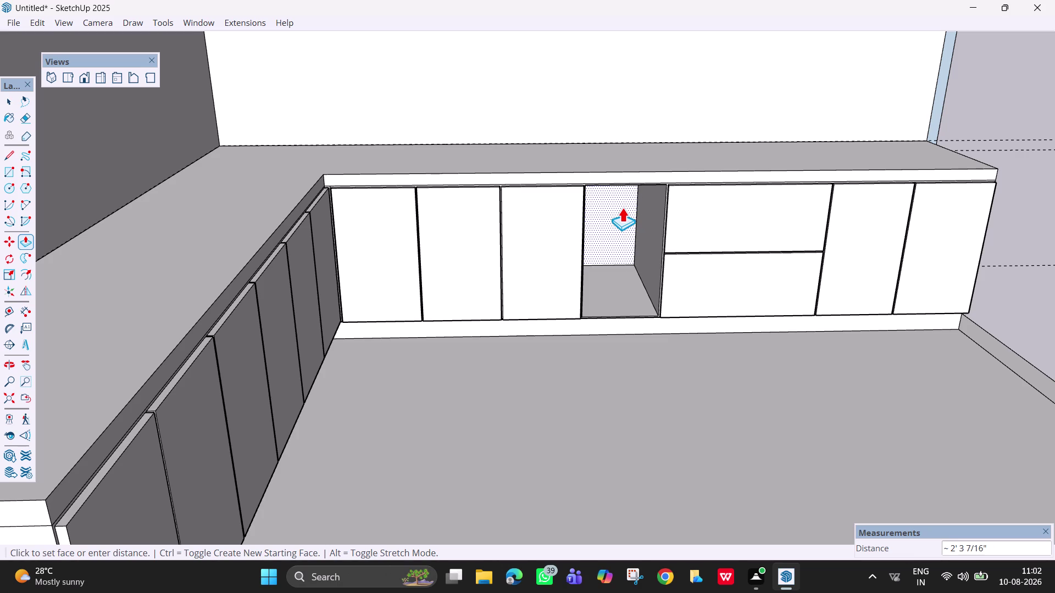
click(622, 207)
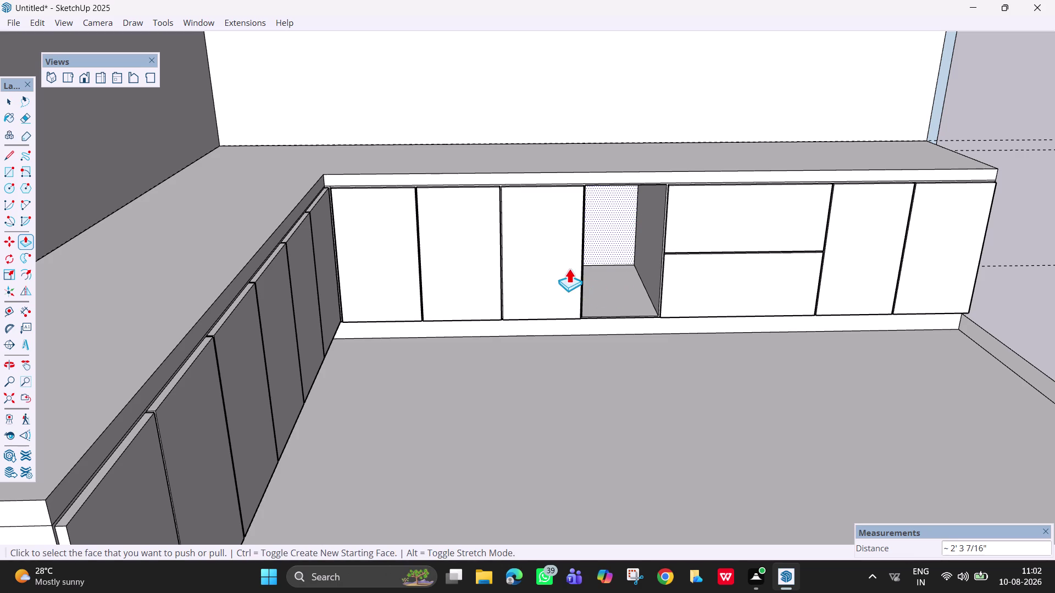
double_click(569, 268)
double_click(583, 257)
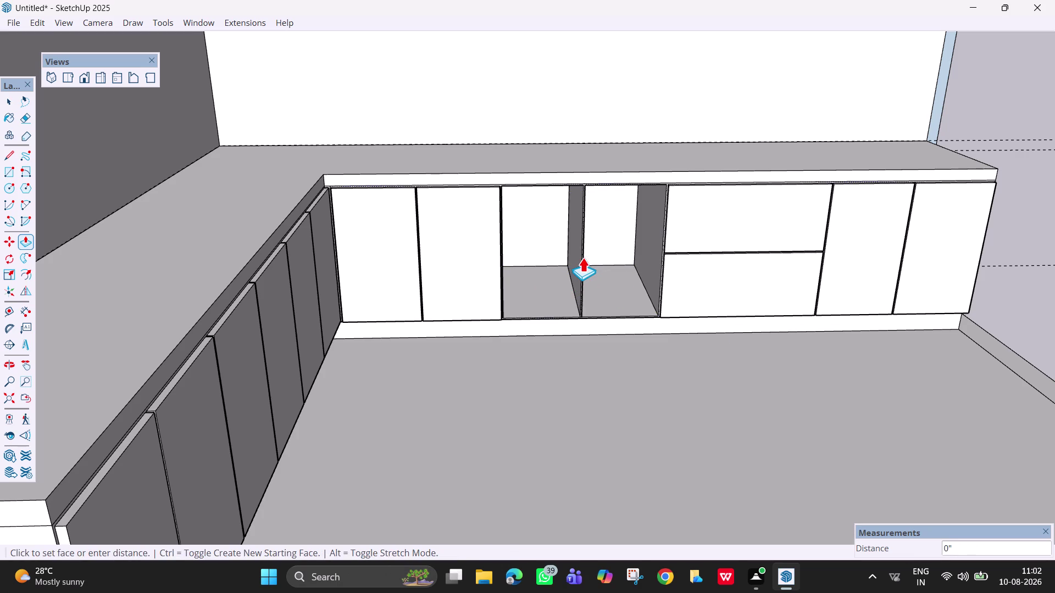
key(Escape)
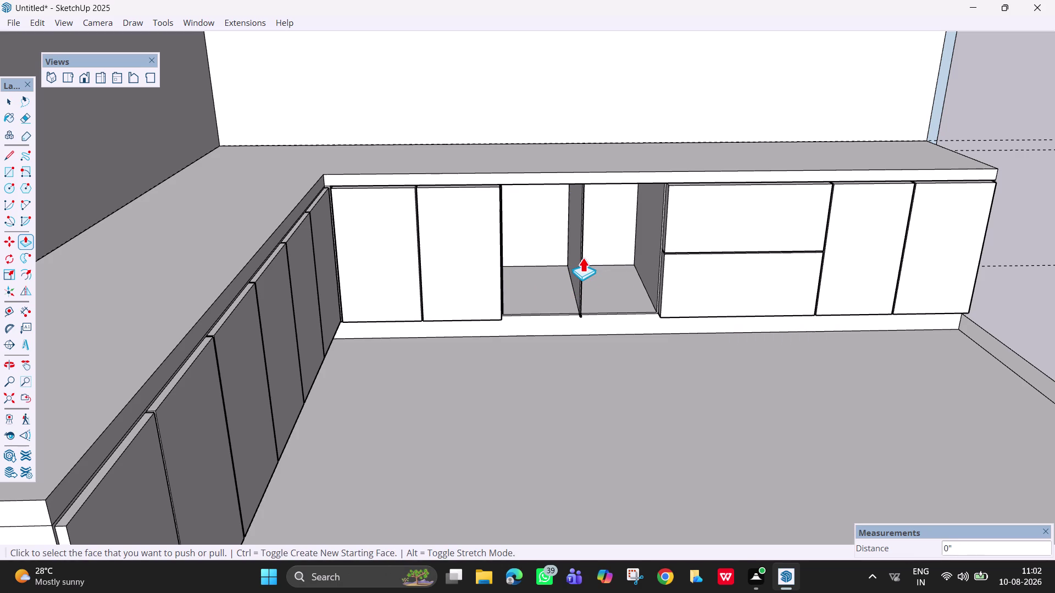
key(ctrl+z)
middle_drag(616, 264, 483, 285)
scroll(up, 3)
double_click(743, 397)
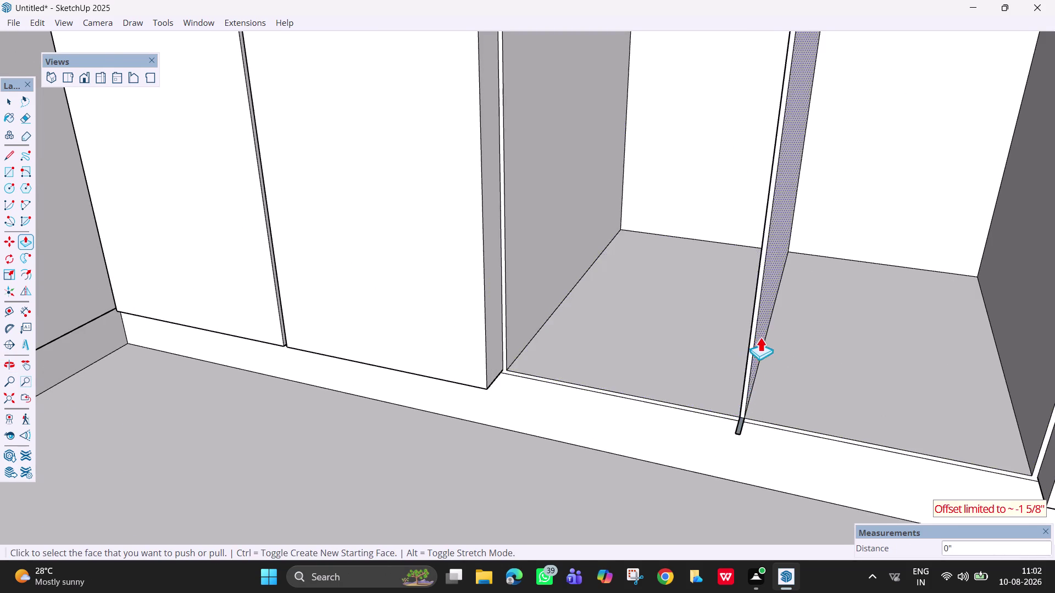
Push the plinth front back beneath the open compartments.
middle_drag(764, 339, 844, 316)
key(ctrl+z)
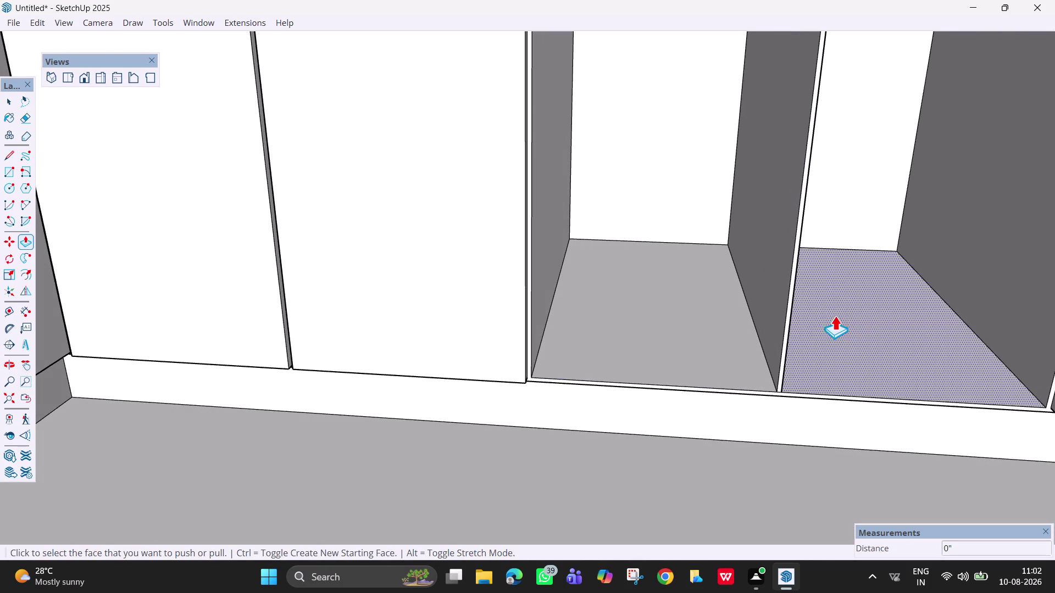
click(788, 329)
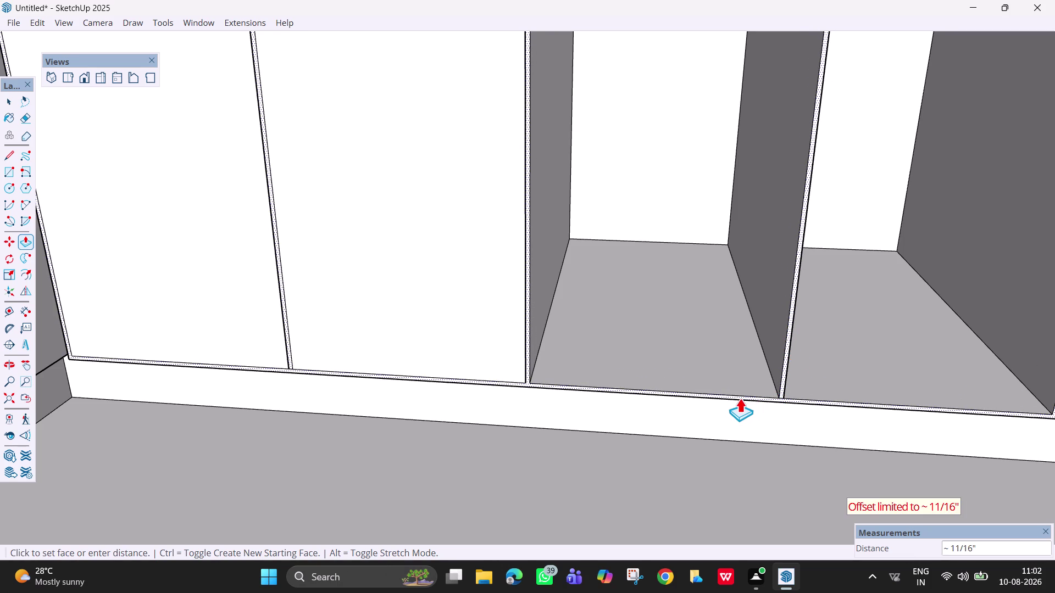
drag(702, 226, 702, 221)
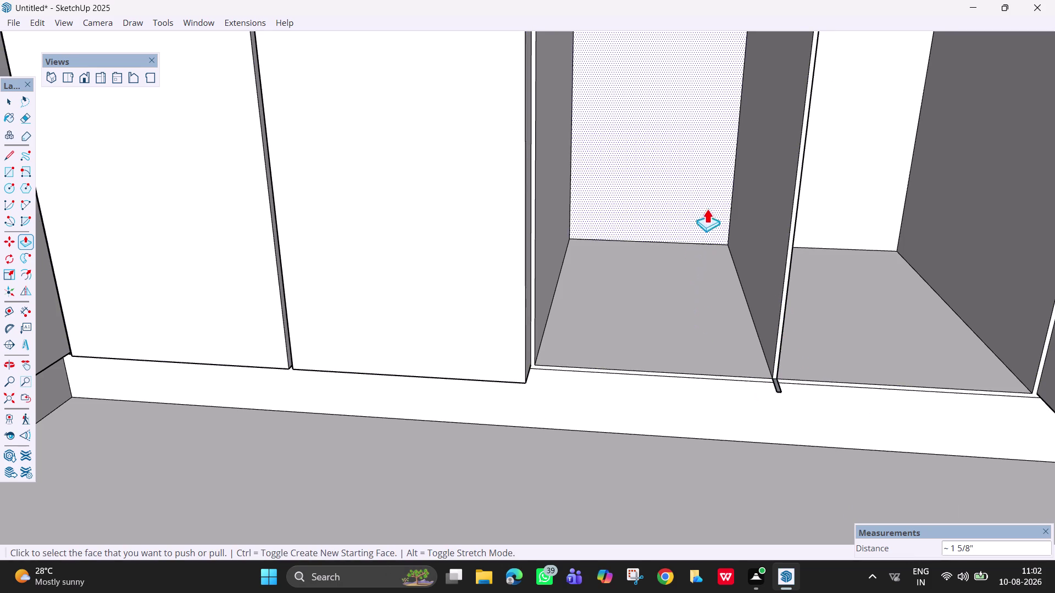
key(Escape)
scroll(up, 3)
scroll(up, 3)
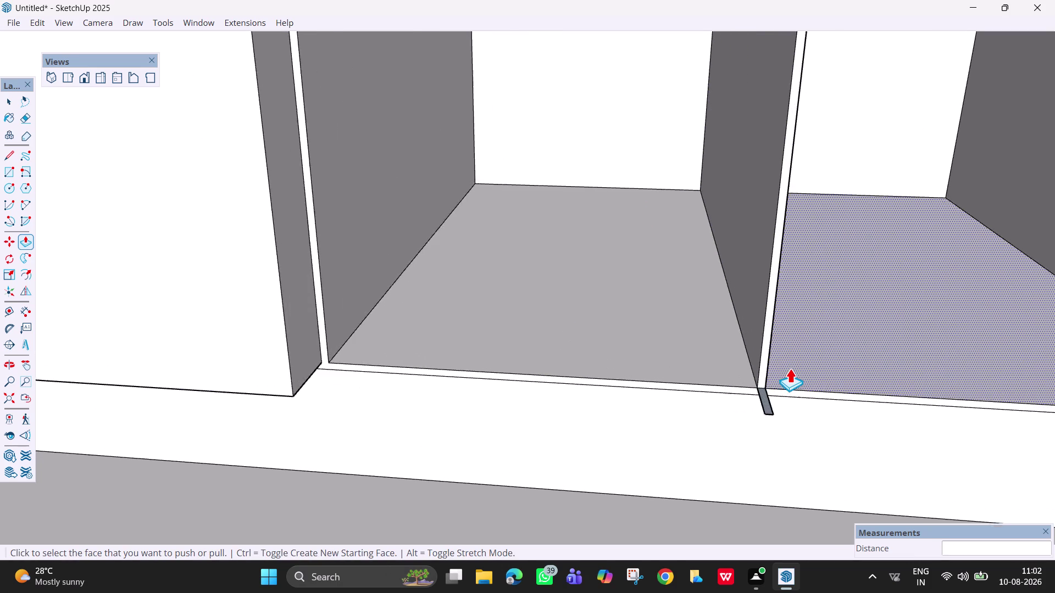
scroll(up, 3)
middle_drag(790, 368, 786, 230)
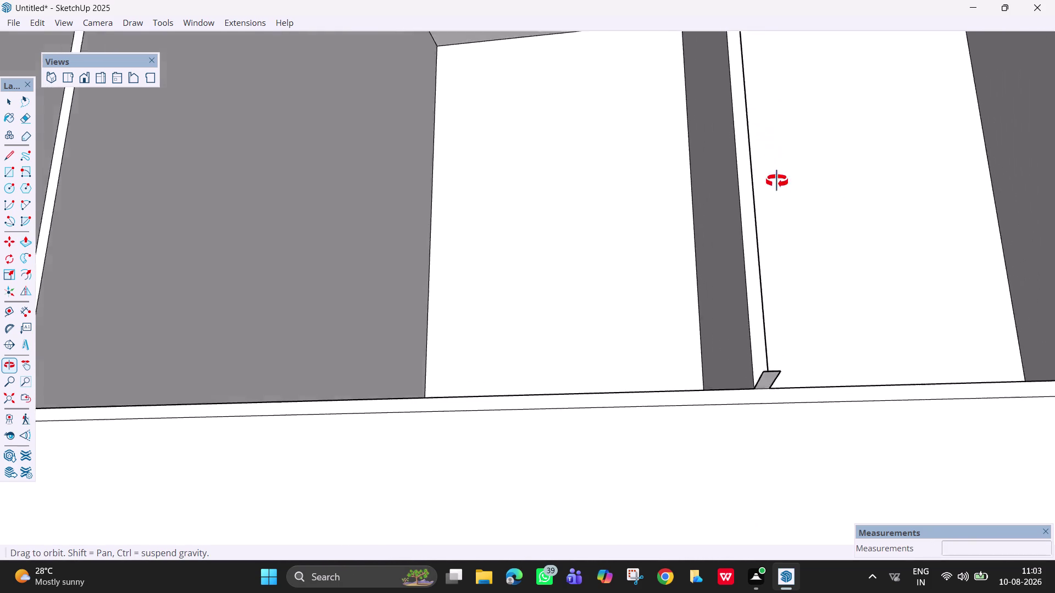
middle_drag(786, 230, 776, 506)
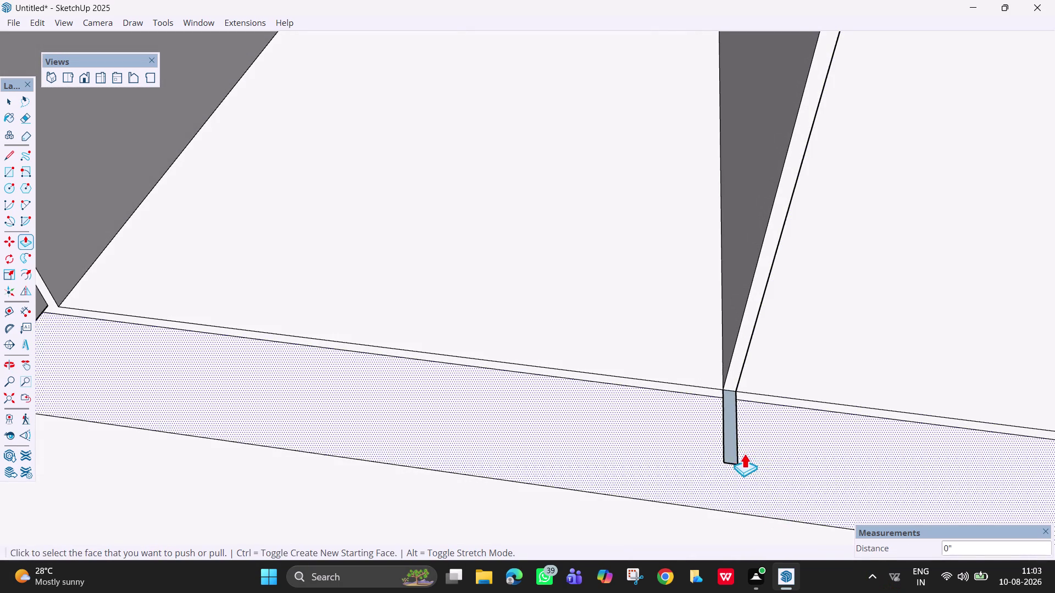
Select and try deleting the leftover divider stub, then inspect it from other angles.
key(space)
click(735, 462)
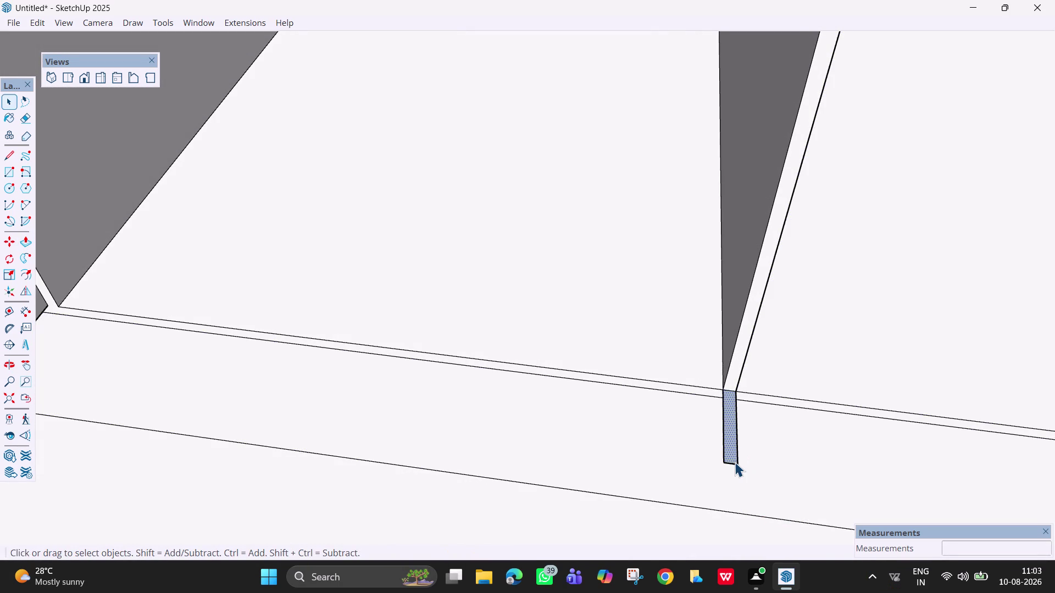
key(Delete)
click(735, 462)
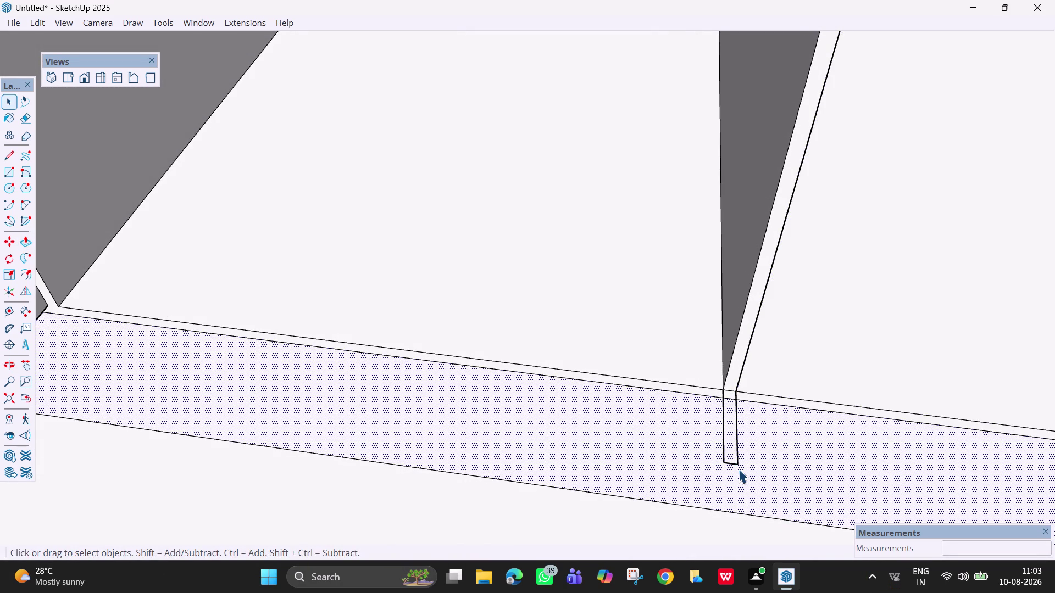
key(Escape)
middle_drag(747, 482, 883, 536)
scroll(down, 3)
middle_drag(730, 430, 826, 508)
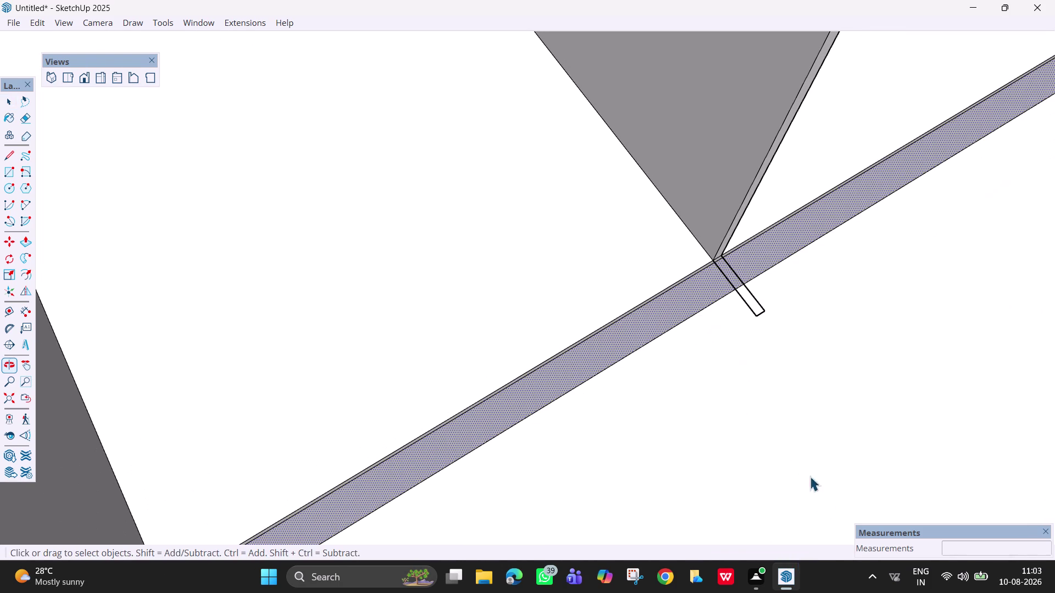
Erase the remaining edges of the divider stub.
key(Escape)
click(783, 449)
key(e)
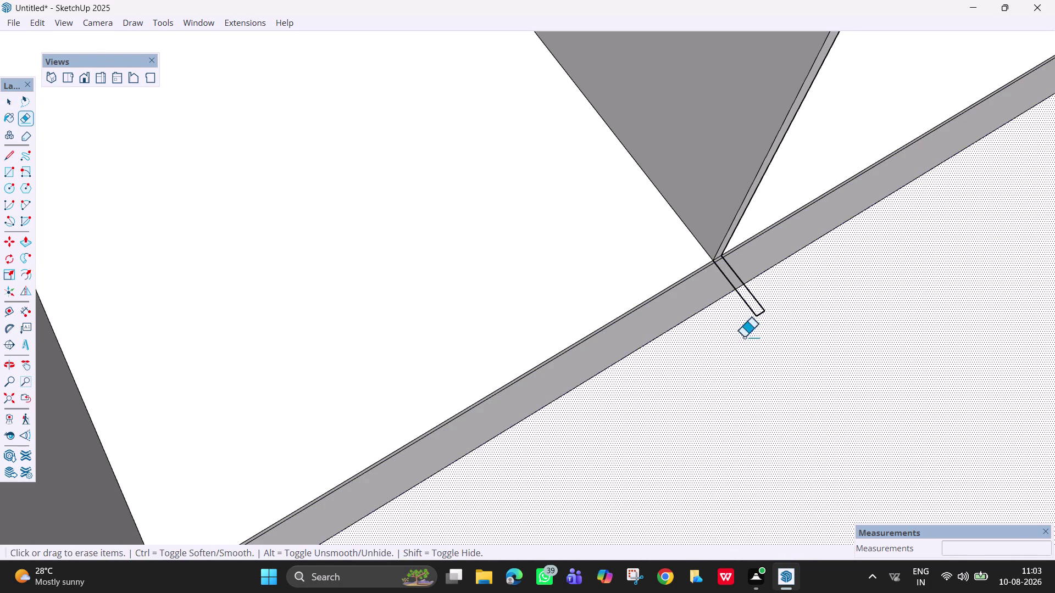
click(752, 309)
click(763, 306)
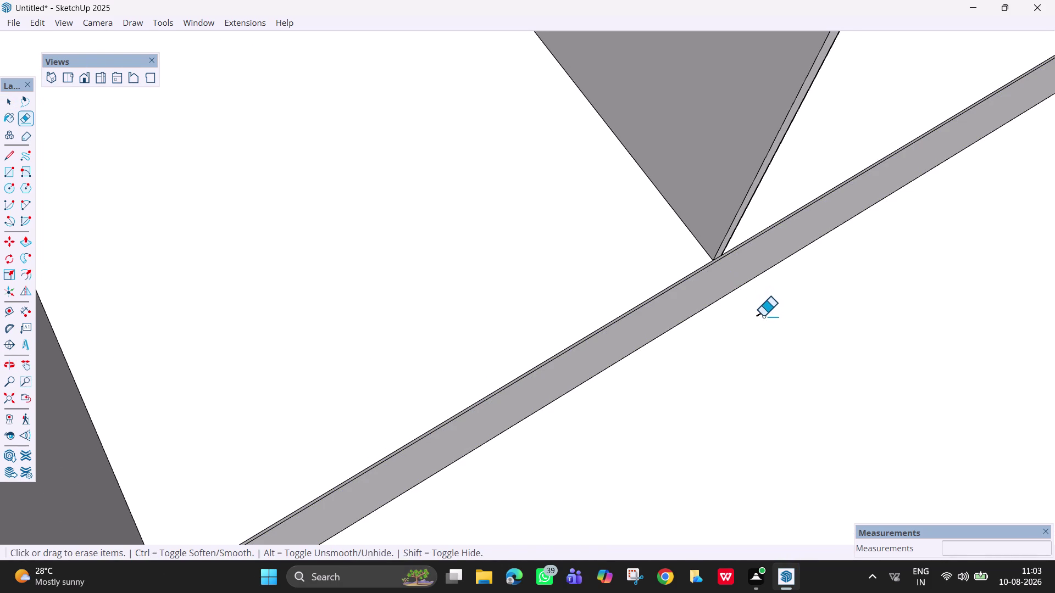
drag(764, 316, 755, 311)
scroll(down, 3)
middle_drag(758, 325, 552, 134)
scroll(down, 3)
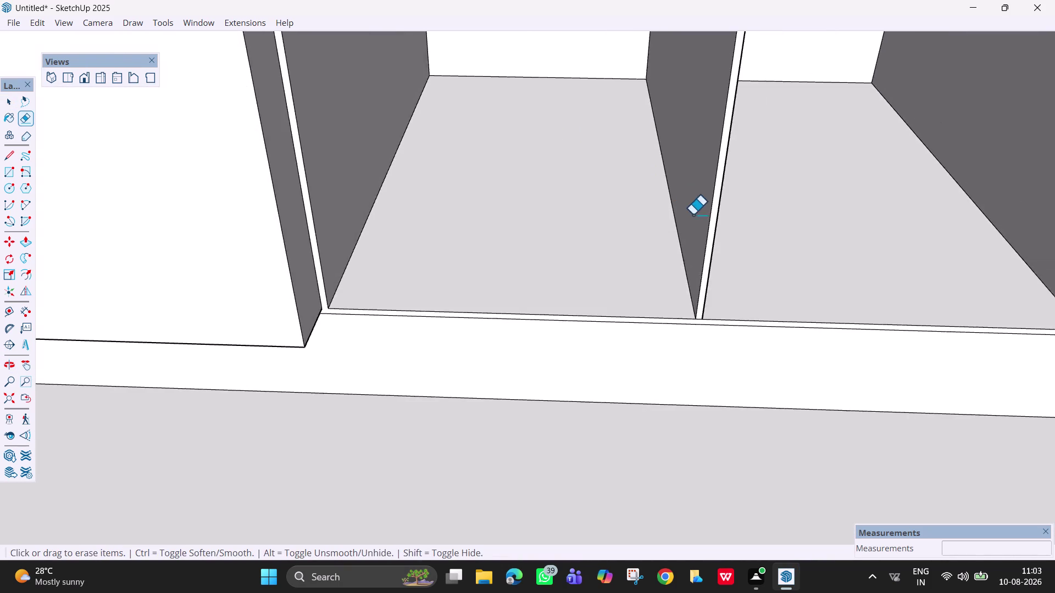
scroll(down, 3)
scroll(down, 3)
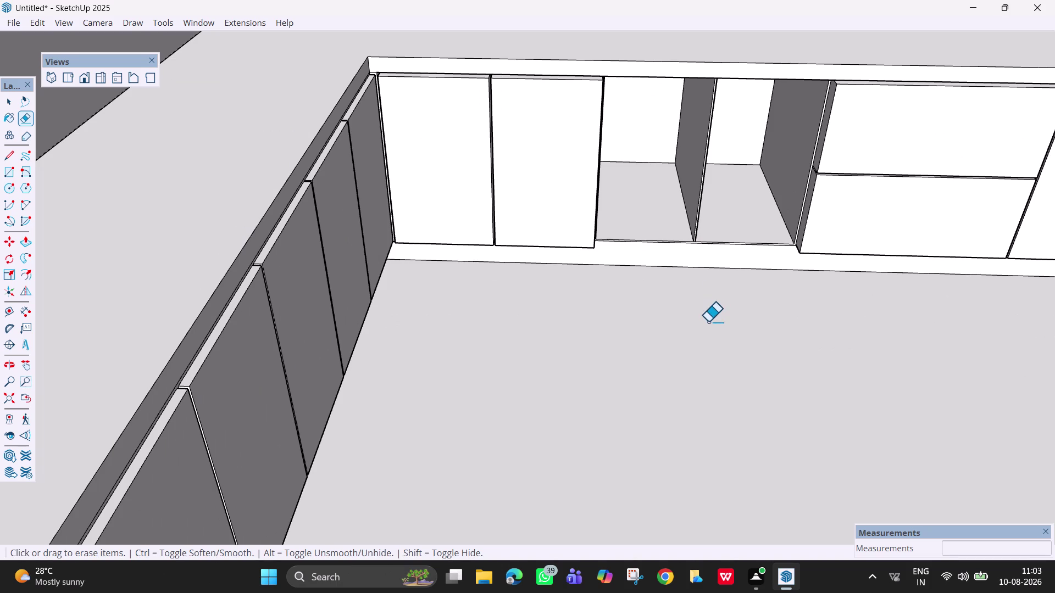
middle_drag(702, 302, 802, 297)
Erase the line splitting the two shutters left of the drawers.
click(651, 174)
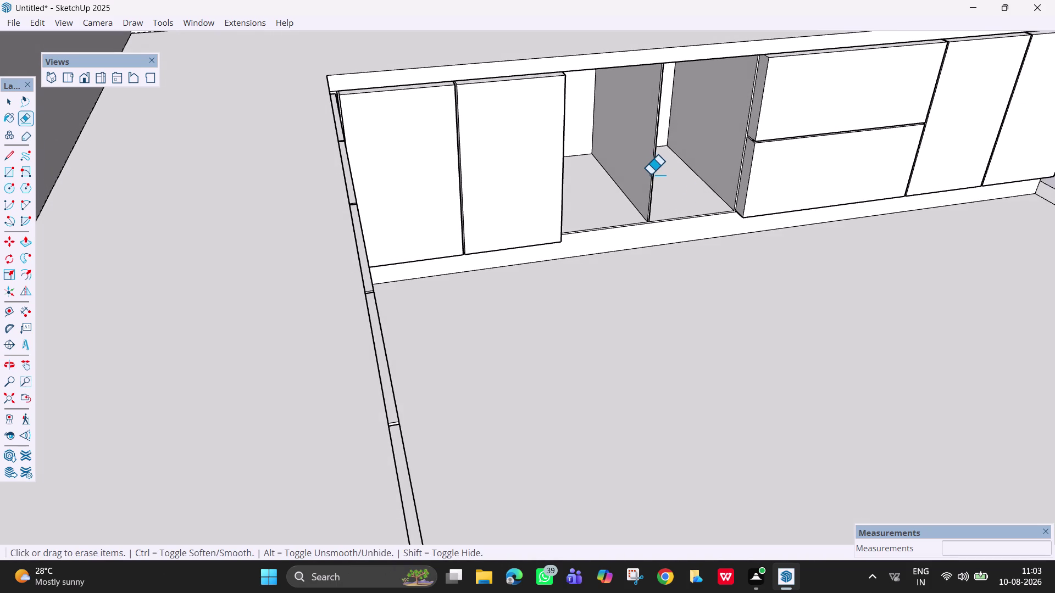
scroll(down, 3)
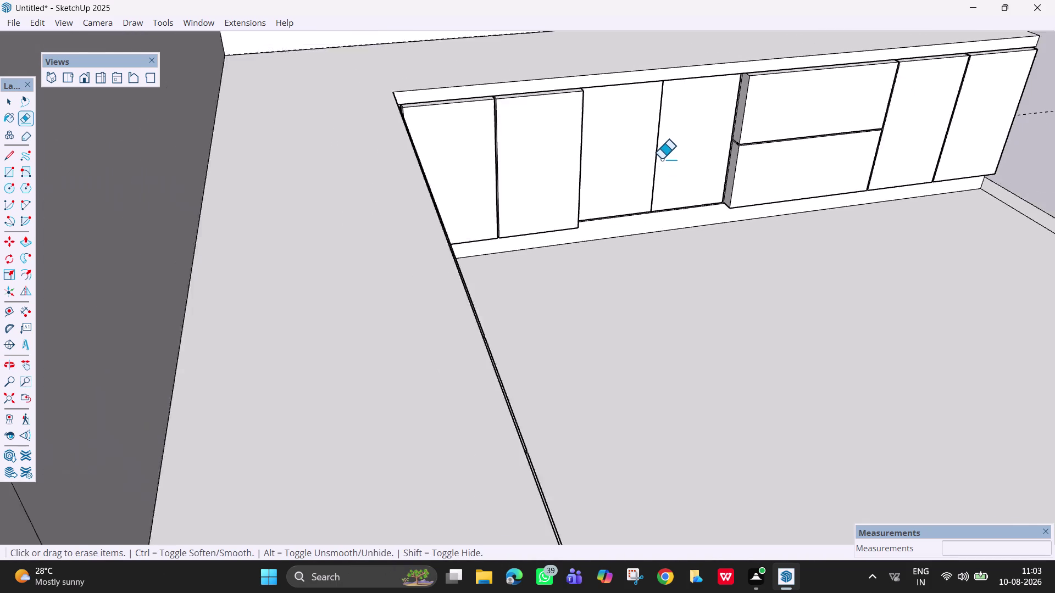
scroll(down, 3)
middle_drag(661, 159, 517, 173)
key(Escape)
key(space)
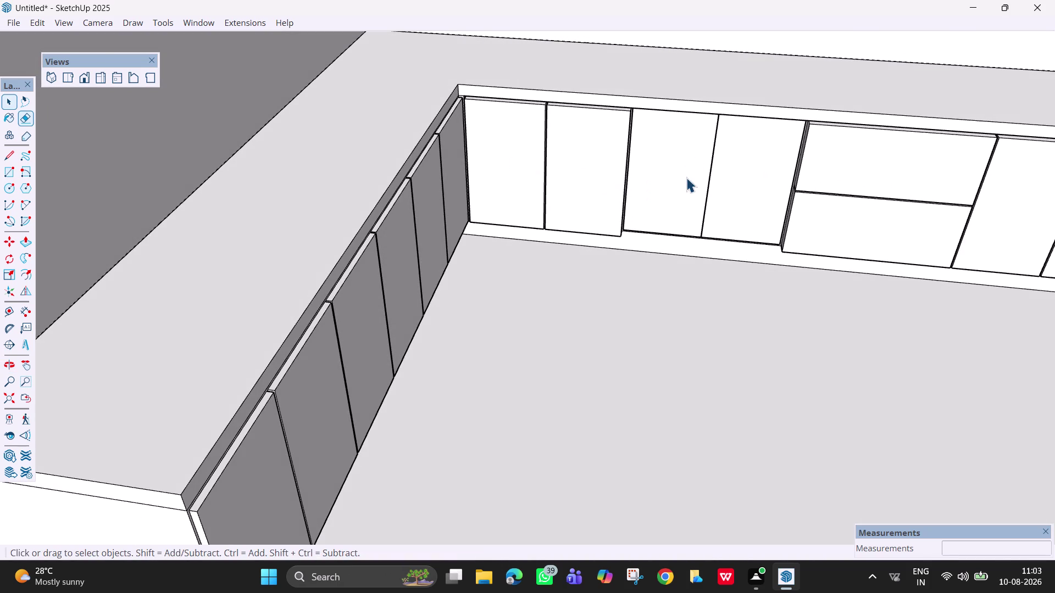
scroll(up, 3)
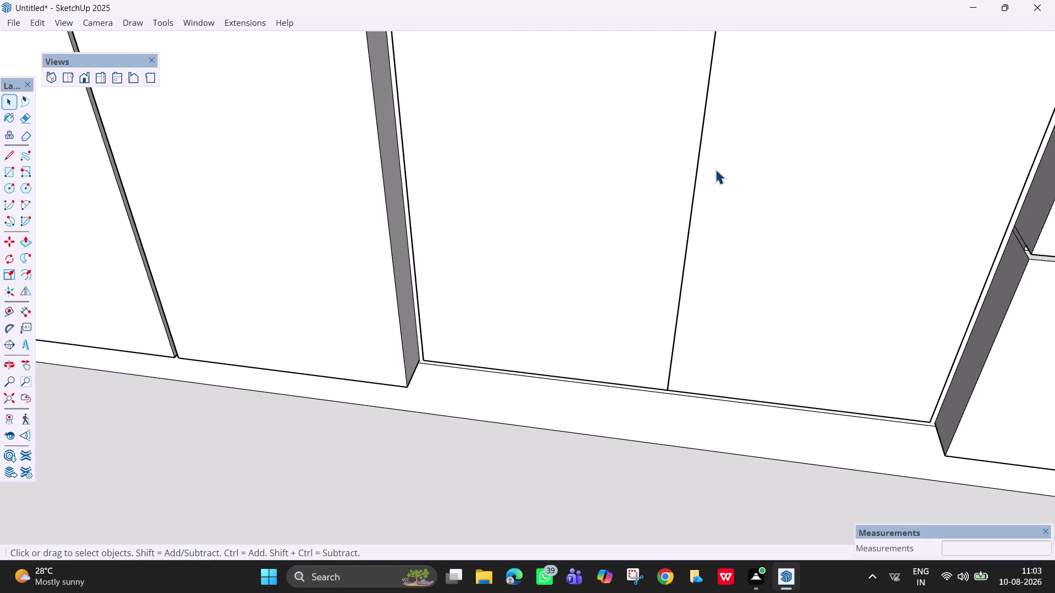
key(e)
drag(687, 221, 670, 220)
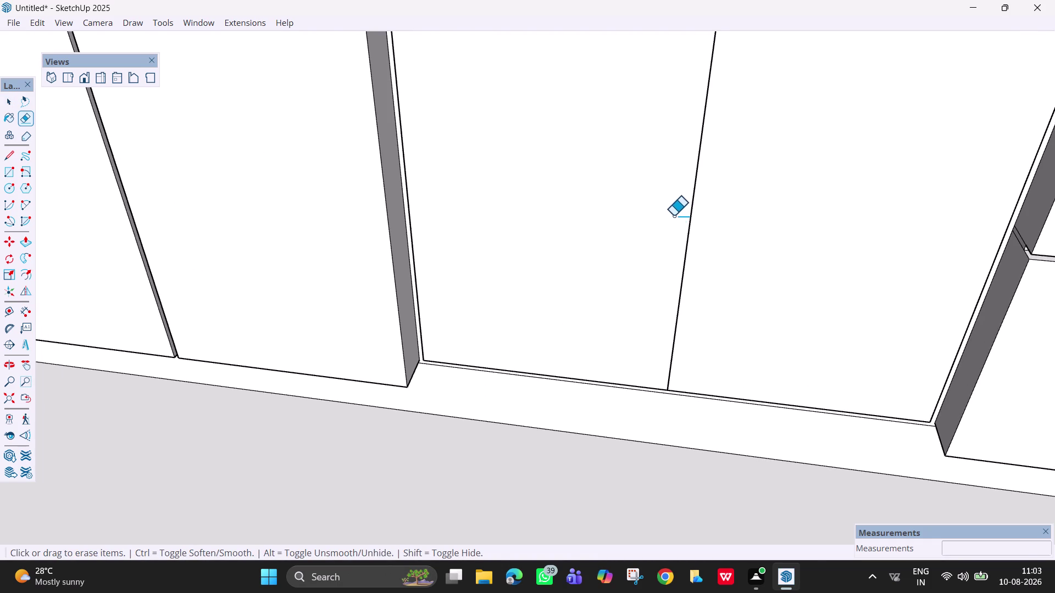
drag(698, 225, 678, 225)
scroll(down, 3)
scroll(down, 3)
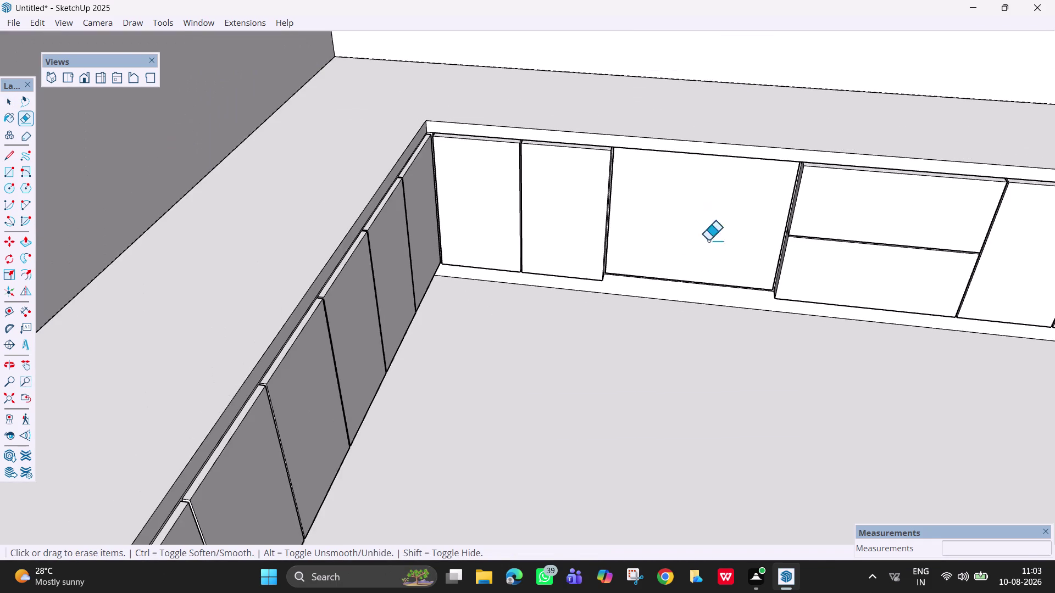
scroll(down, 3)
Orbit around the L-shaped cabinet run, then pan to face the back wall.
middle_drag(728, 349, 688, 219)
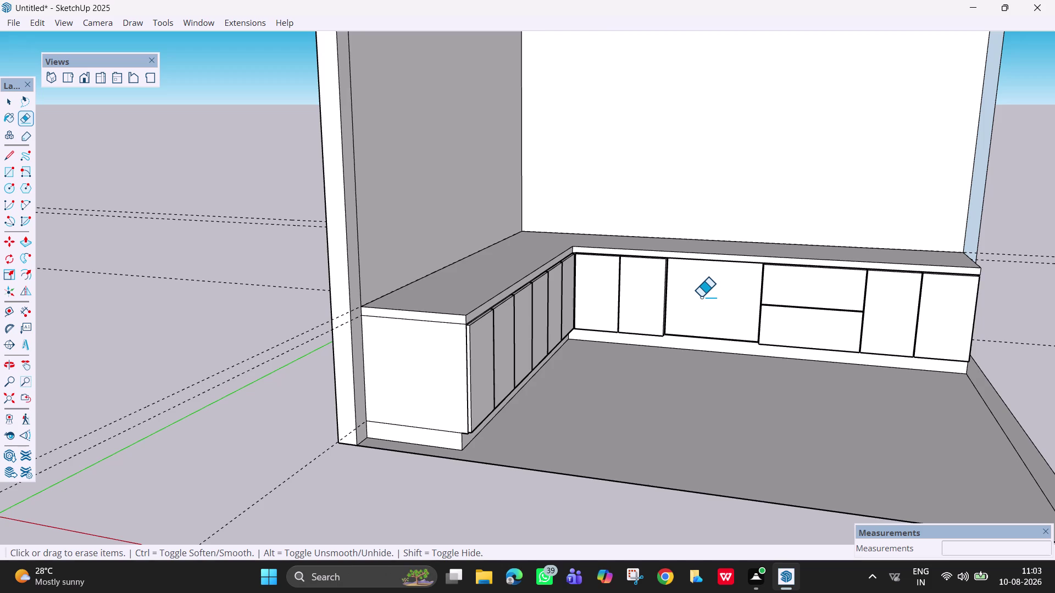
middle_drag(725, 346, 453, 394)
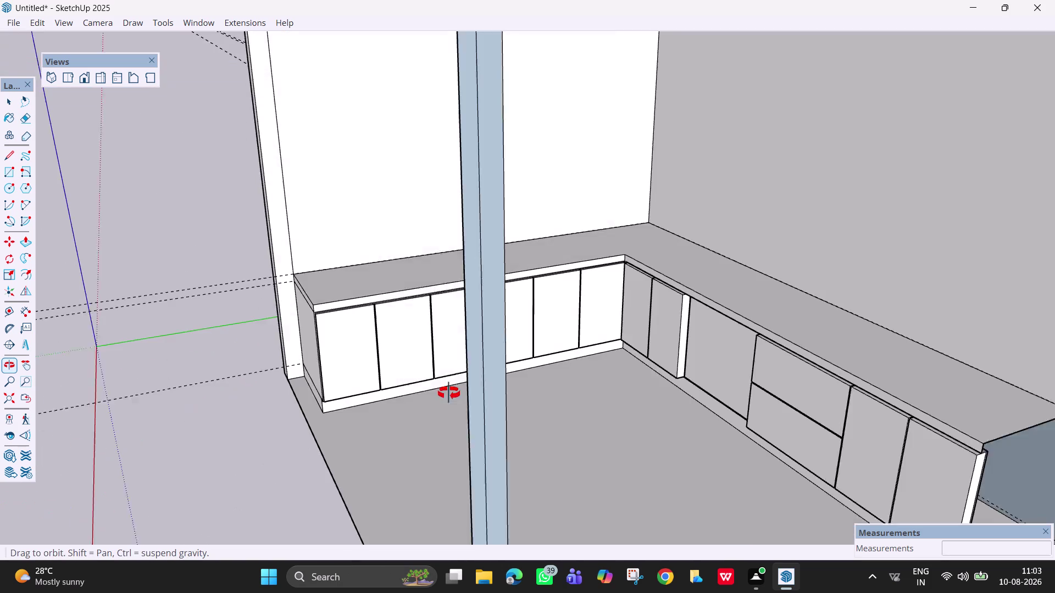
middle_drag(453, 394, 441, 393)
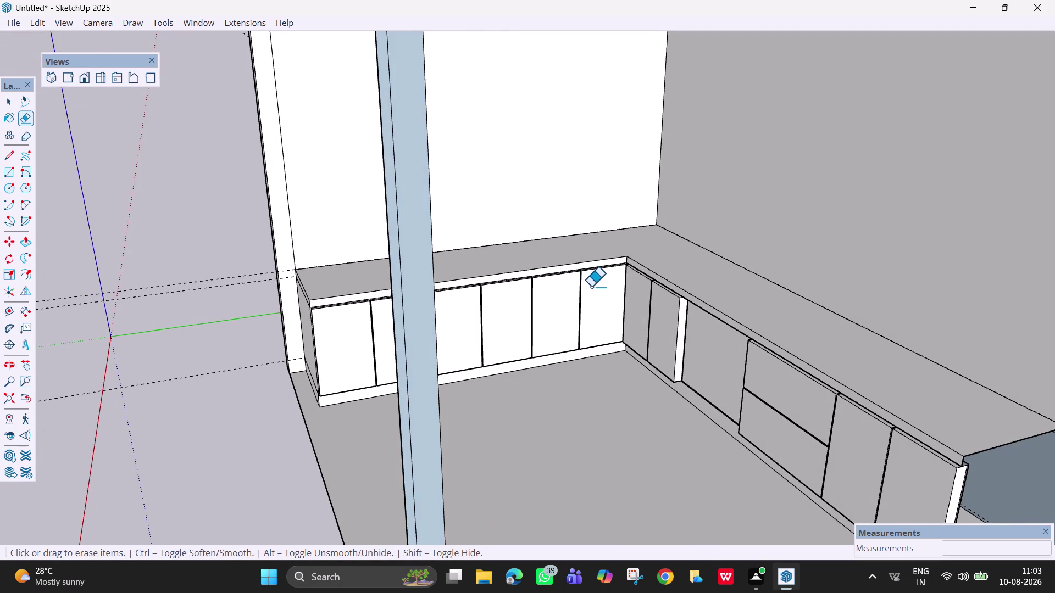
scroll(down, 3)
middle_drag(570, 338, 886, 304)
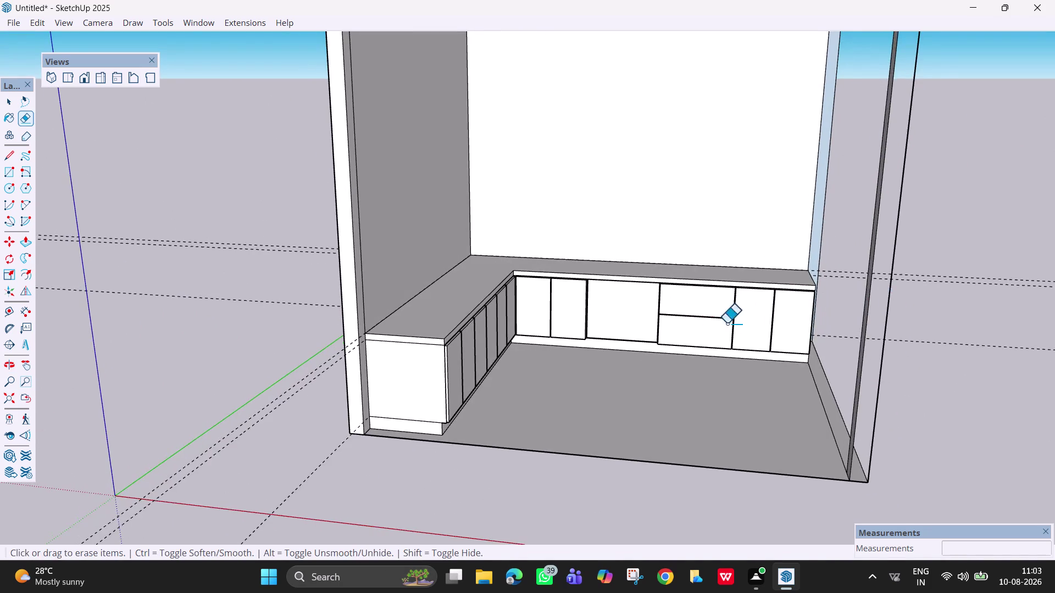
scroll(up, 3)
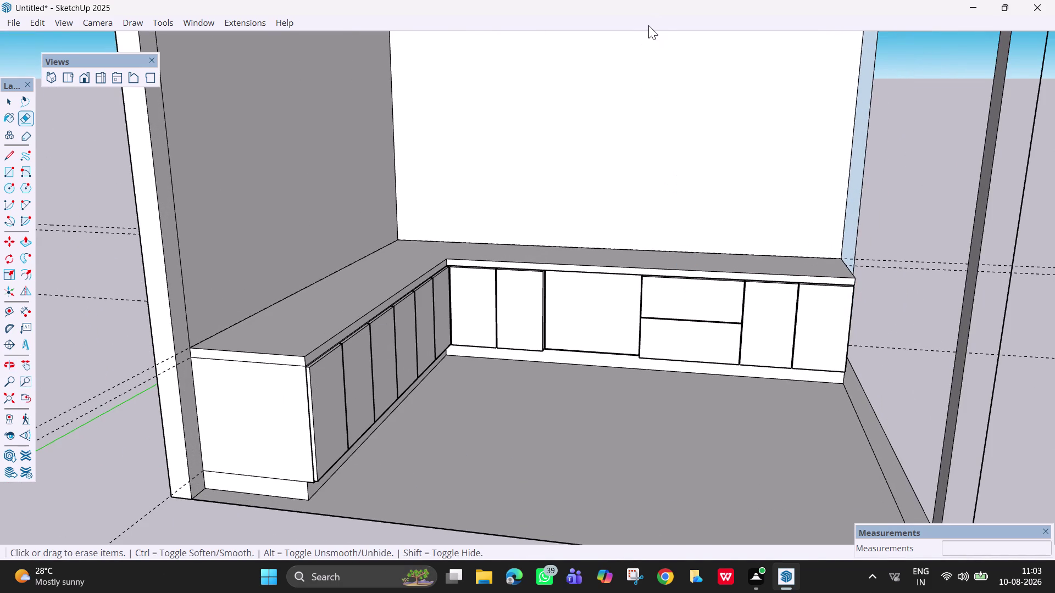
key(space)
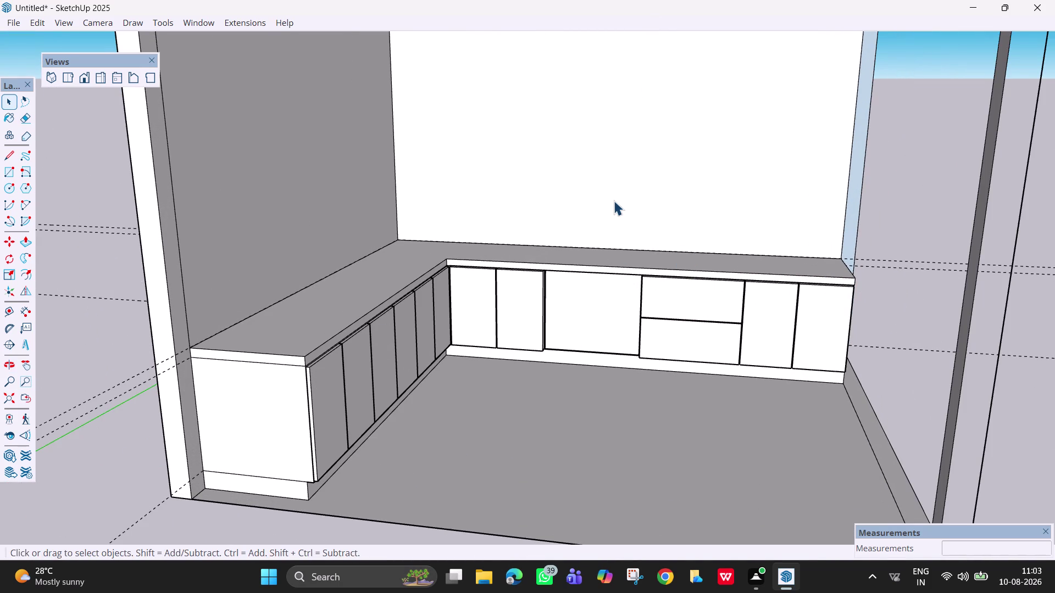
key(h)
drag(614, 201, 626, 225)
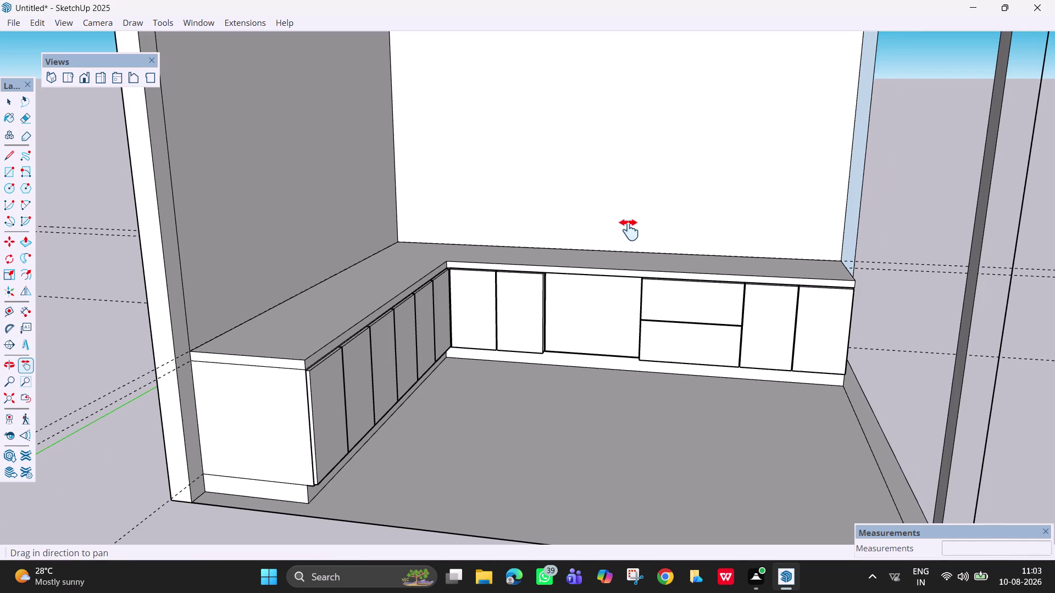
drag(626, 226, 611, 260)
middle_drag(619, 257, 570, 283)
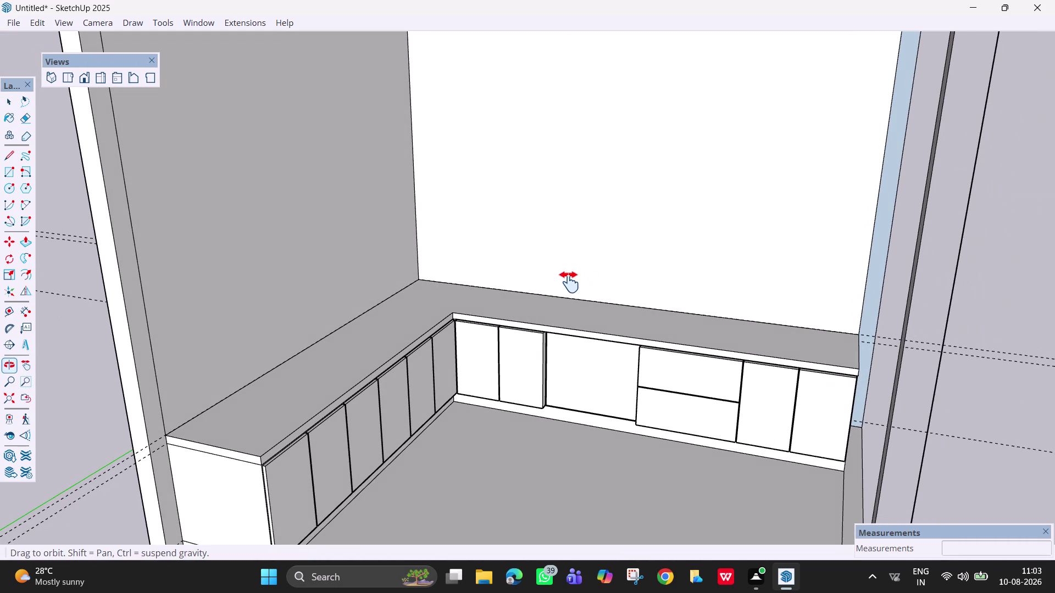
Place a guide line 1' up from the countertop back edge.
key(t)
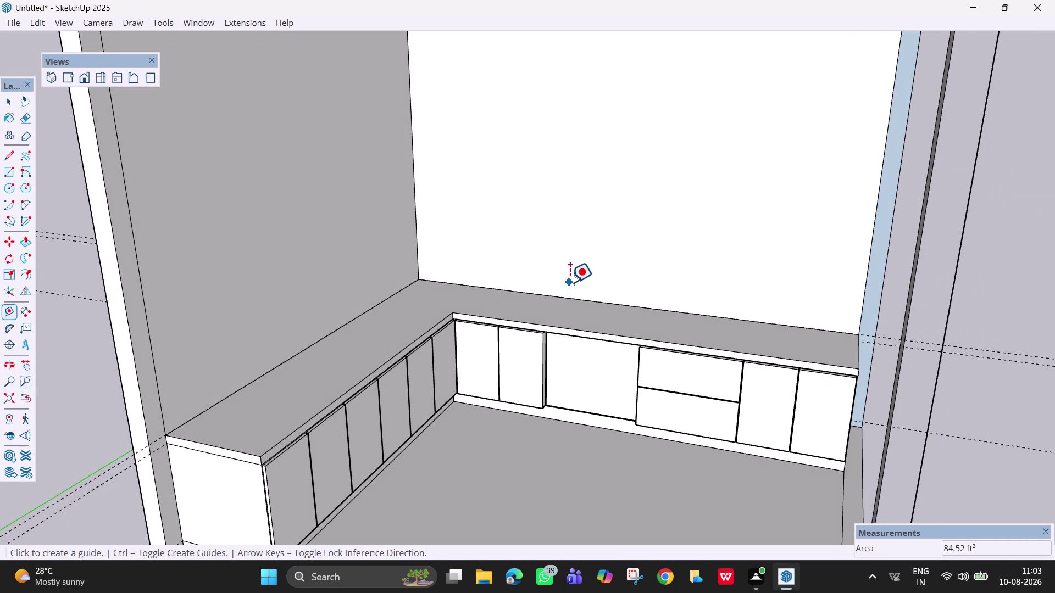
click(580, 299)
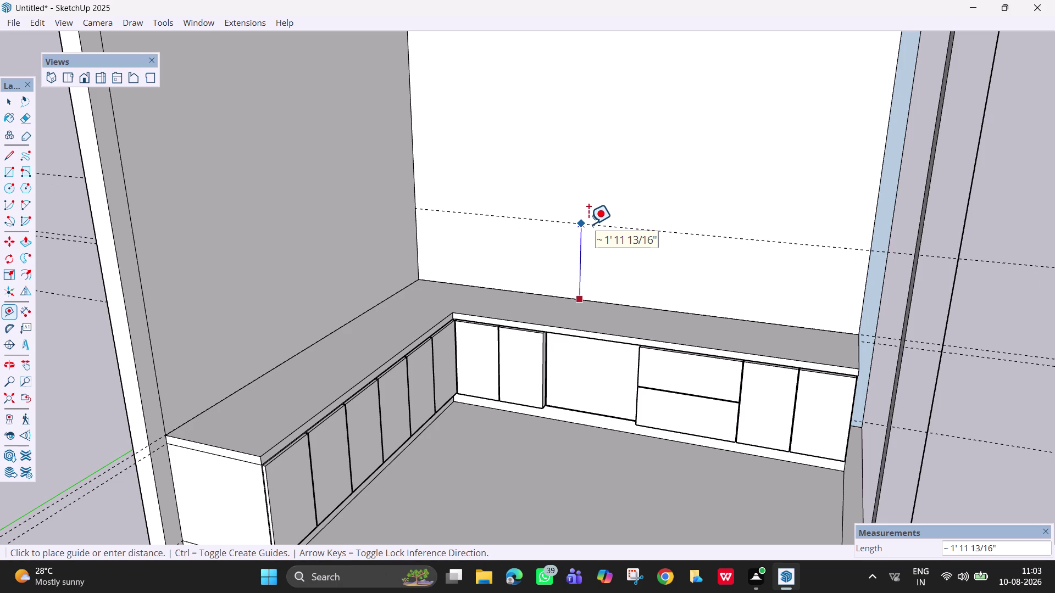
scroll(down, 3)
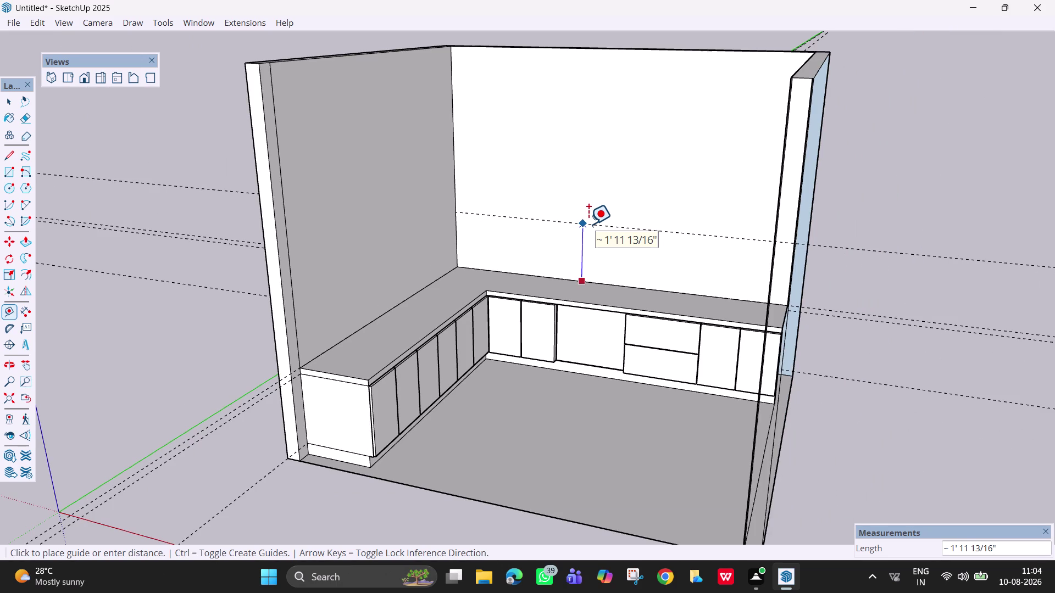
middle_drag(588, 224, 660, 113)
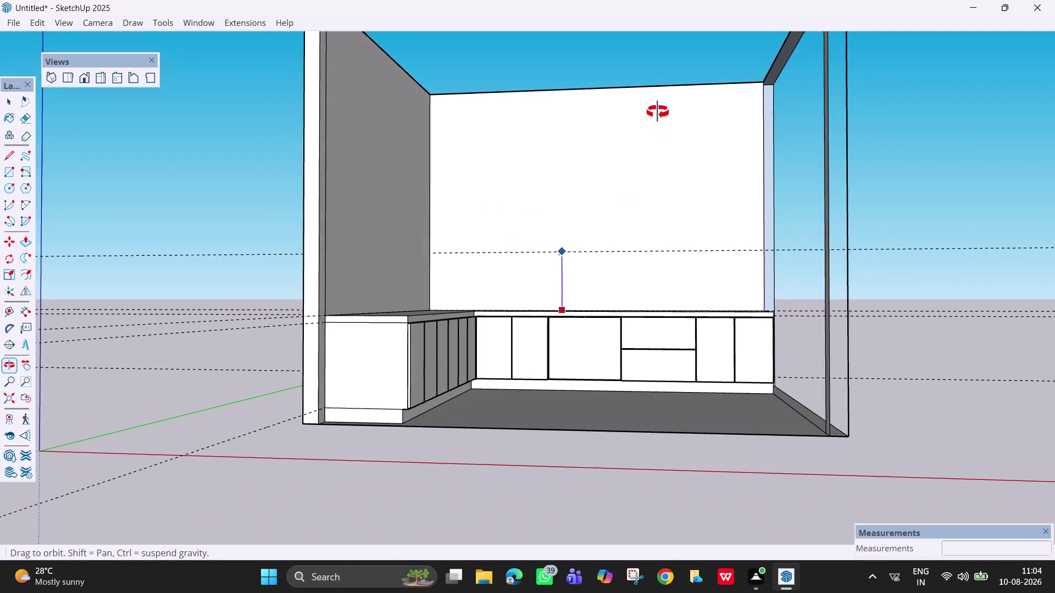
middle_drag(659, 112, 654, 118)
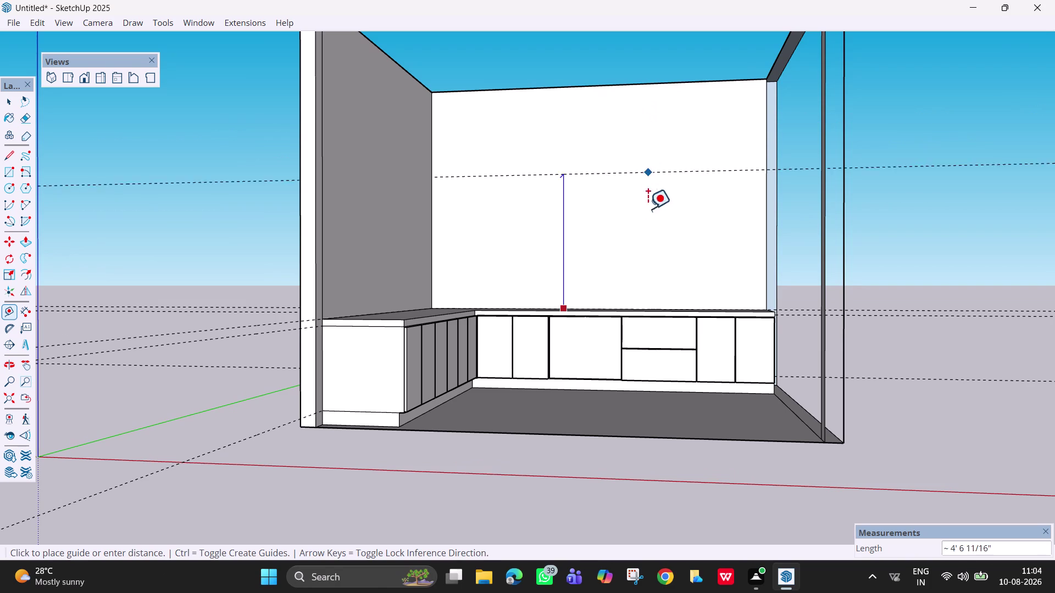
text(1')
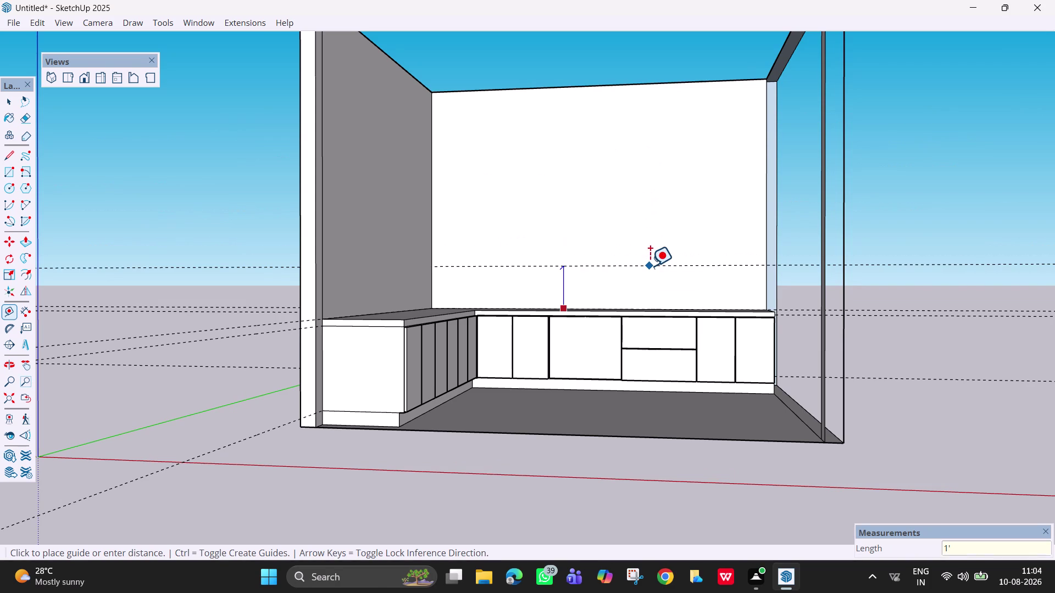
key(Return)
scroll(up, 3)
middle_drag(701, 325, 727, 389)
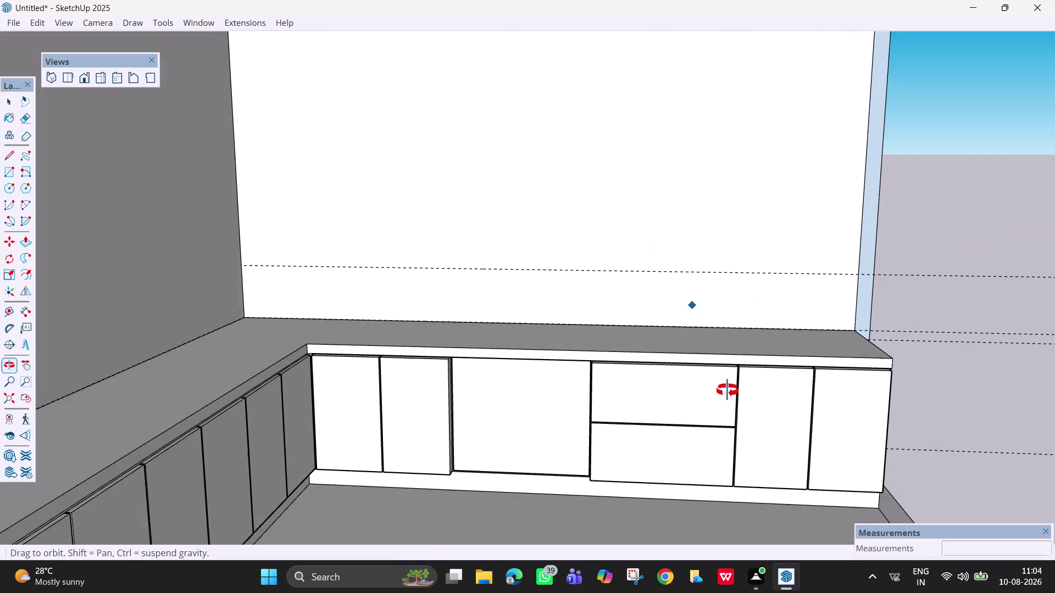
middle_drag(726, 389, 713, 345)
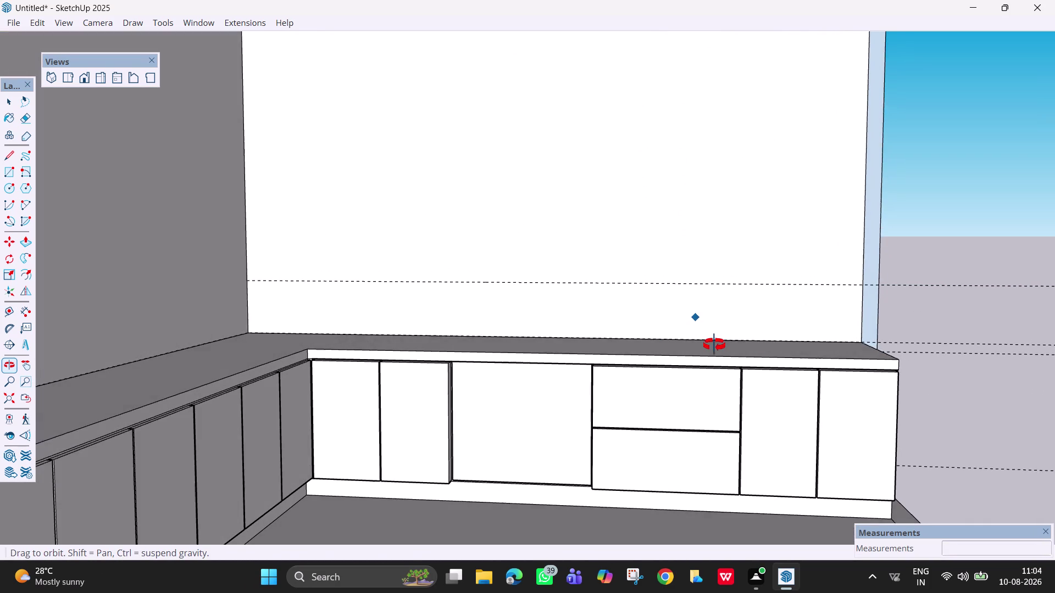
middle_drag(713, 345, 716, 347)
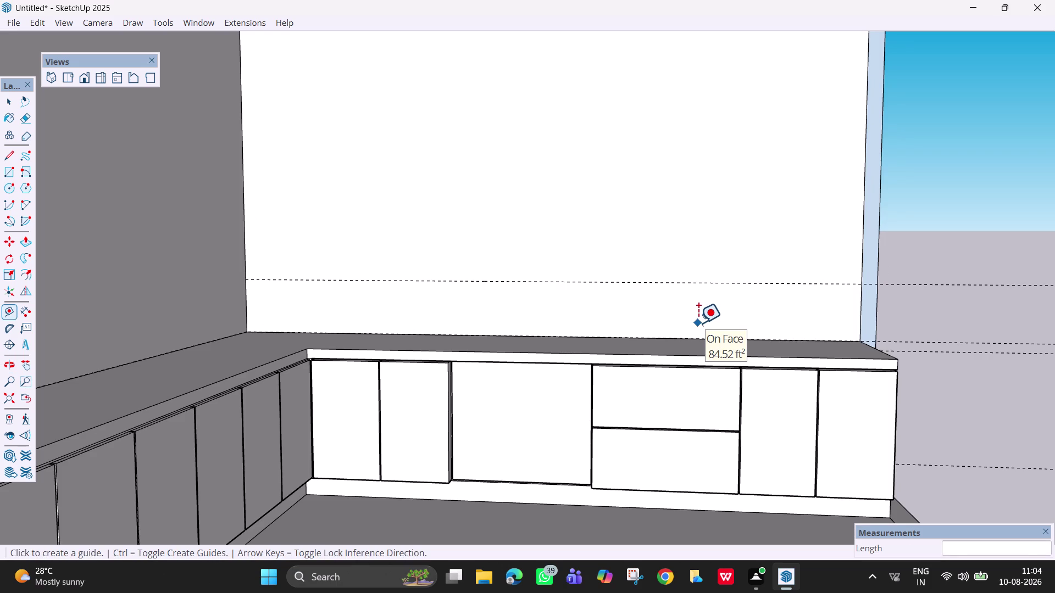
Undo the 1' guide and place one 2' above the countertop instead.
key(ctrl+z)
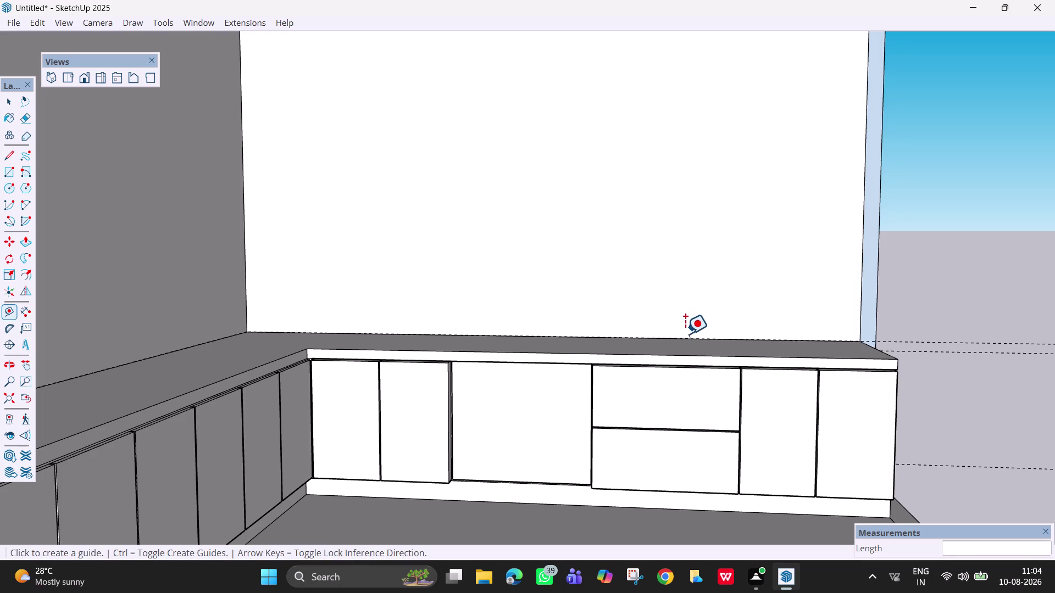
click(679, 340)
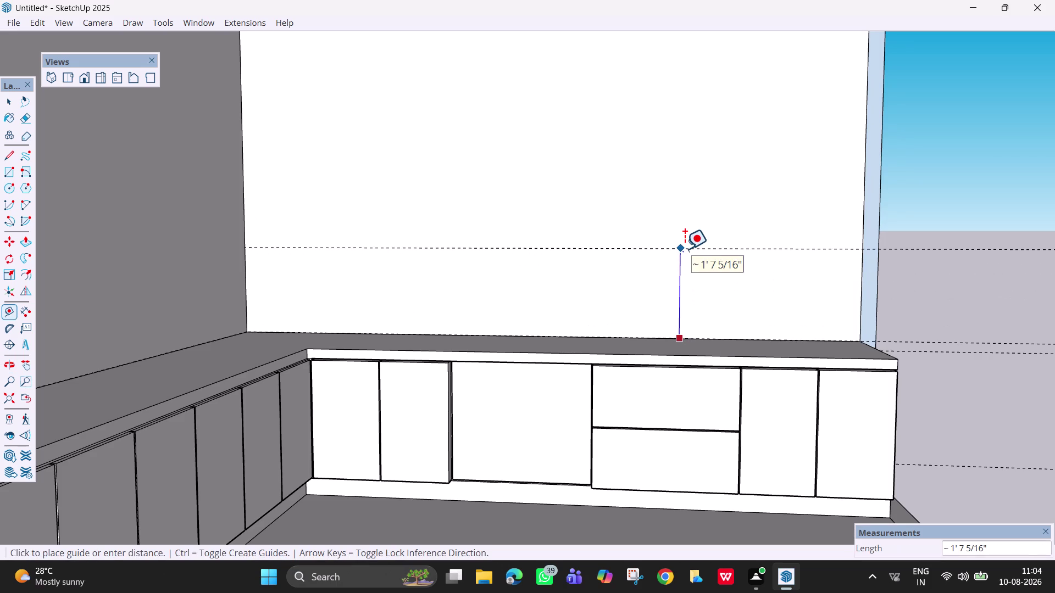
text(2')
key(Return)
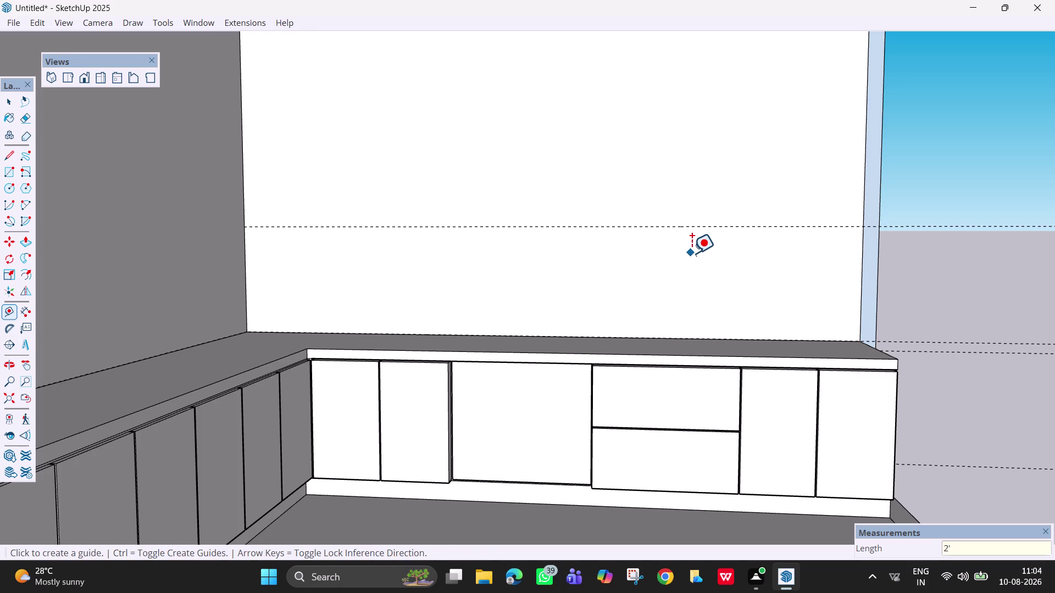
scroll(down, 3)
middle_drag(691, 253, 681, 289)
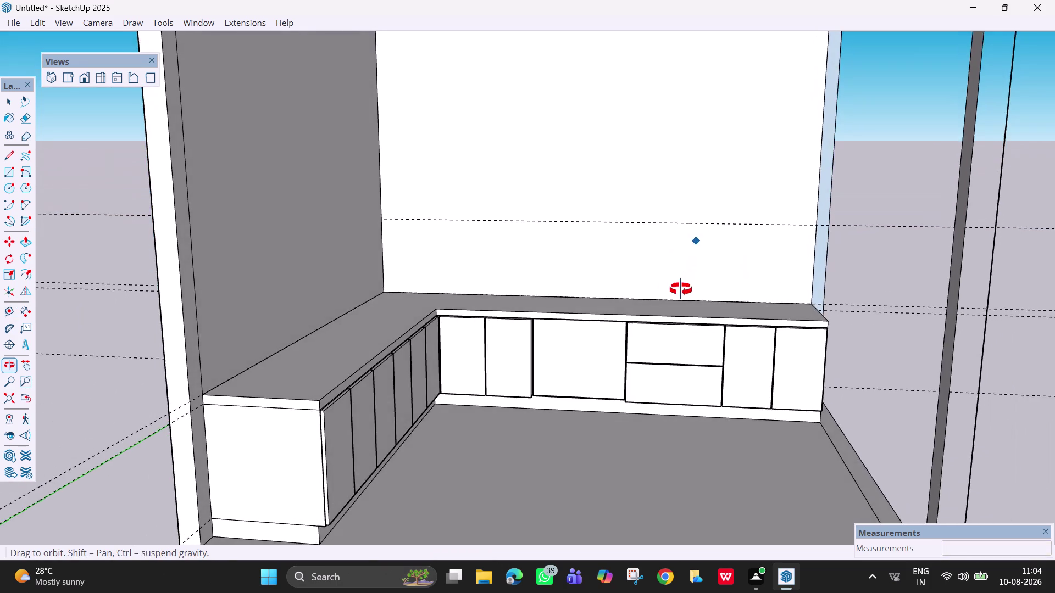
middle_drag(681, 290, 706, 247)
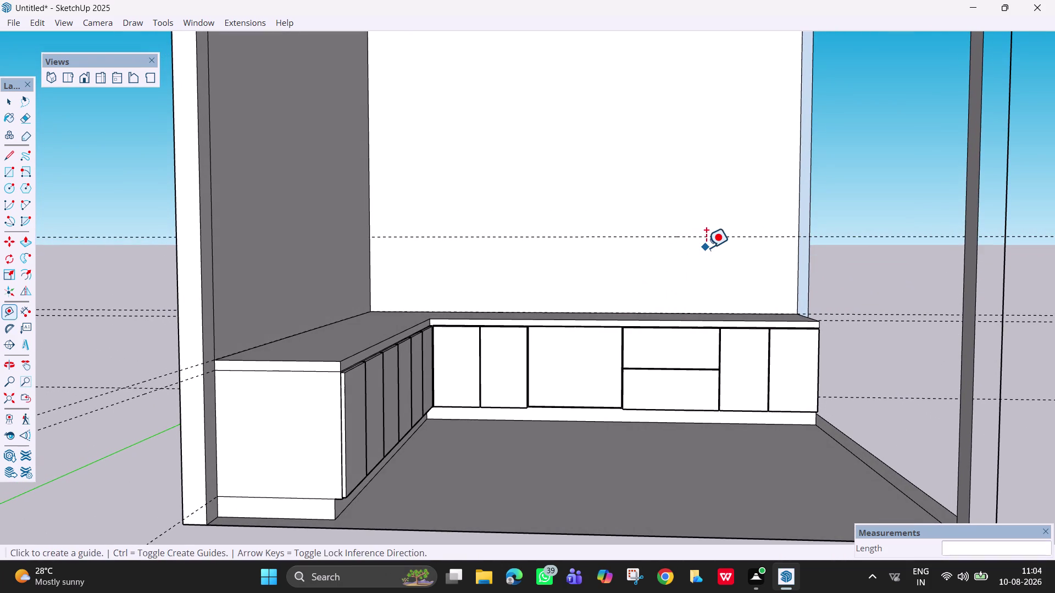
key(space)
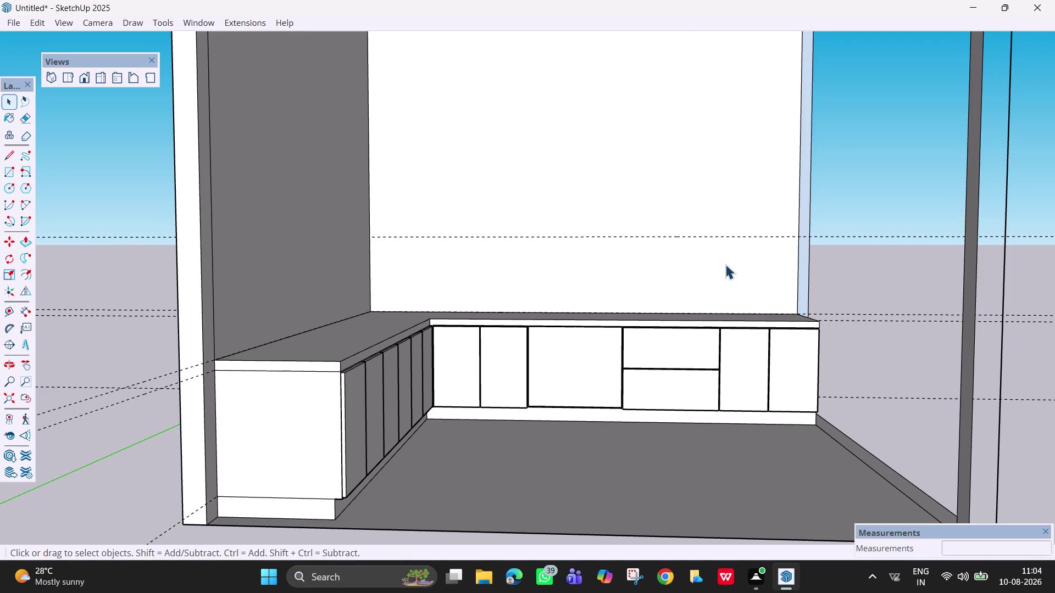
Place a 2' guide above the counter edge on the other wall.
middle_drag(720, 265, 324, 294)
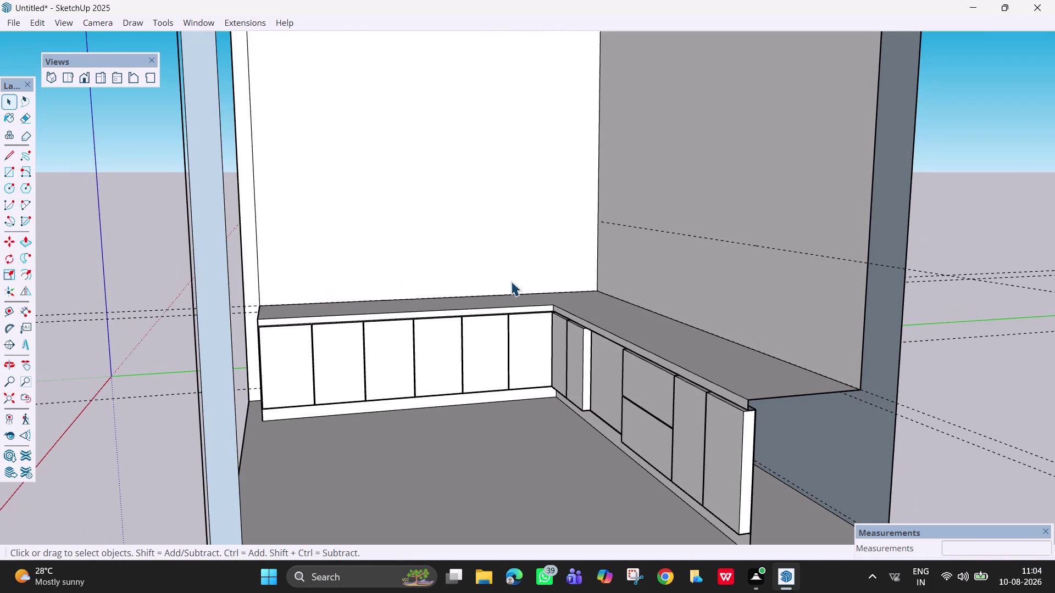
key(t)
click(518, 292)
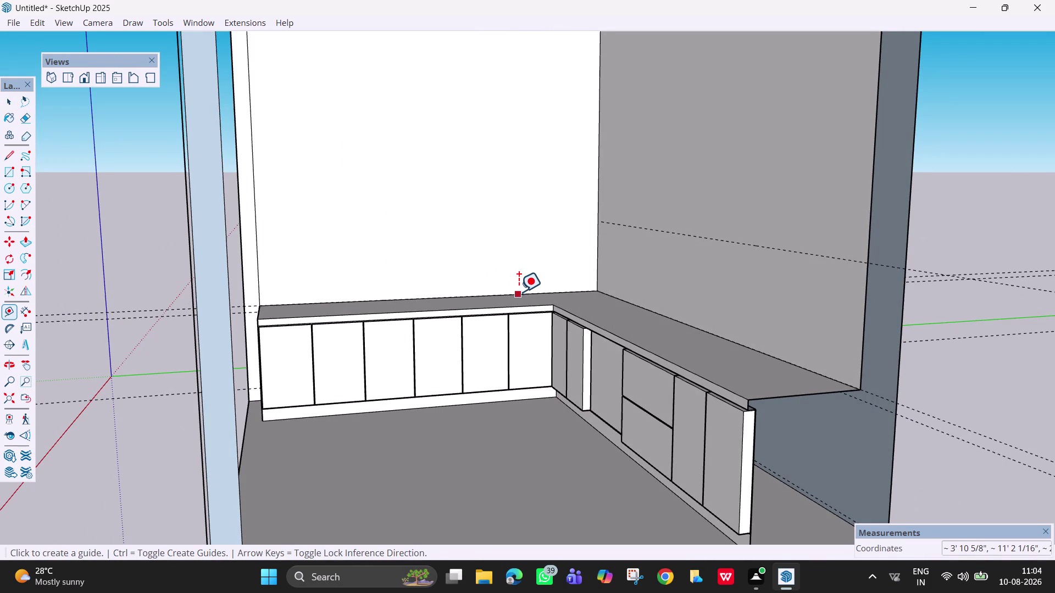
text(2)
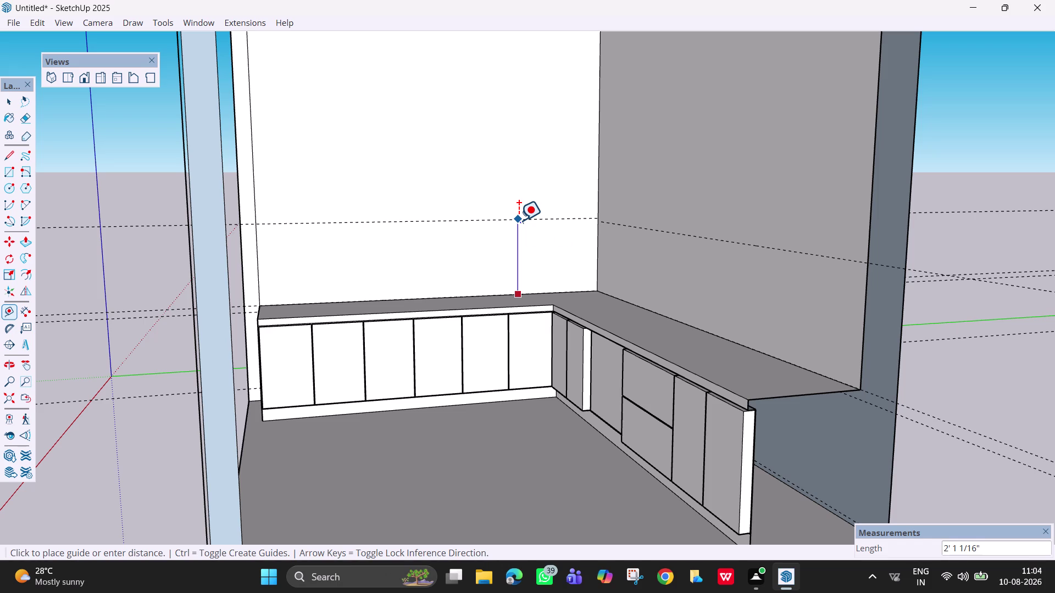
text(')
key(Return)
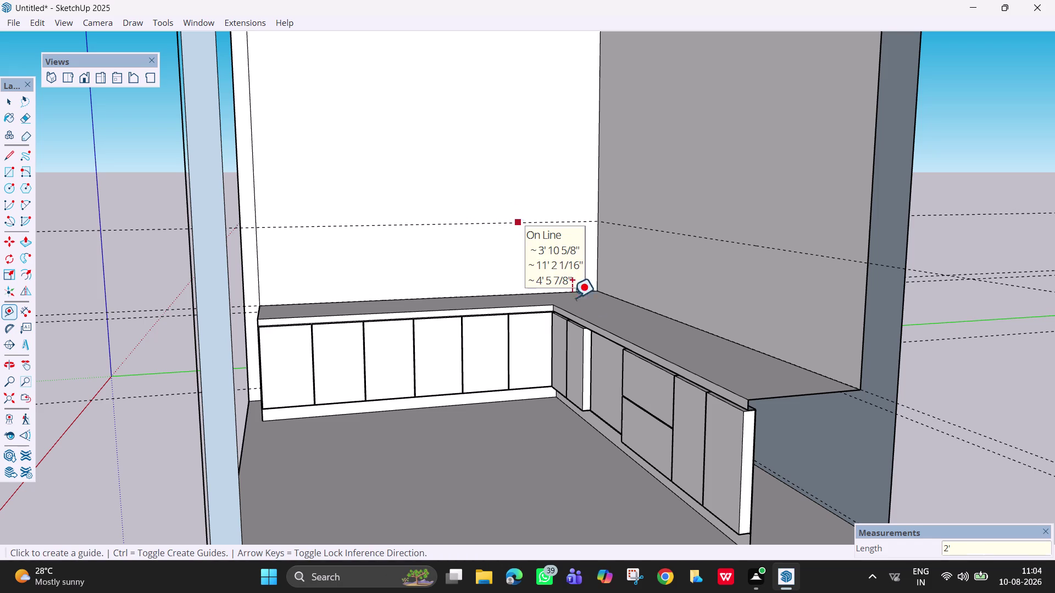
middle_drag(599, 344, 881, 365)
middle_drag(545, 353, 609, 349)
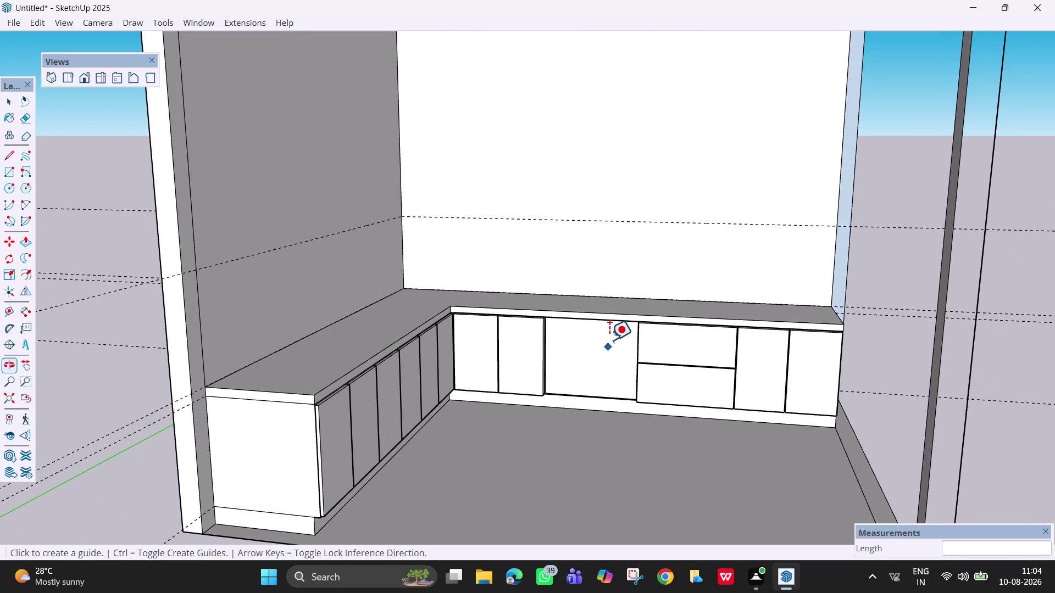
key(Escape)
key(space)
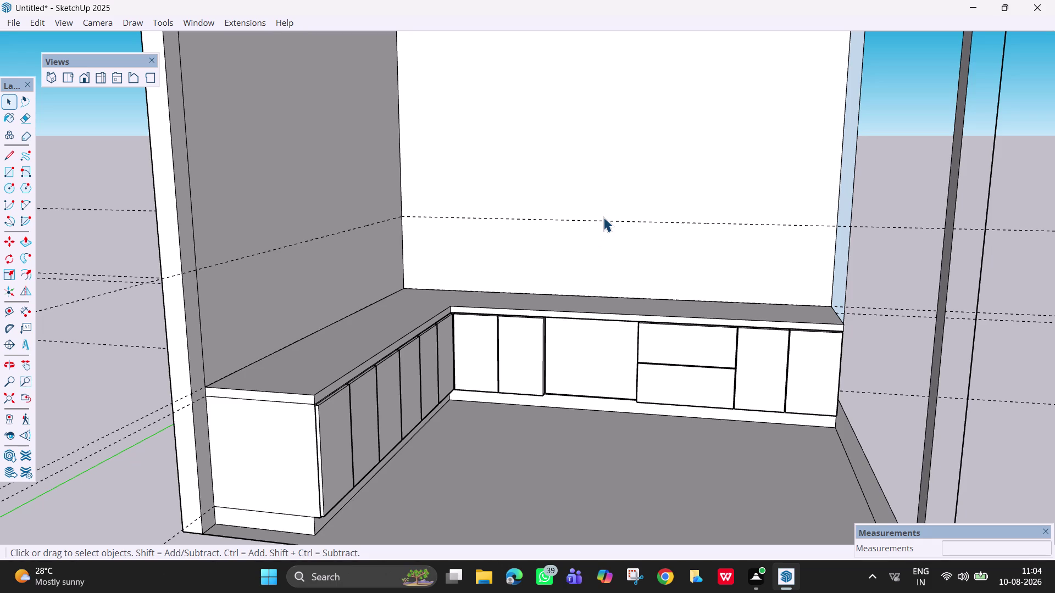
Add a back-wall guide 3' above the two-foot guide line.
key(t)
click(605, 221)
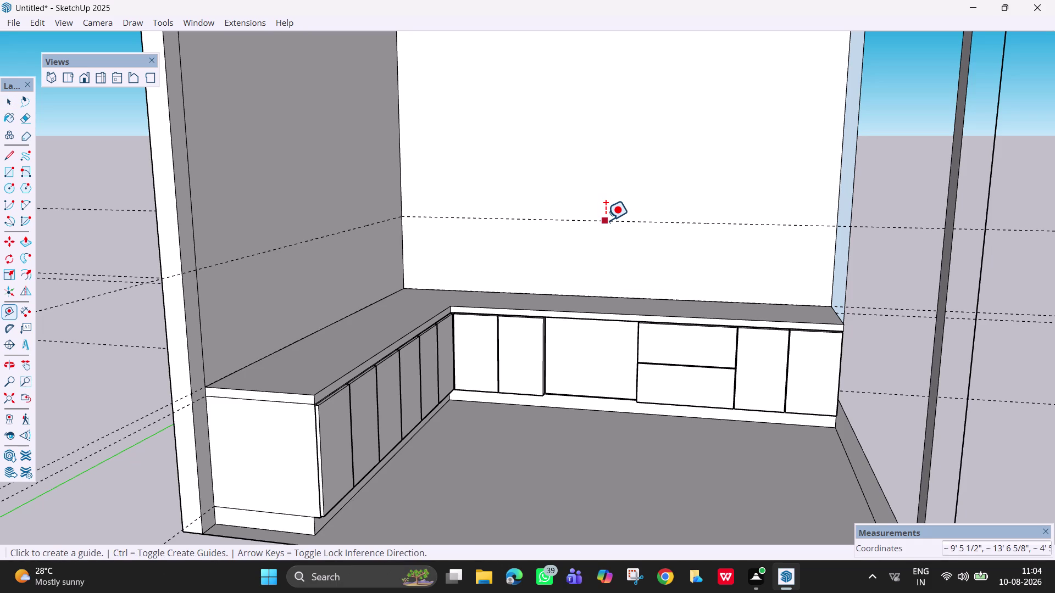
text(3')
key(Return)
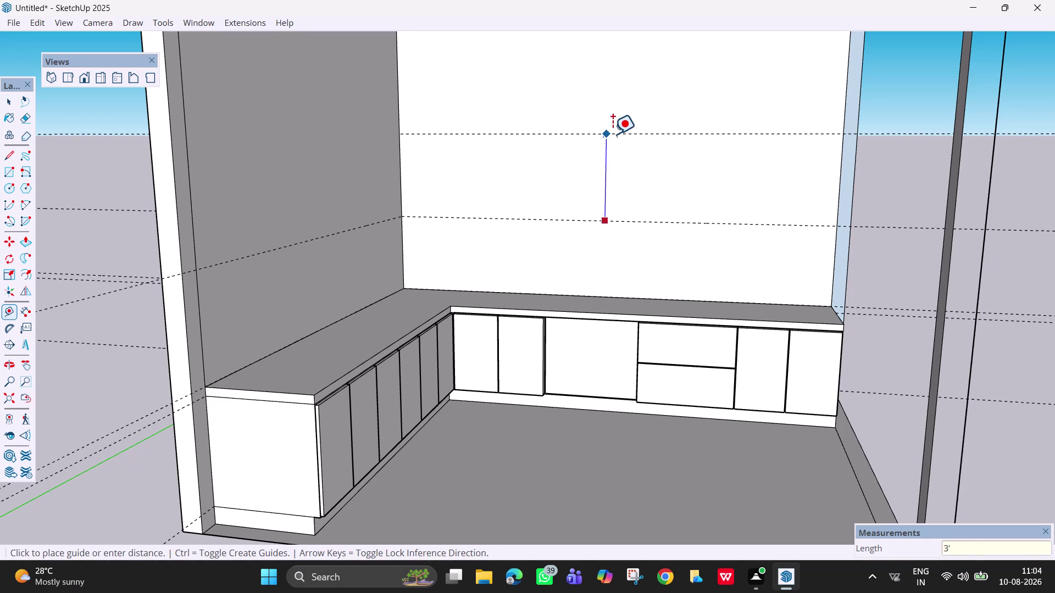
scroll(up, 3)
scroll(down, 3)
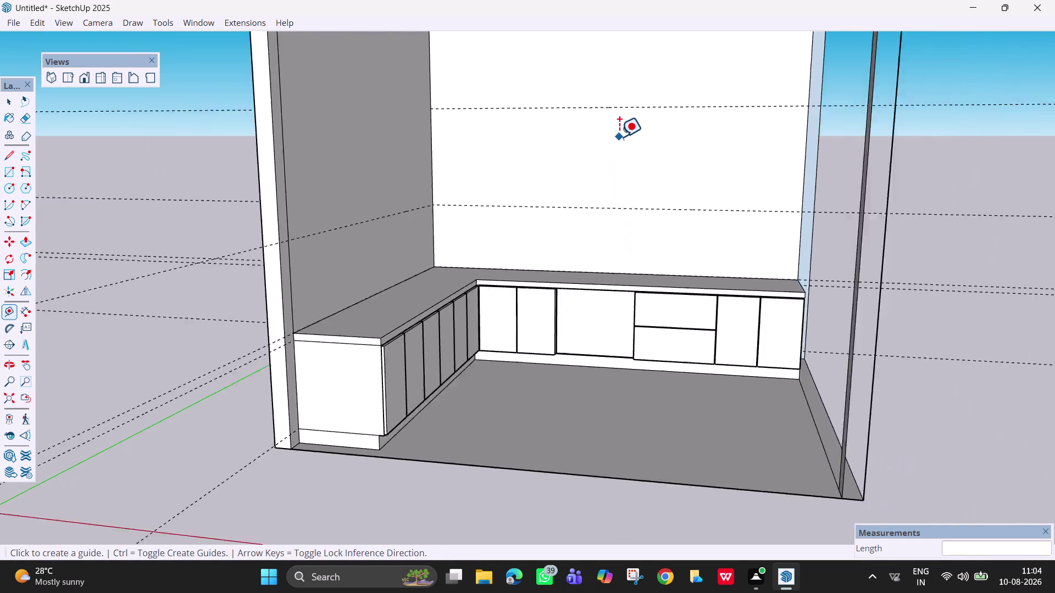
middle_drag(642, 169, 660, 199)
scroll(down, 3)
middle_drag(664, 179, 679, 139)
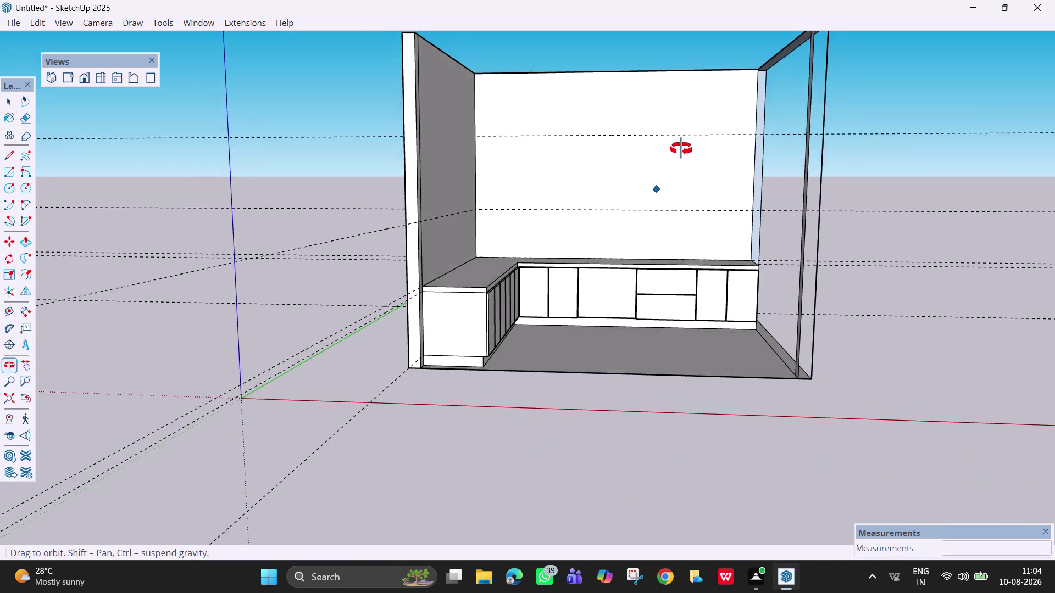
middle_drag(679, 139, 640, 151)
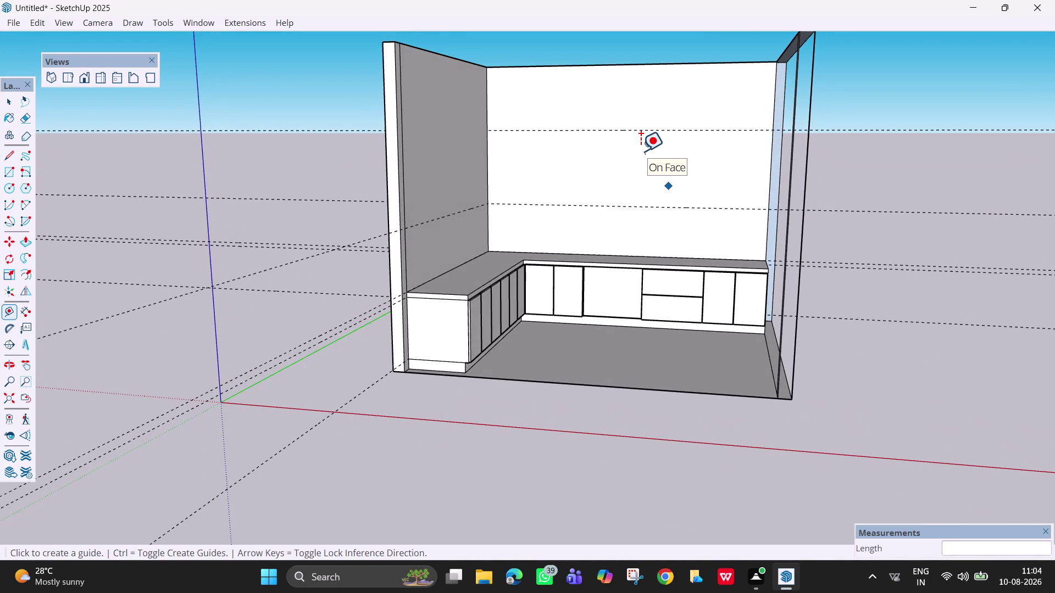
key(Escape)
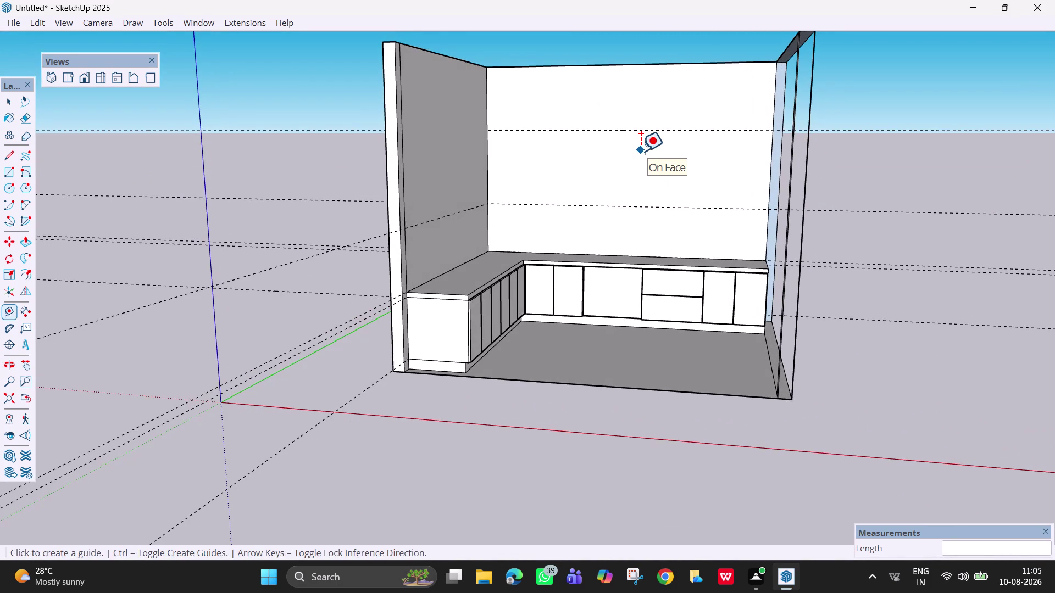